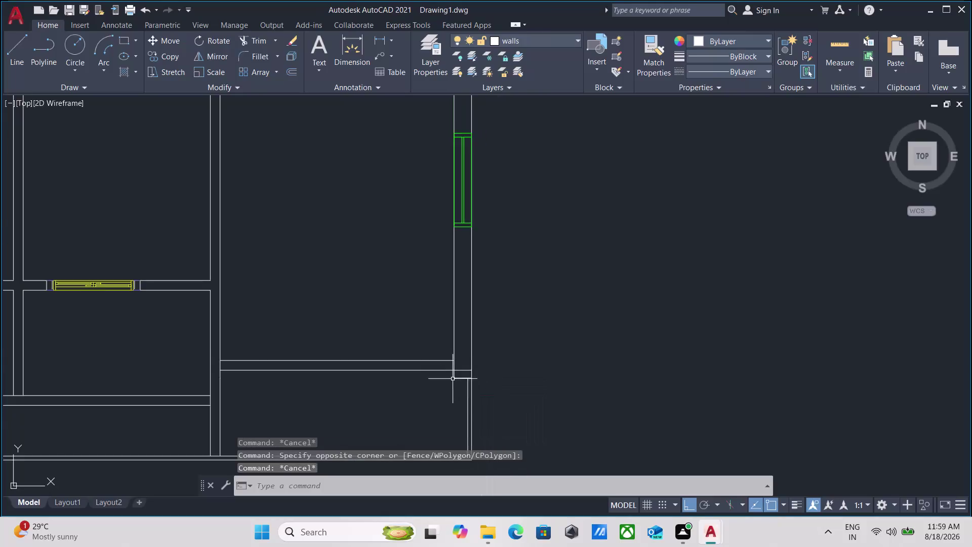
Trim the overlapping corner lines where the balcony meets the outer wall.
scroll(down, 3)
middle_drag(349, 399, 405, 371)
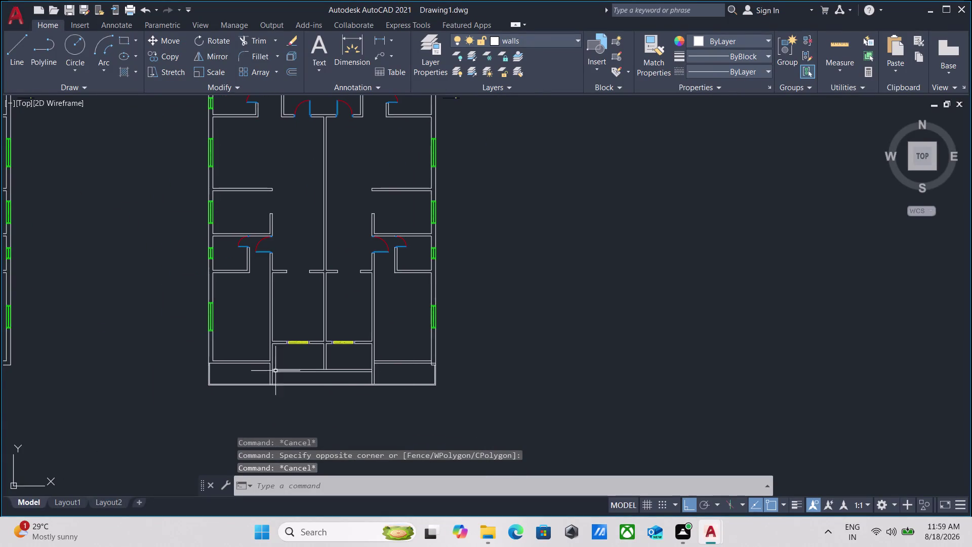
scroll(up, 3)
scroll(up, 3)
scroll(down, 3)
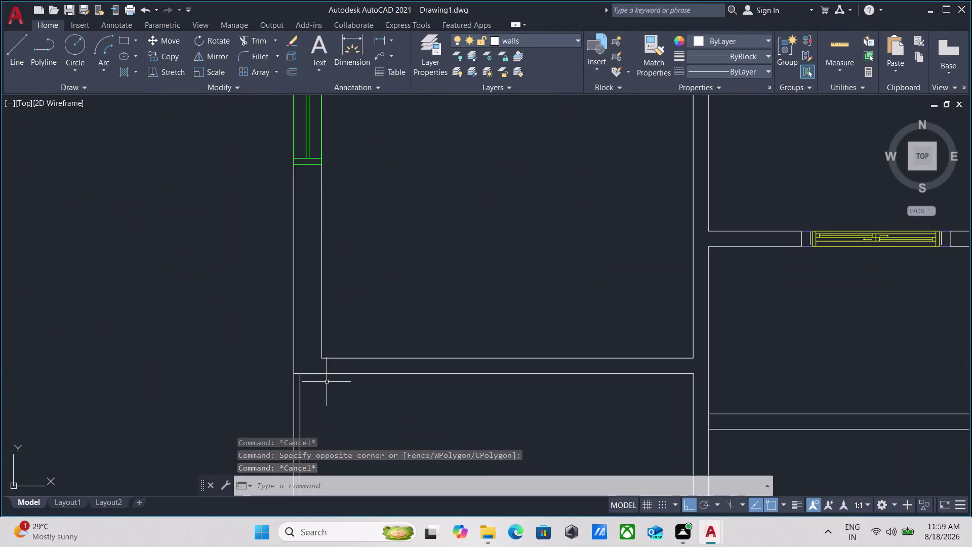
middle_drag(326, 382, 243, 336)
scroll(down, 3)
middle_drag(263, 345, 72, 309)
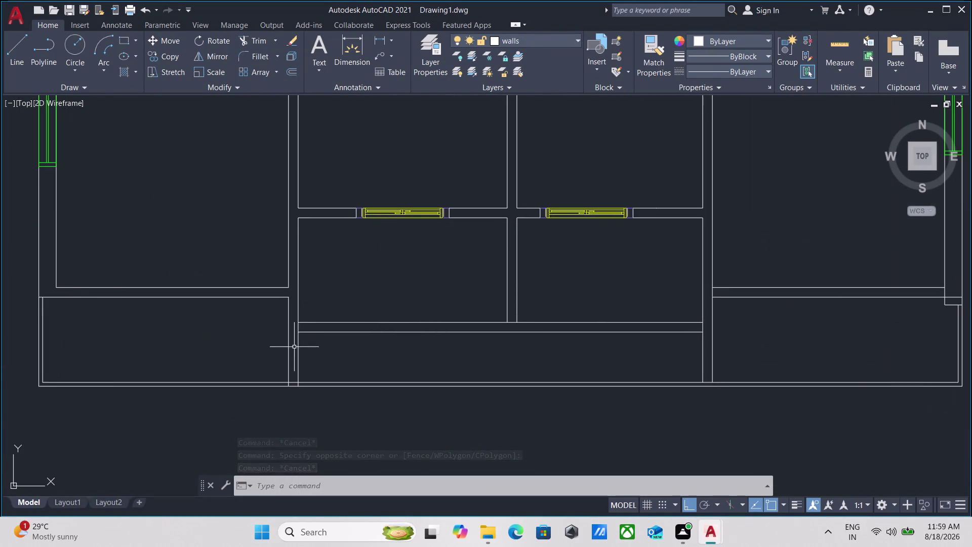
scroll(down, 3)
scroll(up, 3)
scroll(up, 3)
middle_drag(555, 348, 431, 355)
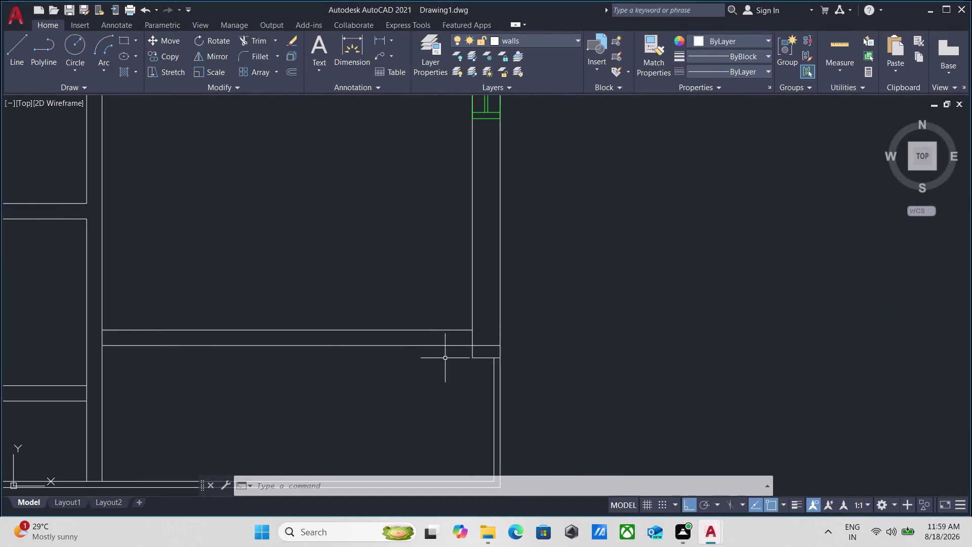
scroll(up, 3)
middle_drag(491, 359, 457, 373)
text(tr)
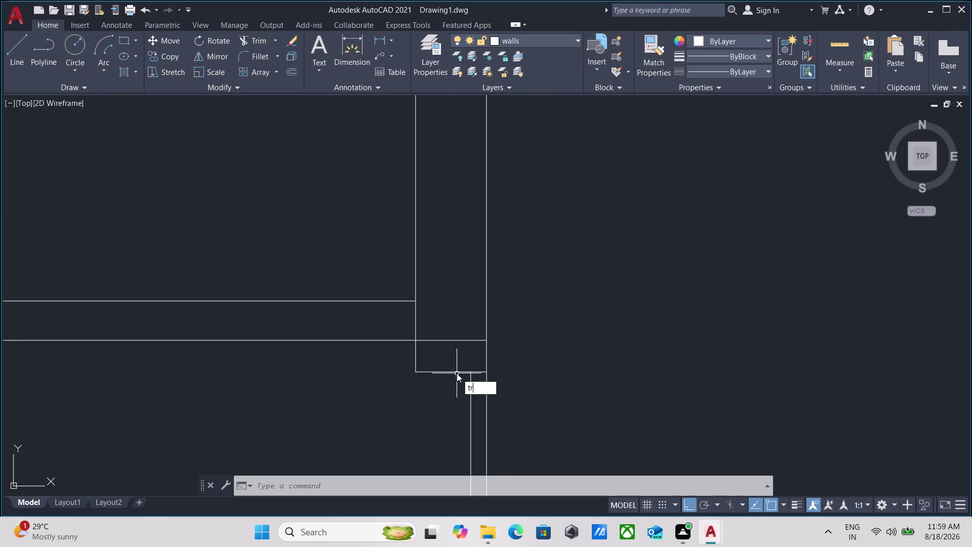
key(Return)
click(441, 387)
click(440, 359)
click(428, 362)
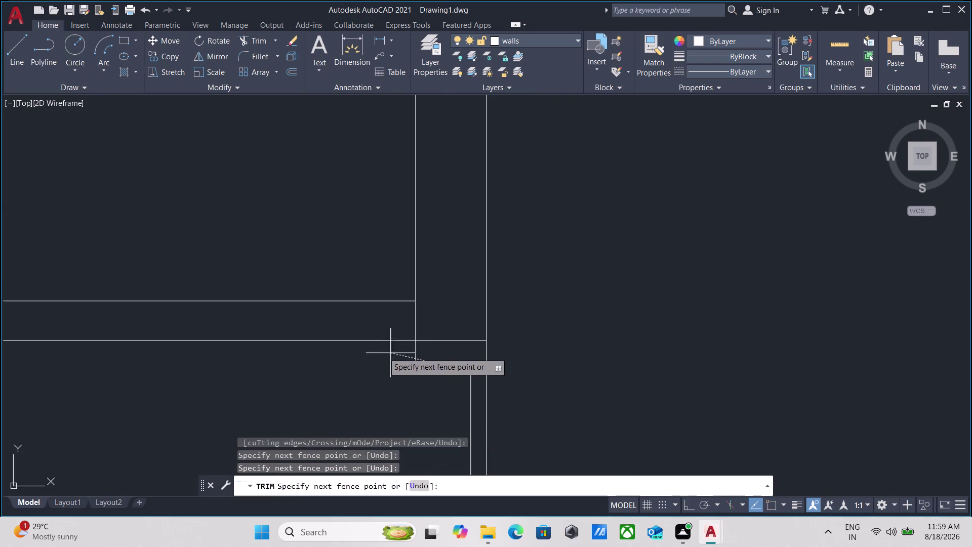
click(377, 352)
key(Escape)
Try extending a wall line to the corner with EX, then cancel.
middle_click(411, 362)
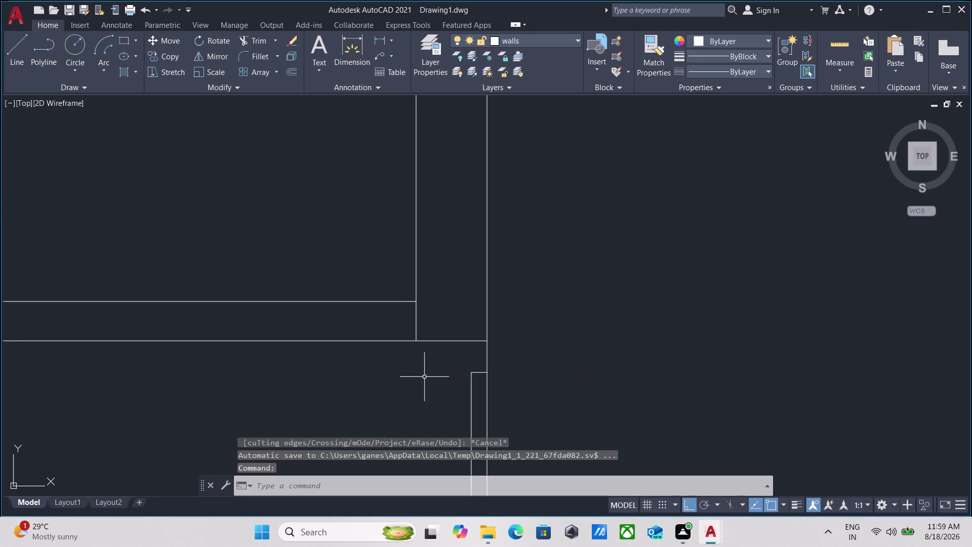
key(Escape)
text(ex)
key(Return)
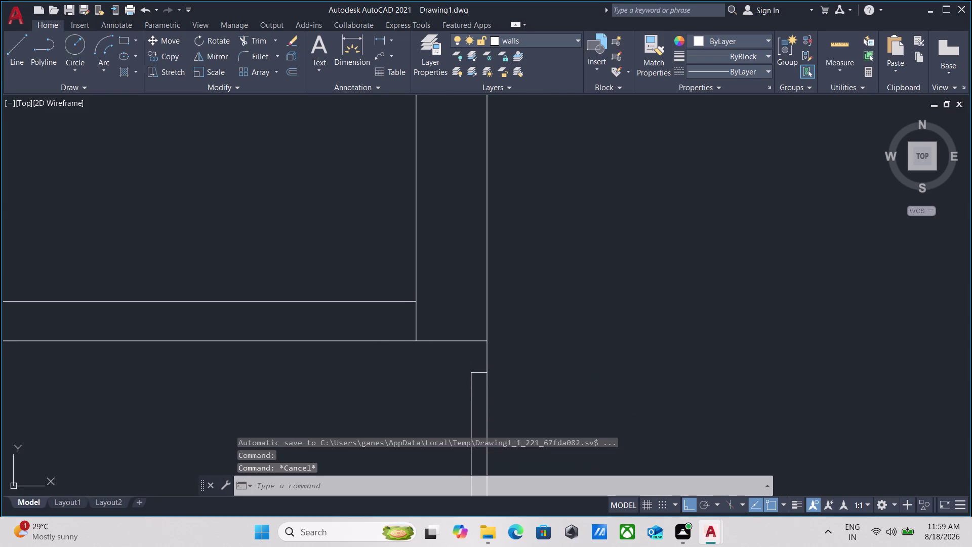
click(471, 392)
scroll(up, 3)
key(Escape)
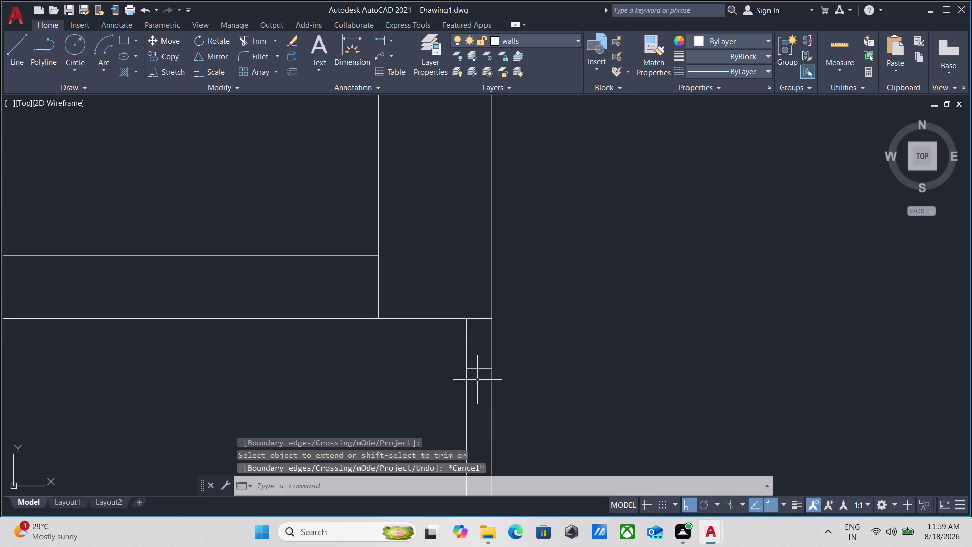
Trim the leftover corner stub and the excess outer wall segment at the next junction.
text(tr)
key(Return)
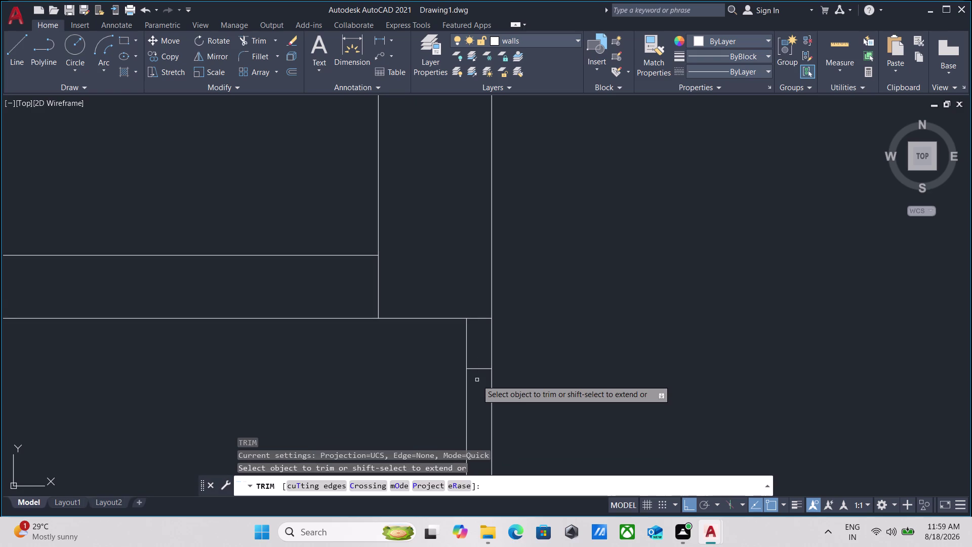
click(477, 380)
click(475, 358)
scroll(down, 3)
middle_drag(375, 362, 415, 360)
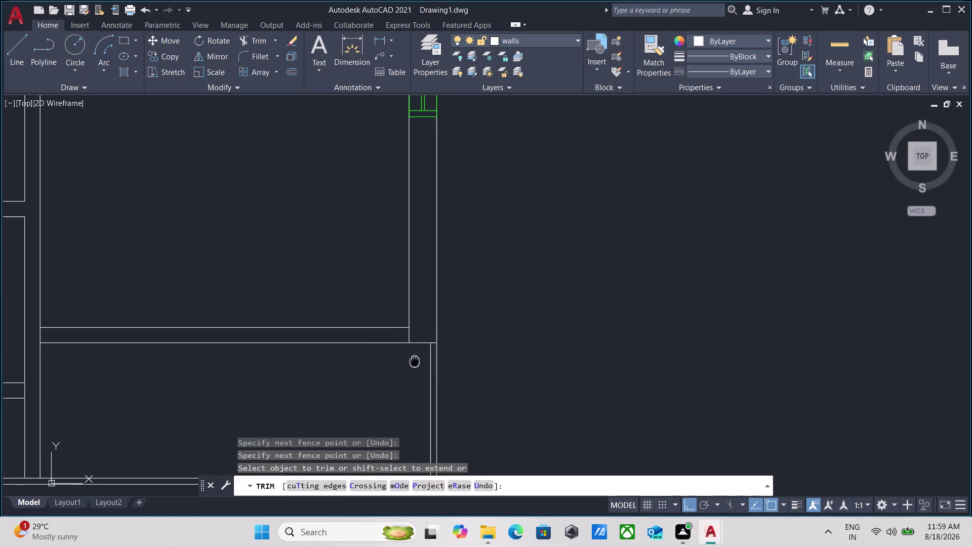
middle_drag(415, 360, 424, 361)
scroll(down, 3)
middle_click(428, 362)
scroll(up, 3)
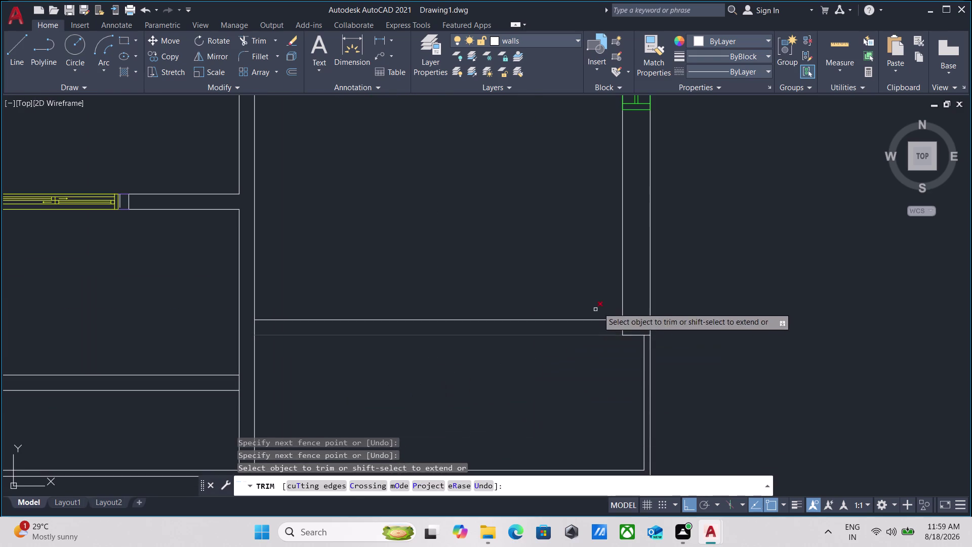
scroll(up, 3)
click(673, 357)
click(626, 355)
scroll(down, 3)
key(Escape)
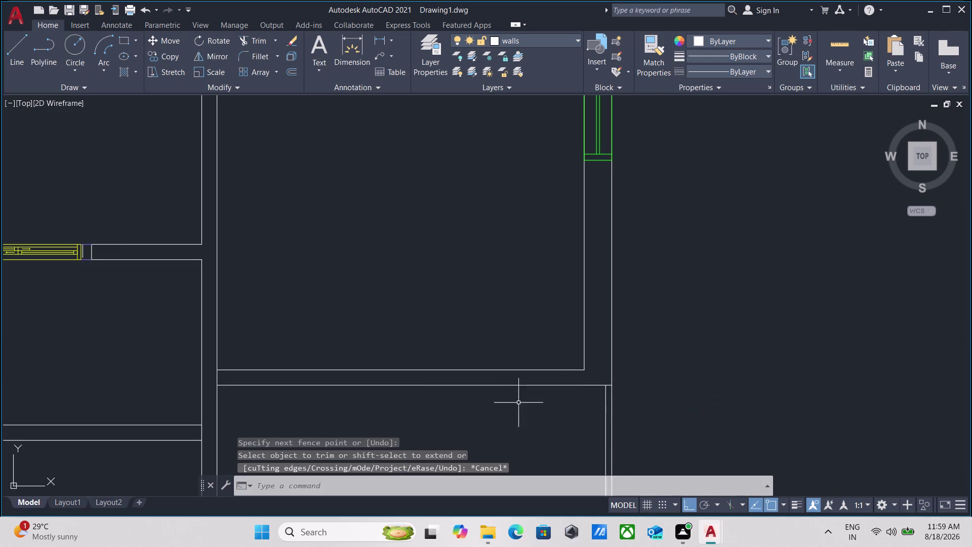
Move the view to the door in the partition wall and begin selecting it.
middle_drag(431, 405, 554, 357)
scroll(down, 3)
middle_drag(35, 169, 199, 268)
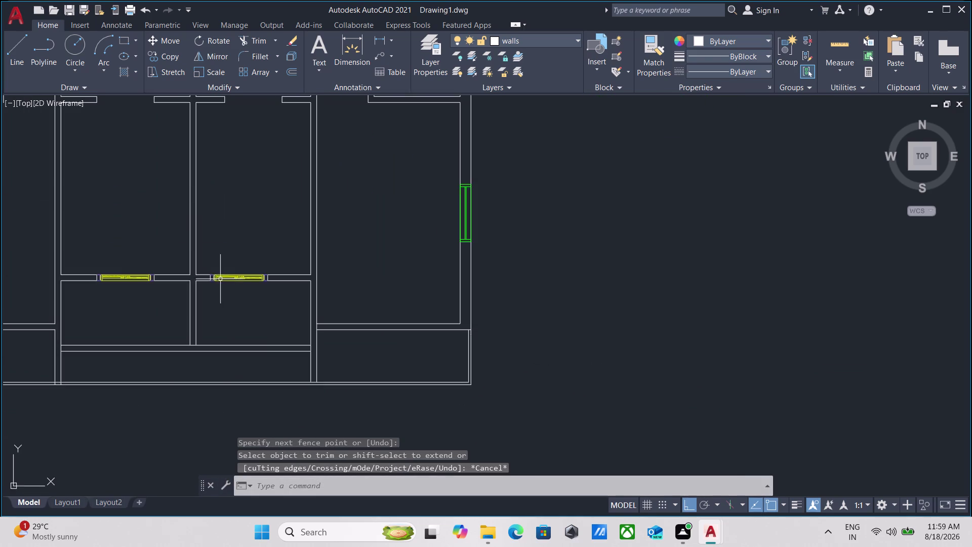
scroll(up, 3)
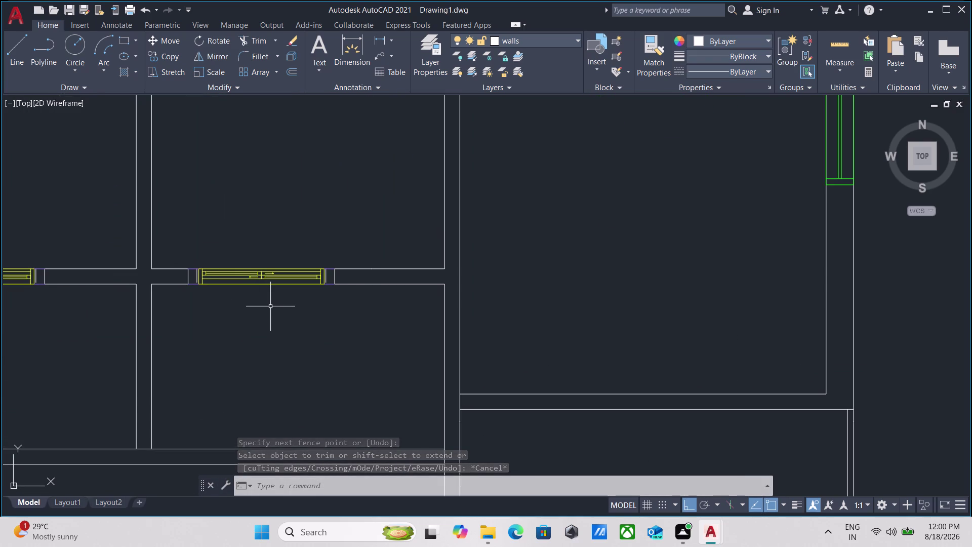
middle_drag(271, 307, 209, 292)
key(Escape)
middle_drag(498, 416, 376, 367)
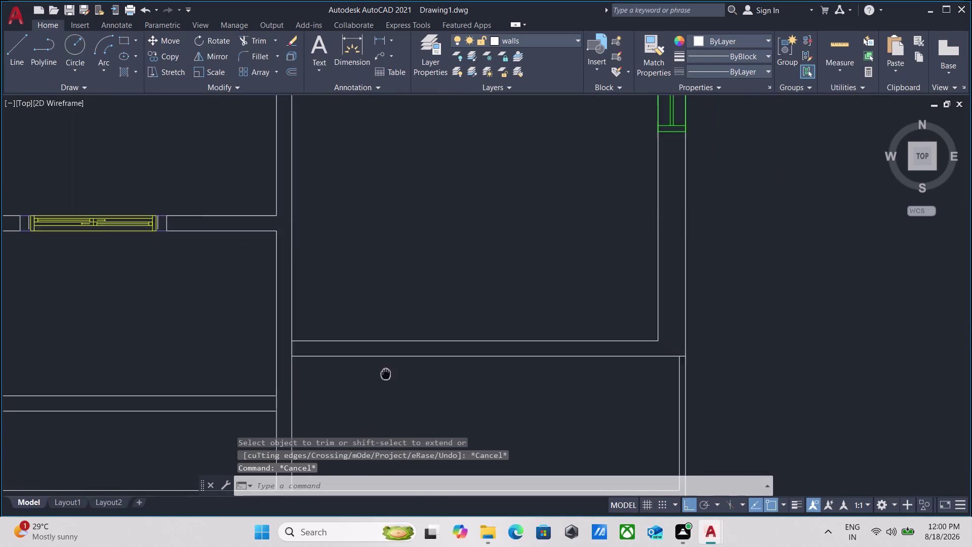
middle_drag(377, 366, 375, 366)
drag(427, 366, 416, 354)
Select the door block in the partition wall with the balconies in view.
click(392, 333)
key(Escape)
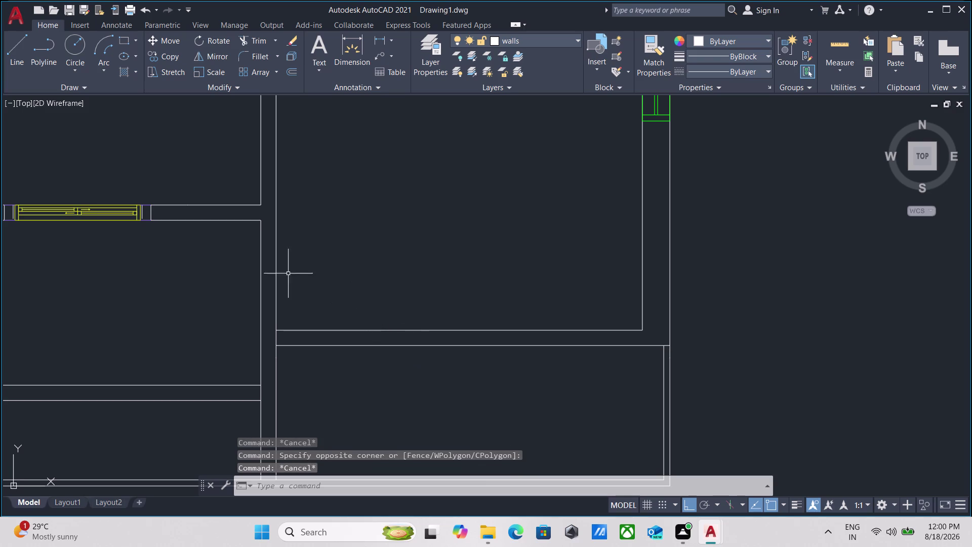
middle_drag(76, 235, 237, 293)
drag(247, 298, 246, 291)
click(223, 254)
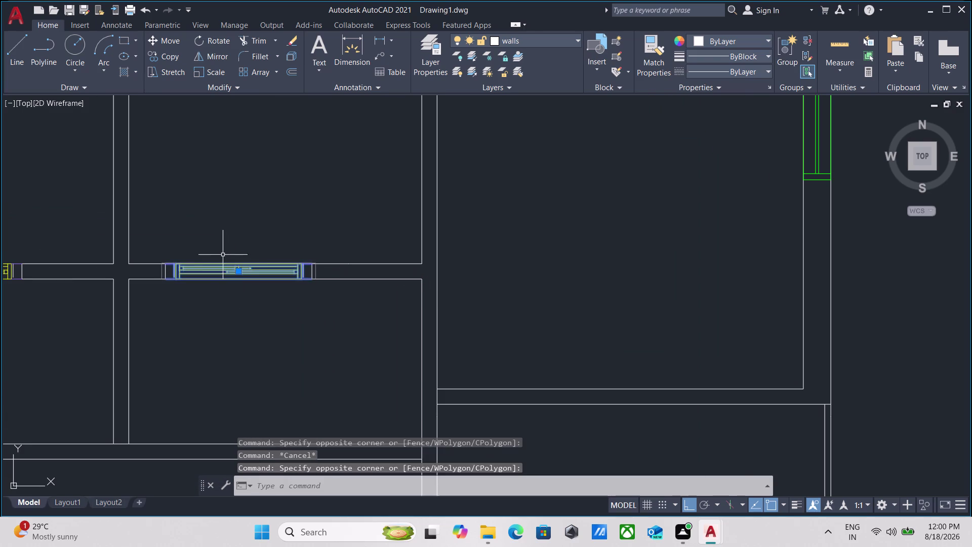
scroll(down, 3)
middle_drag(242, 259, 278, 295)
scroll(down, 3)
middle_drag(269, 245, 310, 267)
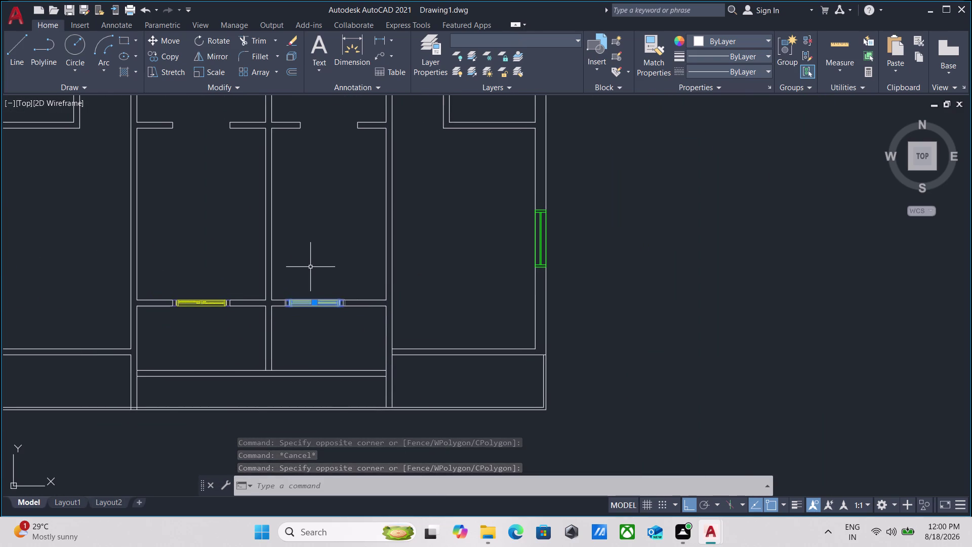
Start copying the door, cancel it, and centre the view on the balcony wall.
text(co)
key(Return)
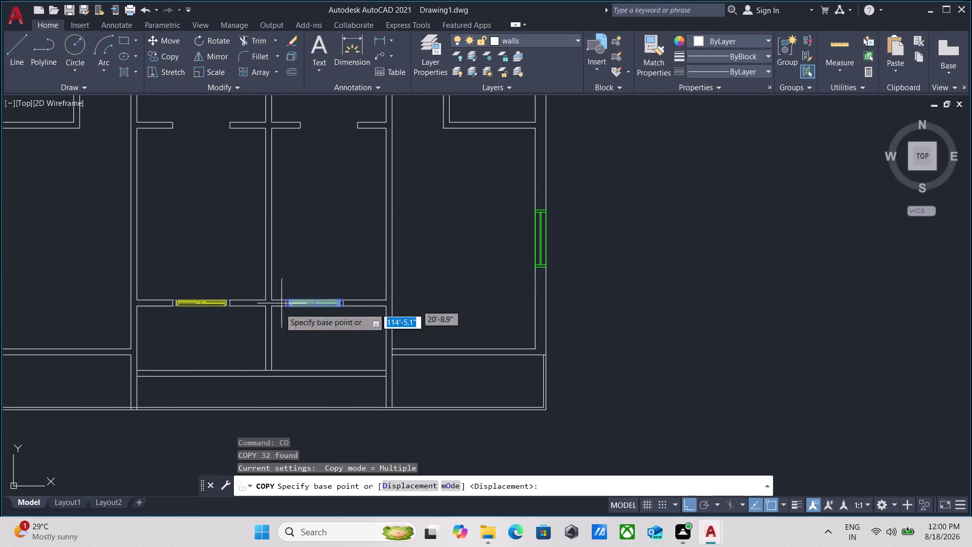
key(Escape)
scroll(up, 3)
middle_drag(445, 374, 444, 375)
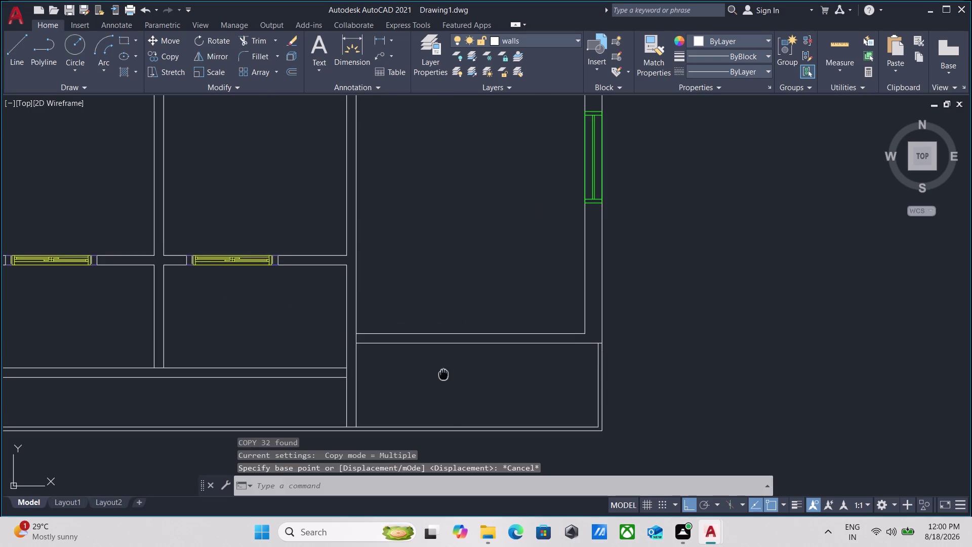
middle_drag(443, 374, 418, 388)
key(Escape)
Draw a short 5" line across the balcony wall thickness.
key(l)
key(Return)
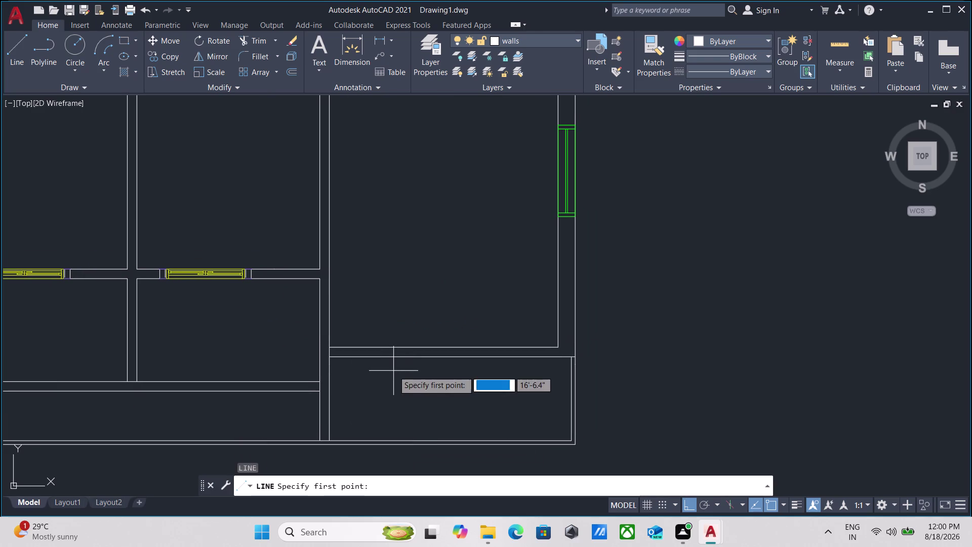
click(451, 357)
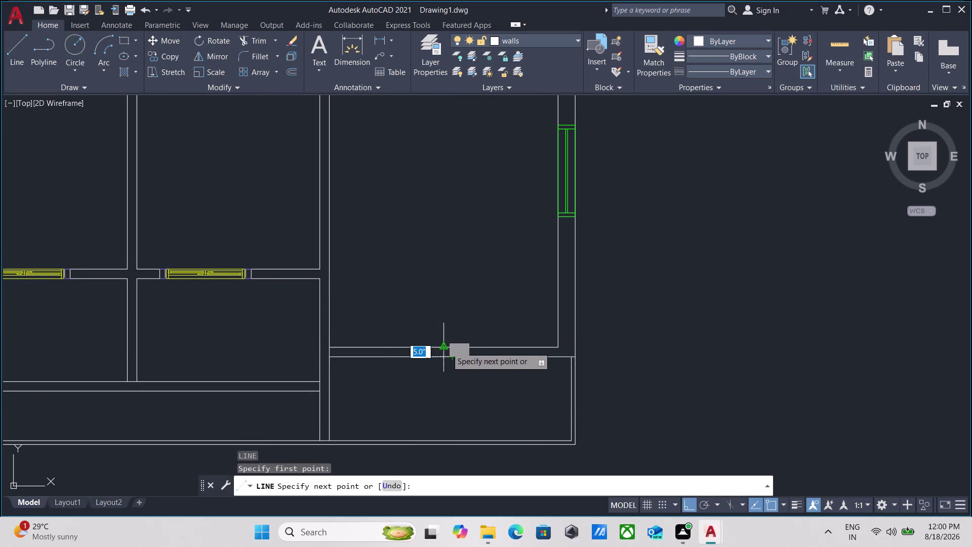
scroll(up, 3)
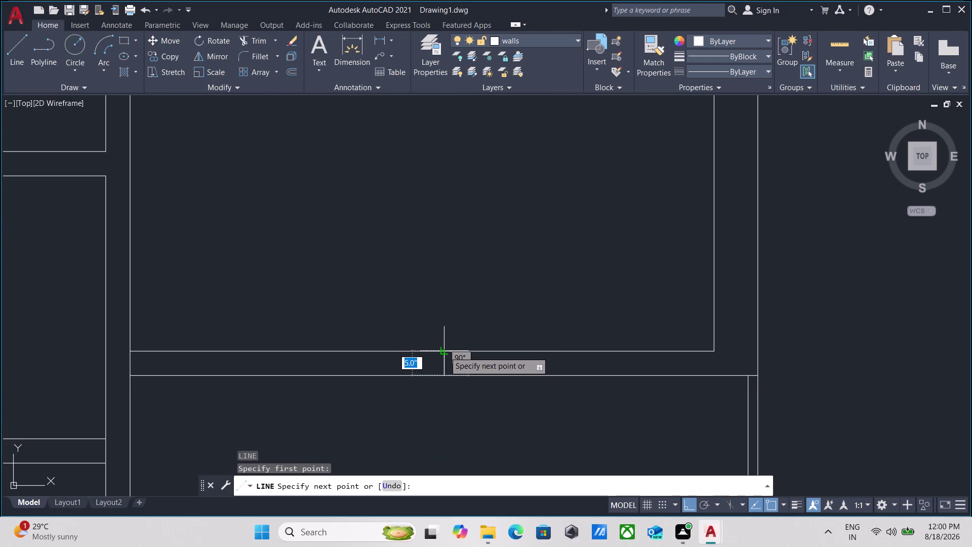
click(445, 352)
key(Escape)
Select the door block in the partition wall again.
scroll(down, 3)
scroll(up, 3)
drag(373, 337, 364, 322)
click(324, 267)
text(c)
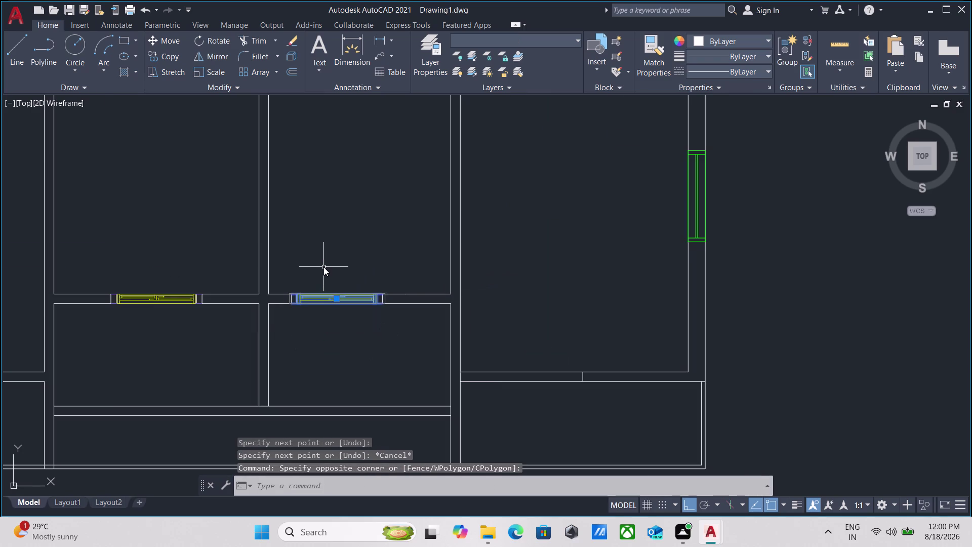
Copy the door into the balcony wall opening, with ortho turned off.
text(o)
key(Return)
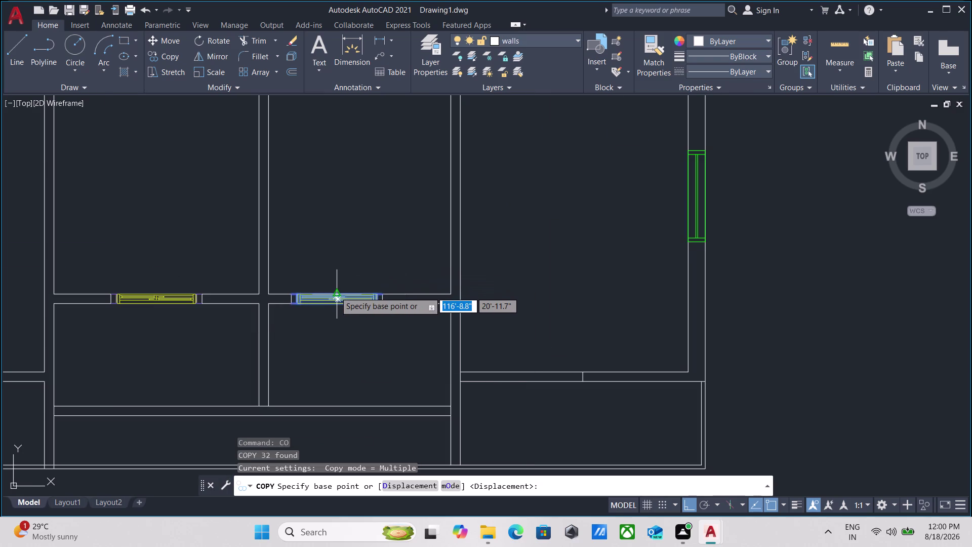
click(335, 292)
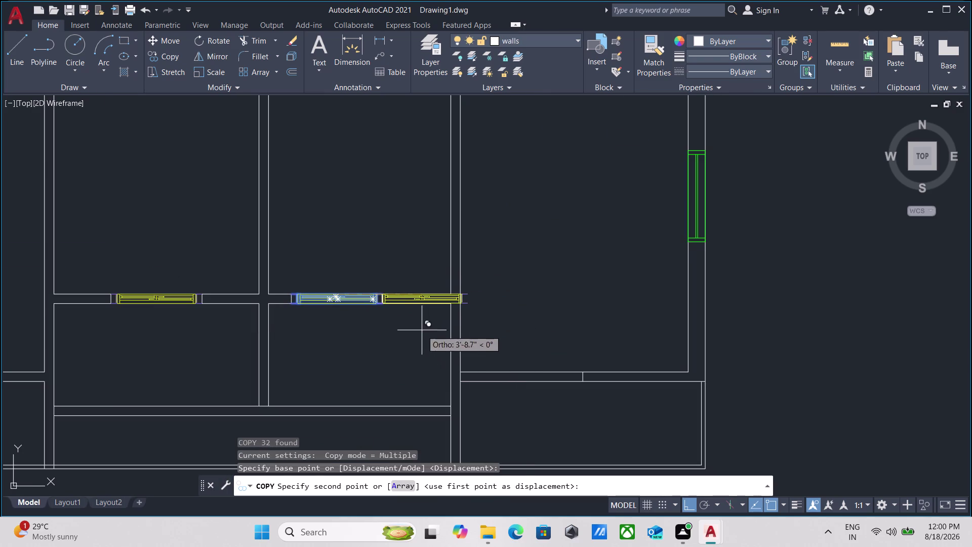
key(F8)
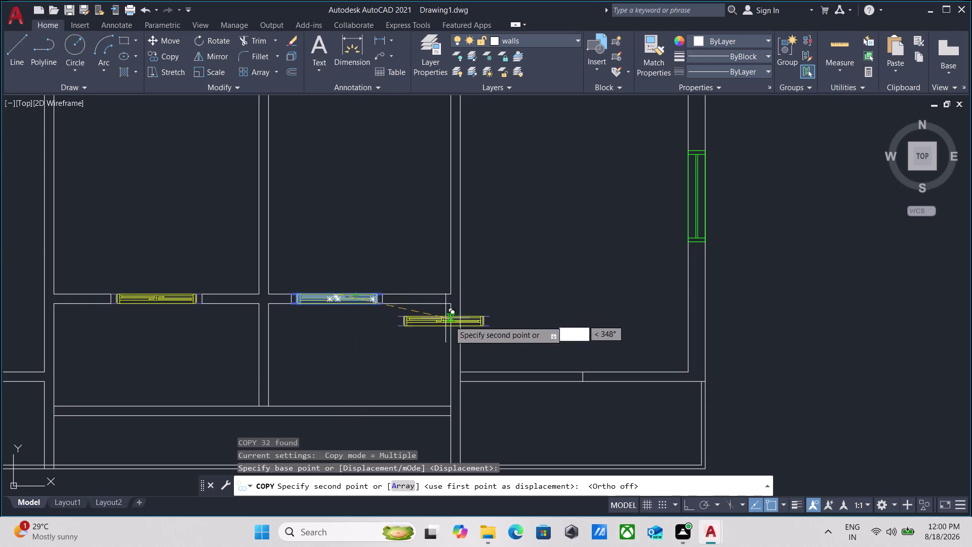
middle_drag(489, 363, 320, 364)
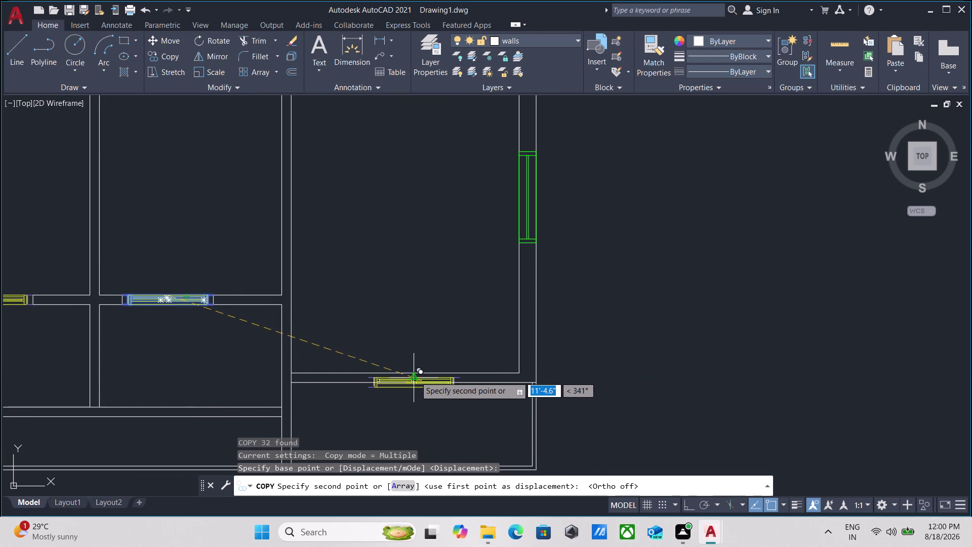
scroll(up, 3)
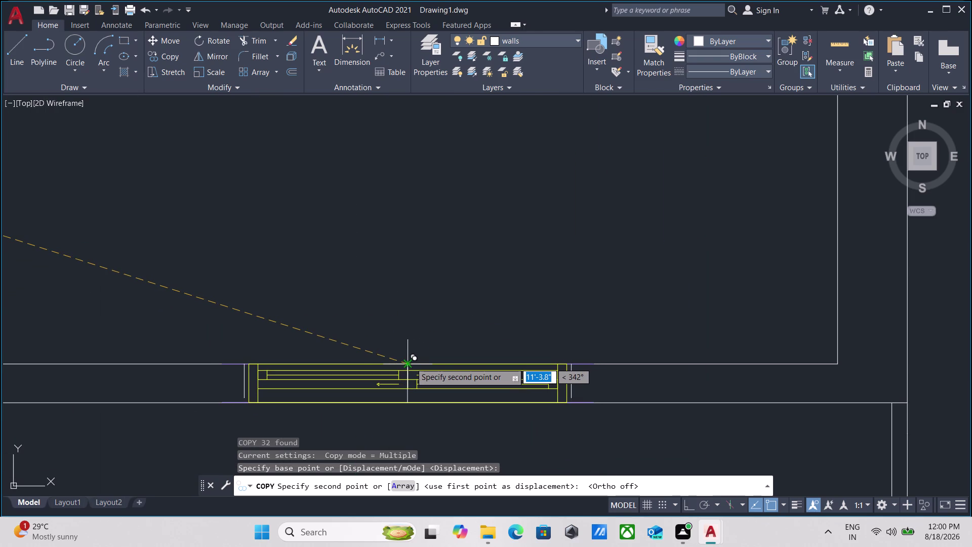
click(411, 363)
key(Escape)
Pan and zoom to centre the whole floor plan with the placed doors.
scroll(down, 3)
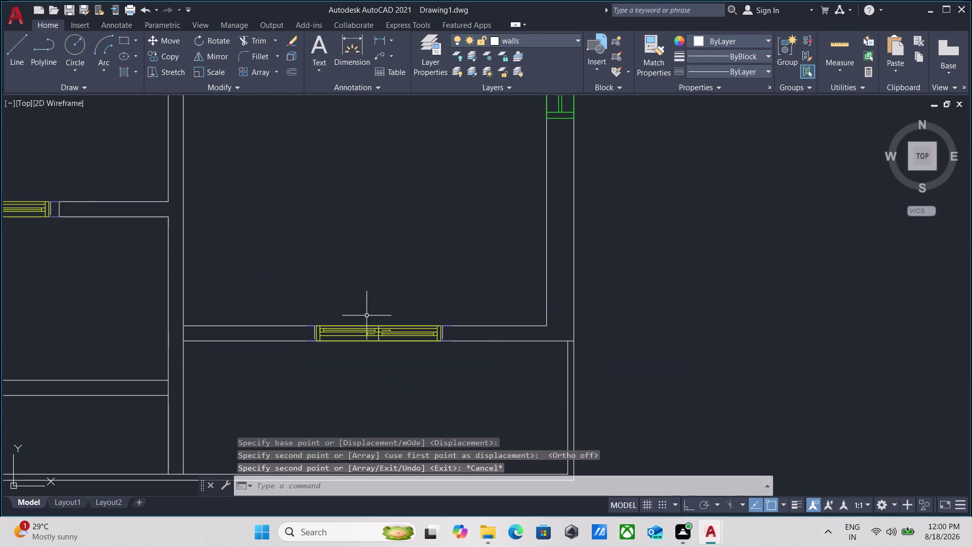
scroll(up, 3)
scroll(down, 3)
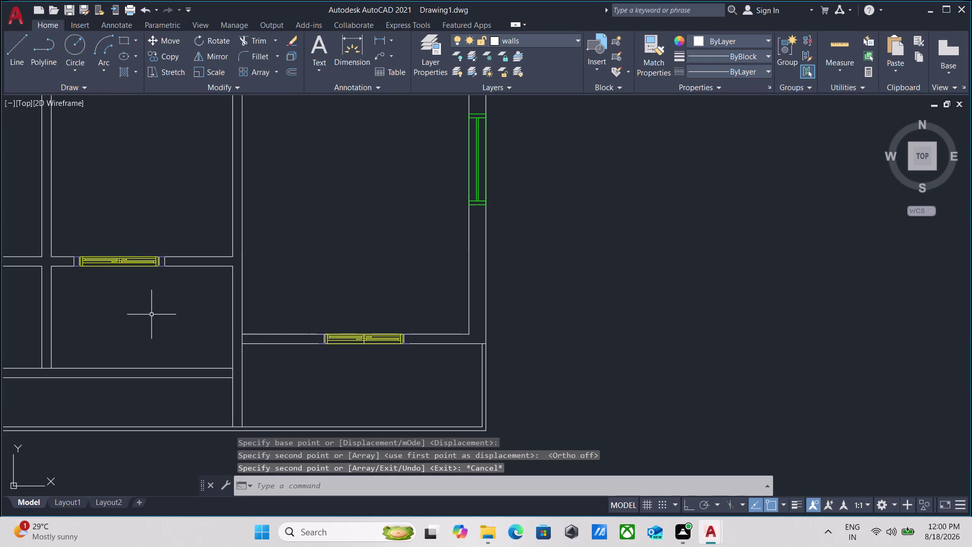
middle_drag(152, 315, 371, 318)
scroll(down, 3)
middle_drag(169, 294, 330, 284)
scroll(up, 3)
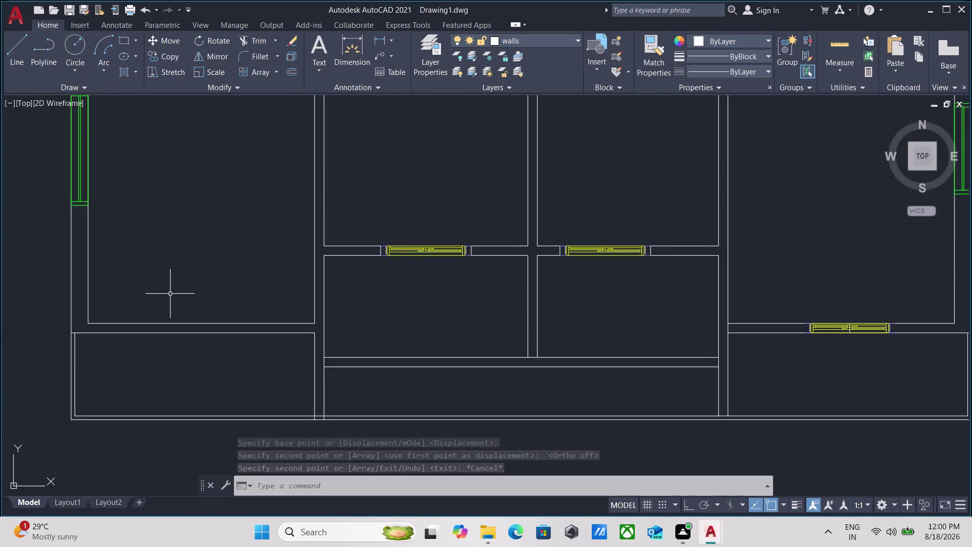
middle_drag(170, 294, 189, 299)
scroll(down, 3)
middle_drag(190, 299, 192, 308)
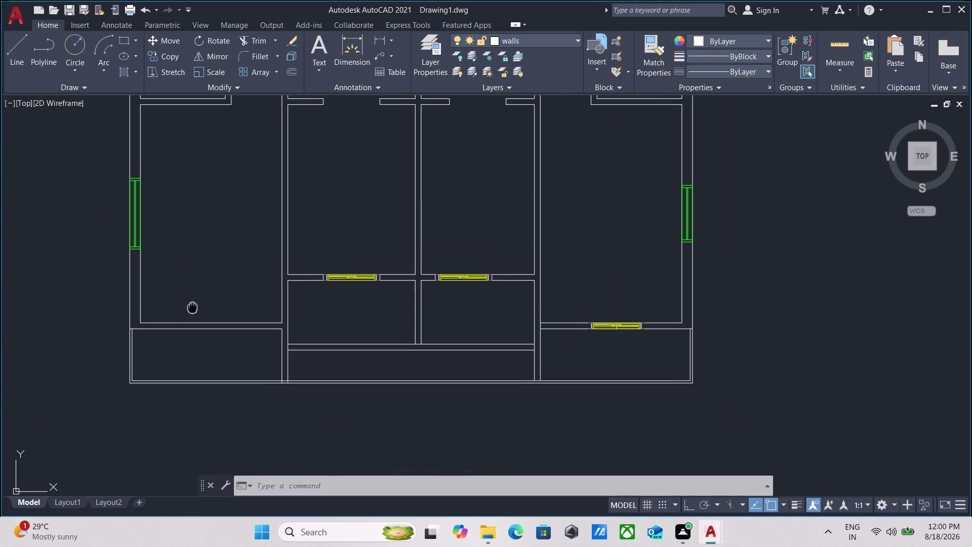
middle_drag(192, 308, 194, 320)
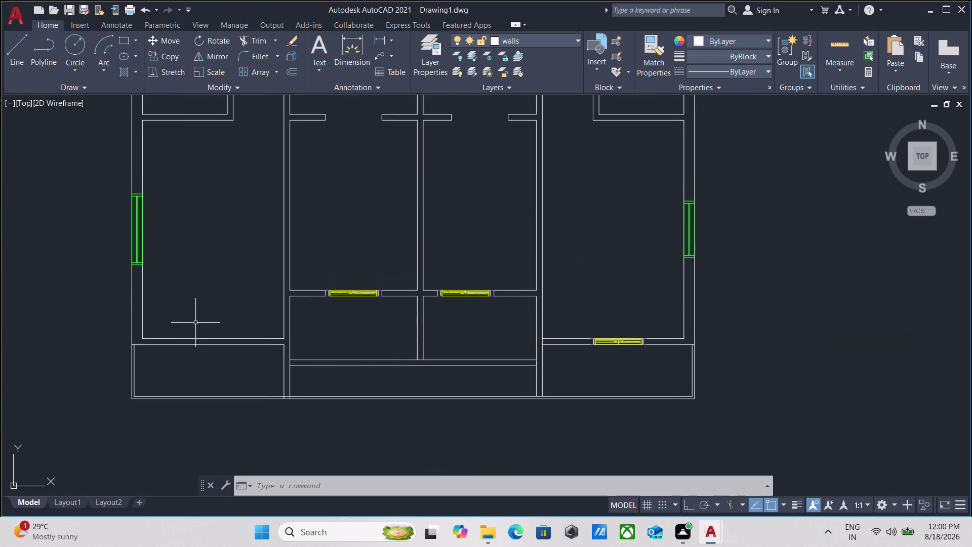
middle_drag(195, 323, 207, 346)
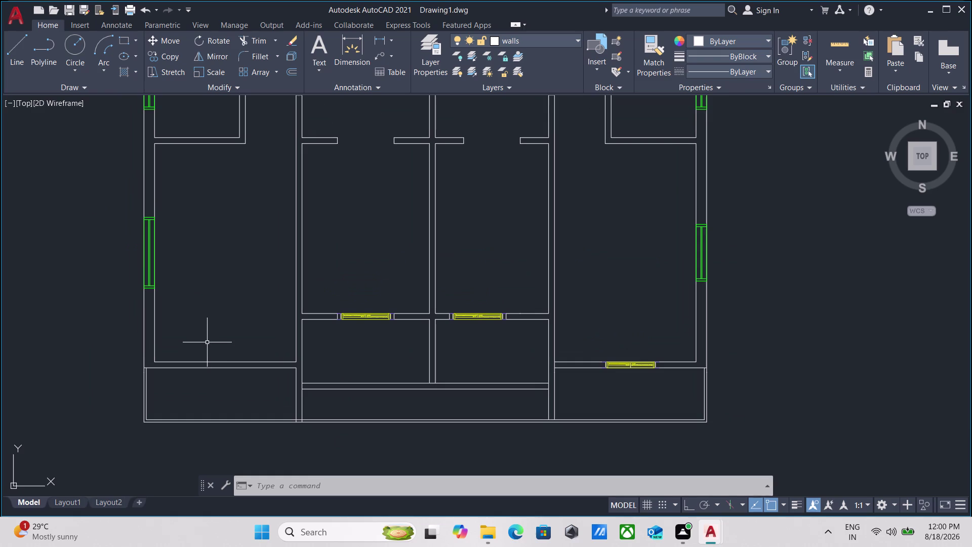
Draw a short line closing the wall end.
key(l)
key(Return)
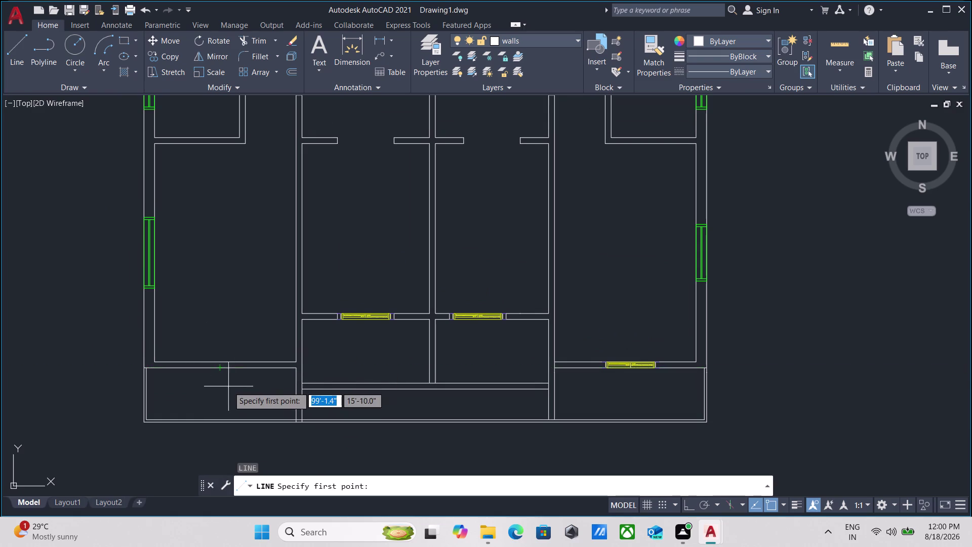
scroll(up, 3)
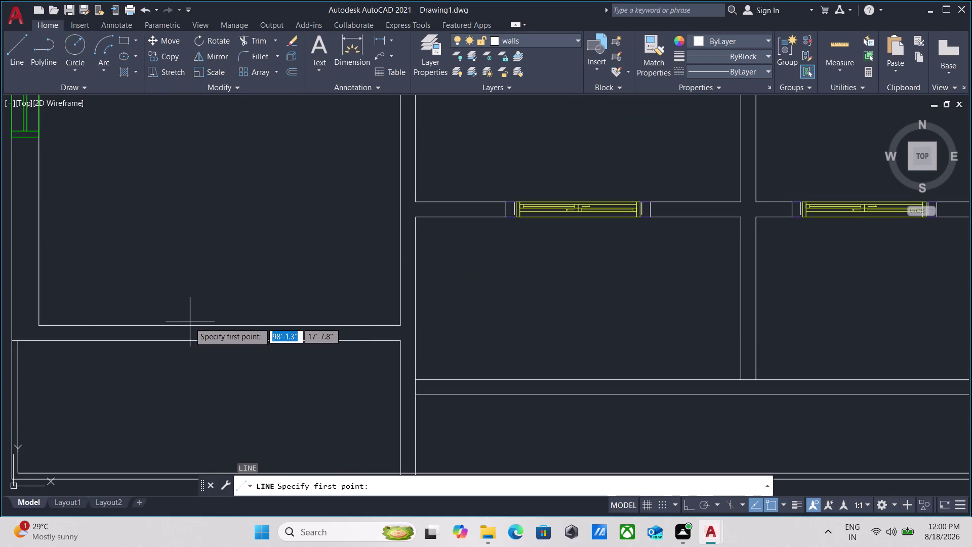
click(220, 325)
click(221, 342)
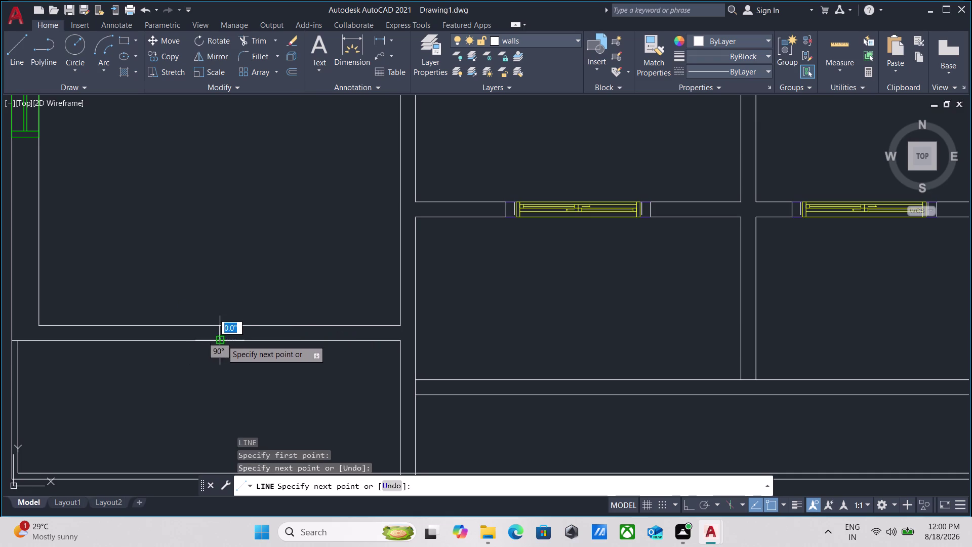
key(Escape)
Select the new wall-end line, attempt an offset, then cancel it.
scroll(up, 3)
drag(229, 334, 222, 334)
click(166, 327)
key(o)
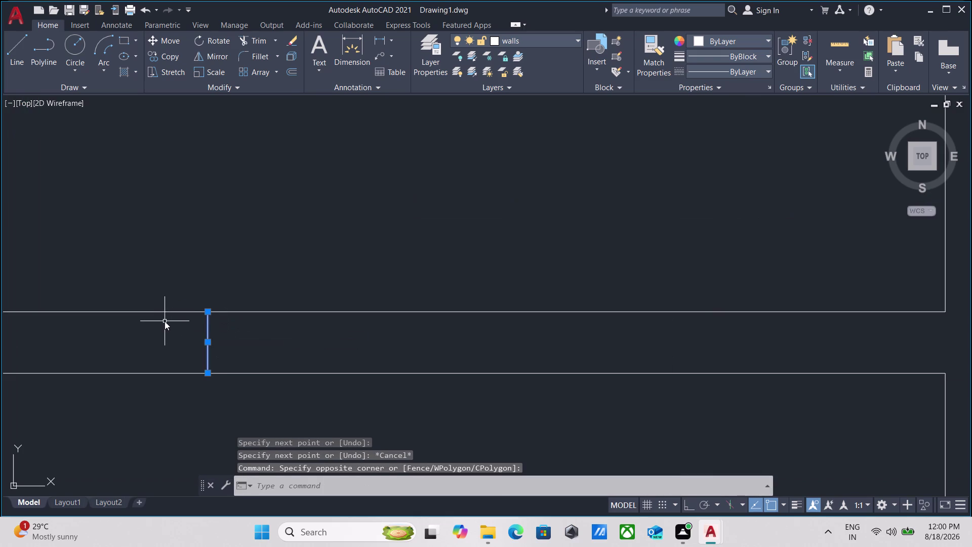
key(Return)
click(206, 344)
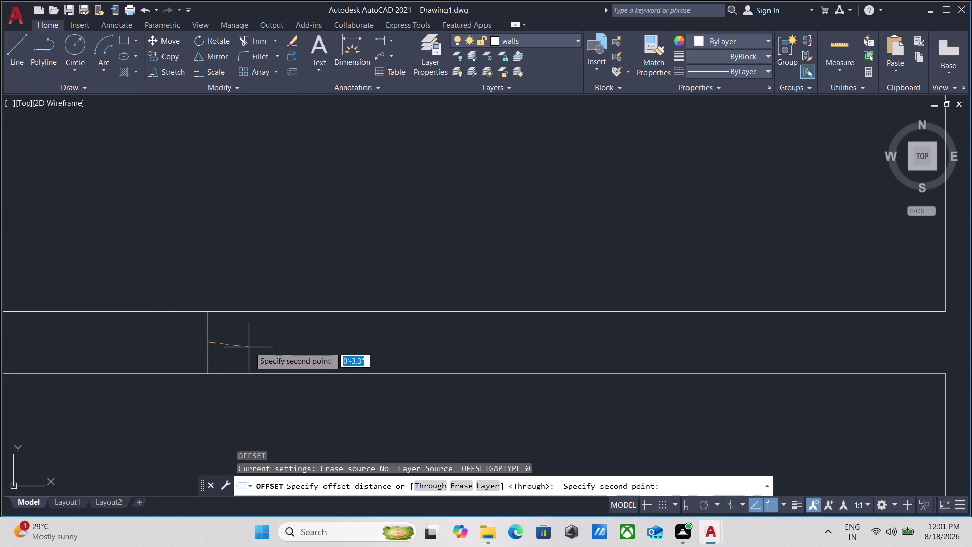
click(258, 340)
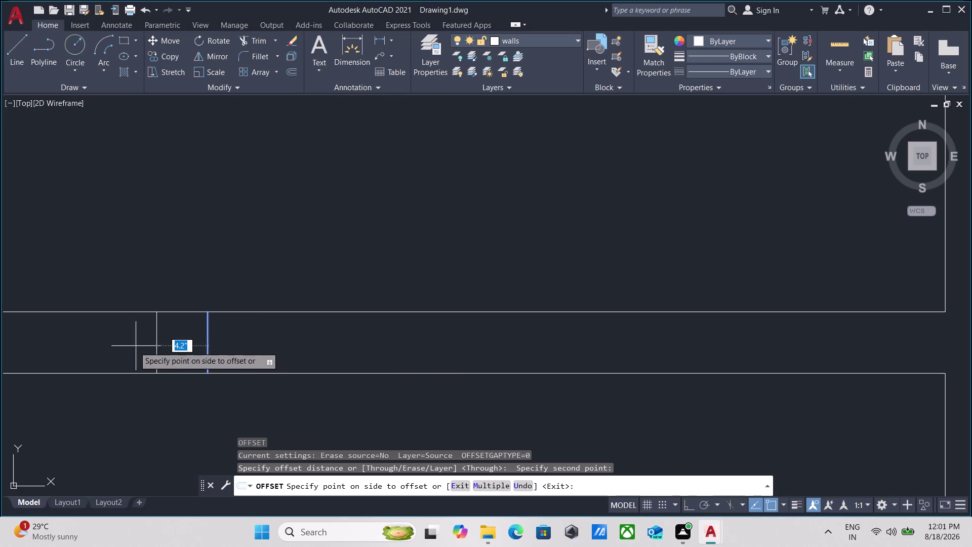
key(Escape)
Window-select the sliding door block.
scroll(down, 3)
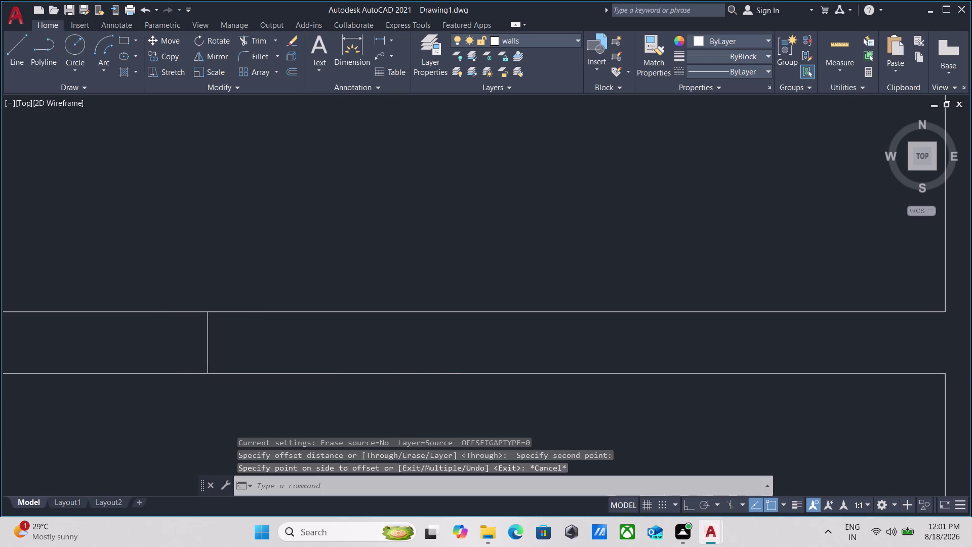
scroll(down, 3)
scroll(down, 3)
middle_drag(261, 374, 167, 424)
scroll(up, 3)
drag(390, 314, 379, 329)
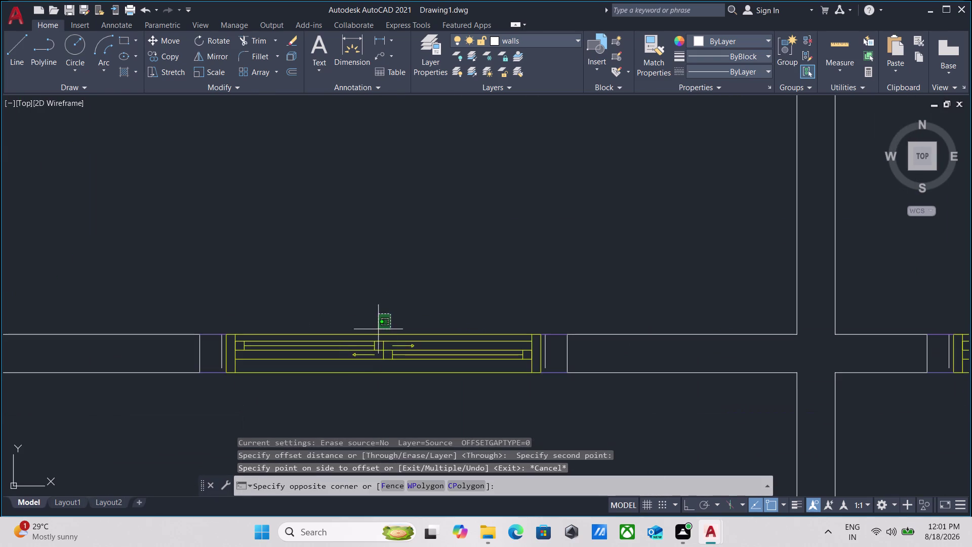
drag(379, 329, 373, 338)
click(345, 371)
Copy the sliding door into the left room's lower wall opening.
key(c)
key(o)
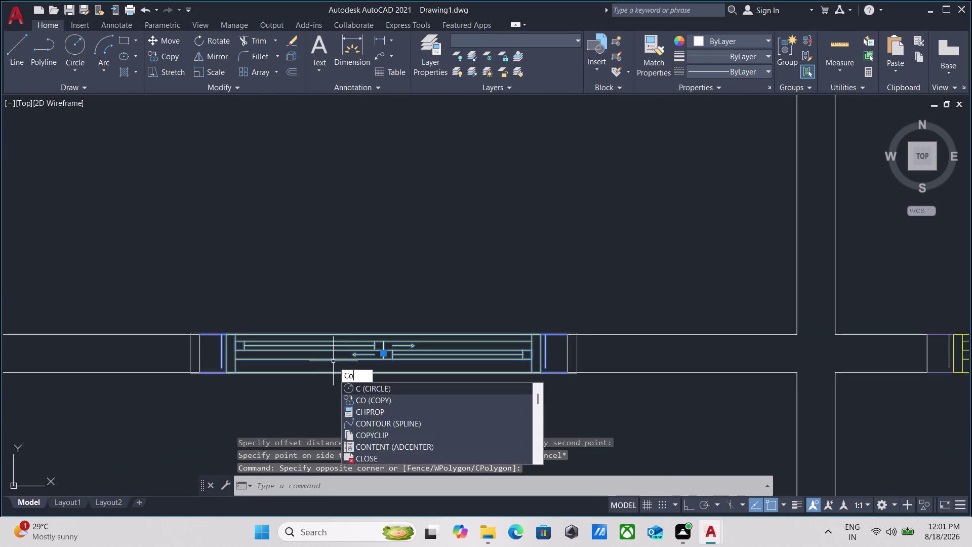
key(Return)
click(384, 334)
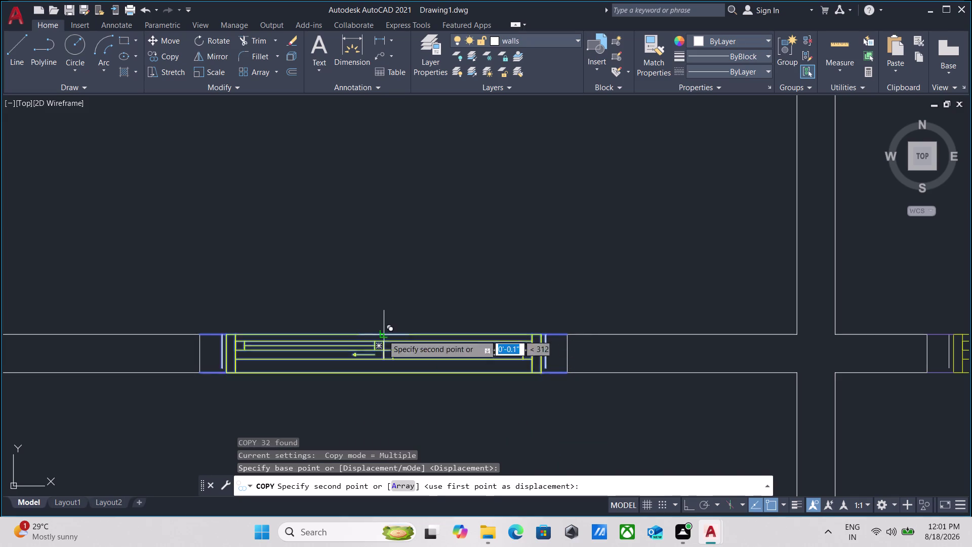
scroll(down, 3)
middle_drag(162, 369, 277, 285)
scroll(down, 3)
middle_drag(131, 313, 272, 278)
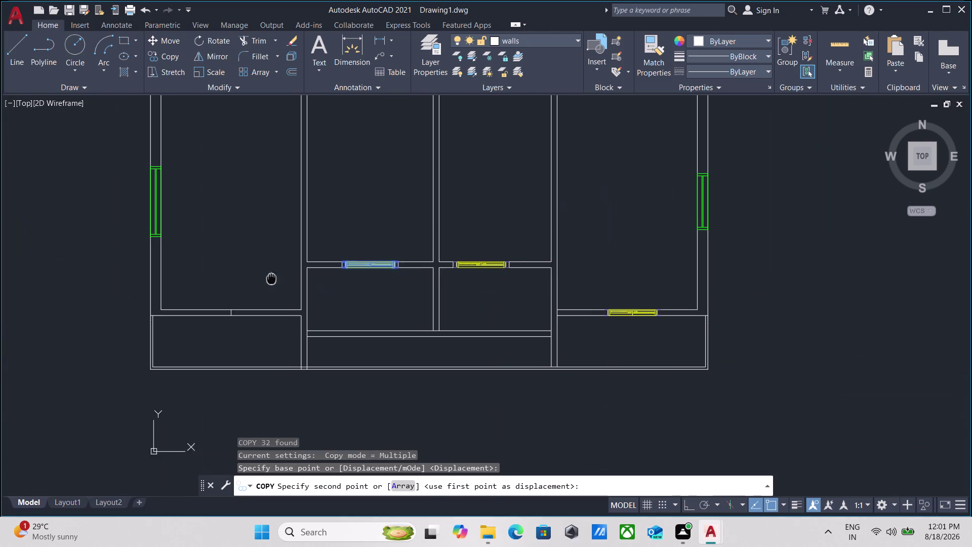
scroll(up, 3)
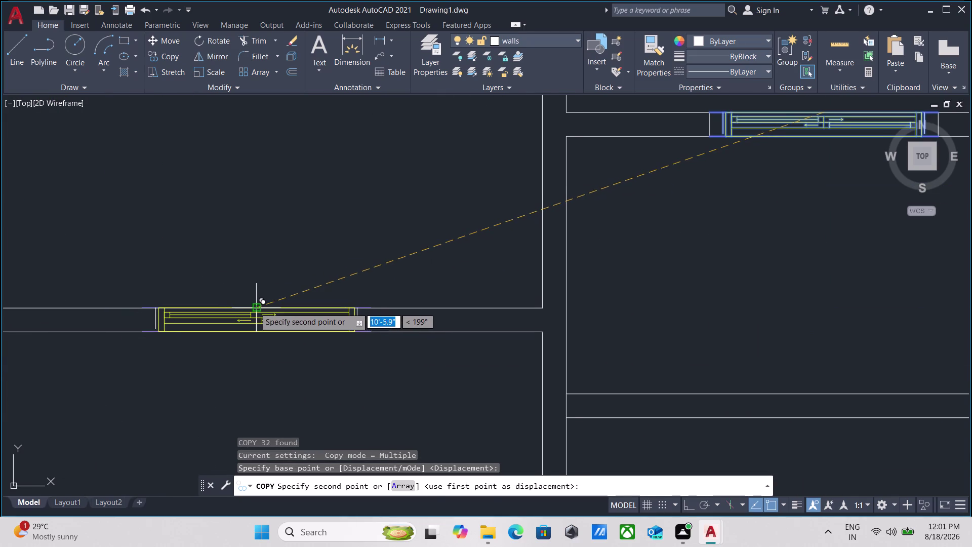
click(255, 308)
key(Escape)
scroll(down, 3)
scroll(up, 3)
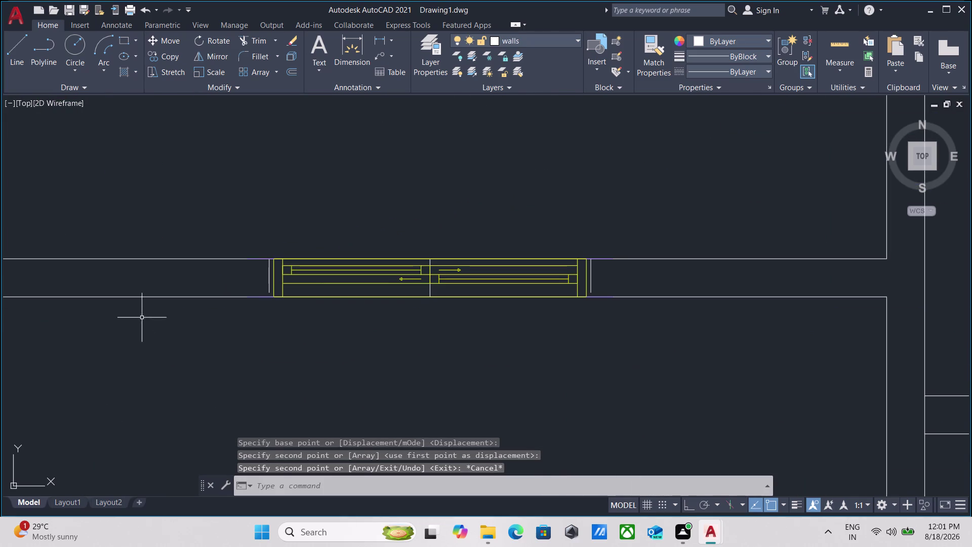
middle_drag(152, 307, 138, 340)
Draw jamb lines across the wall at both ends of the first lower door opening.
key(l)
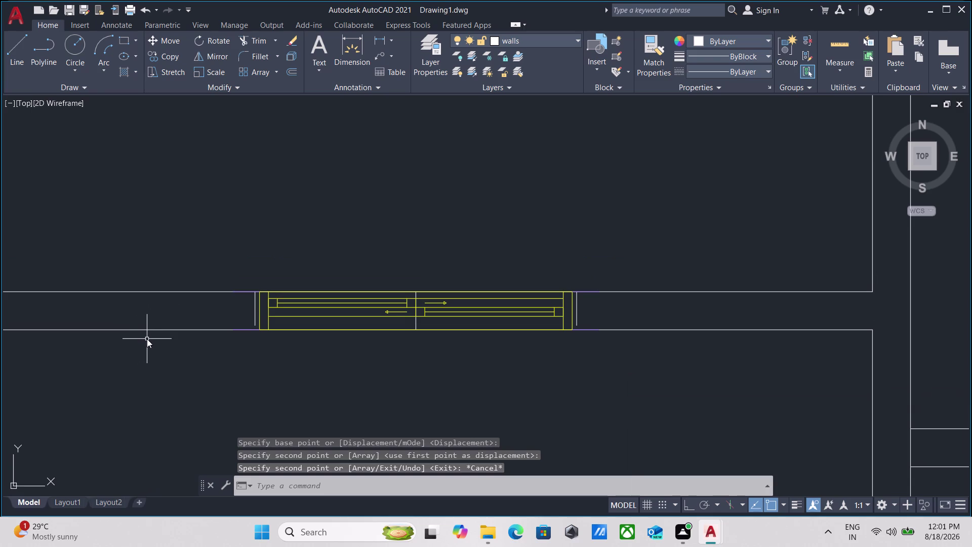
key(Return)
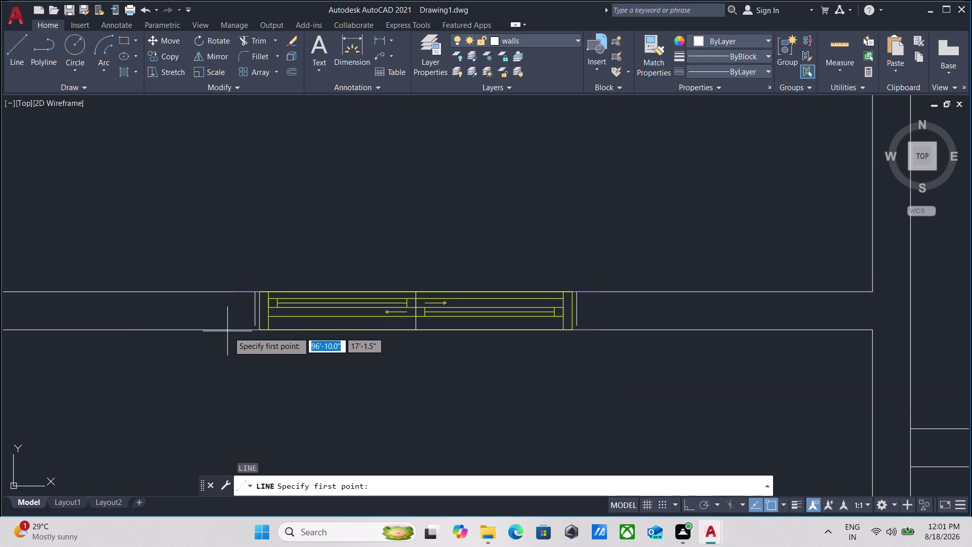
click(230, 332)
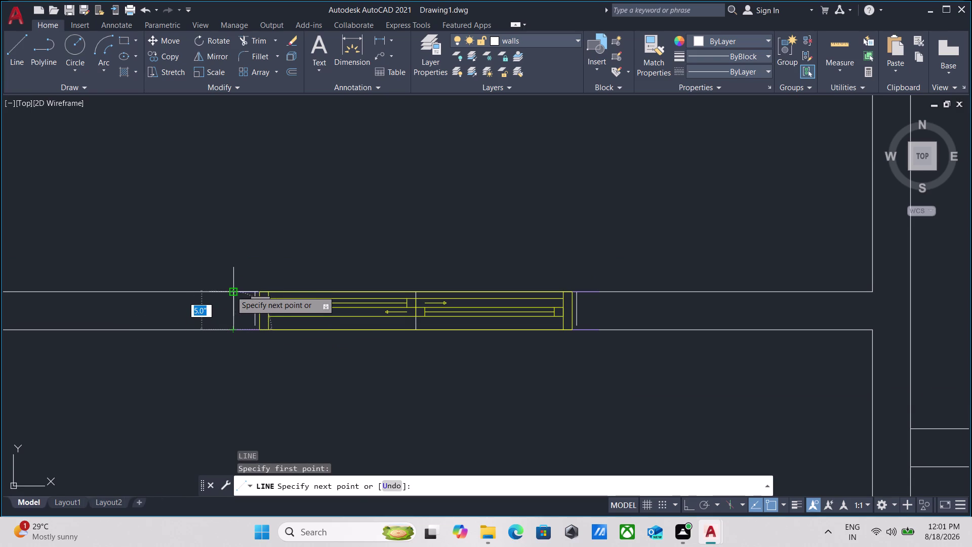
click(235, 291)
key(Escape)
scroll(down, 3)
middle_drag(256, 320, 89, 334)
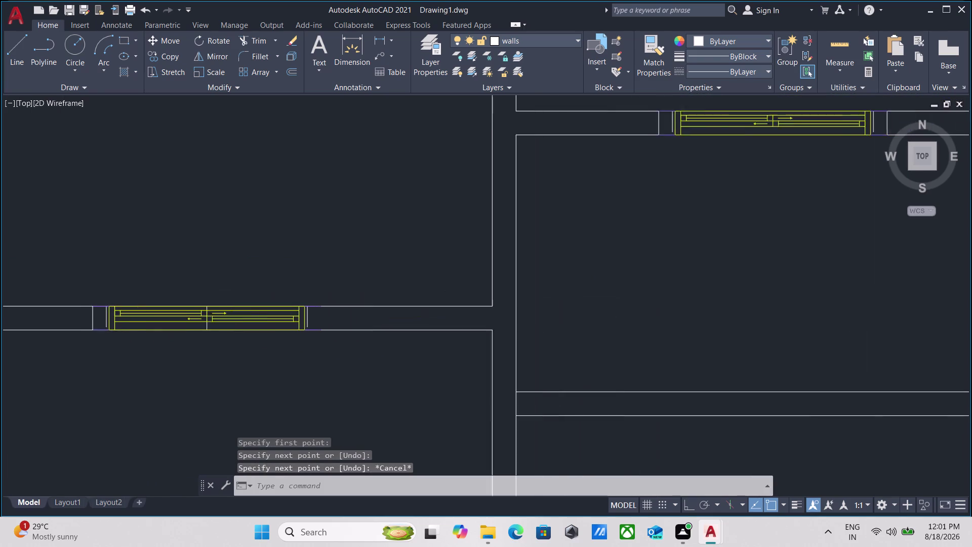
middle_drag(89, 334, 89, 333)
scroll(up, 3)
key(l)
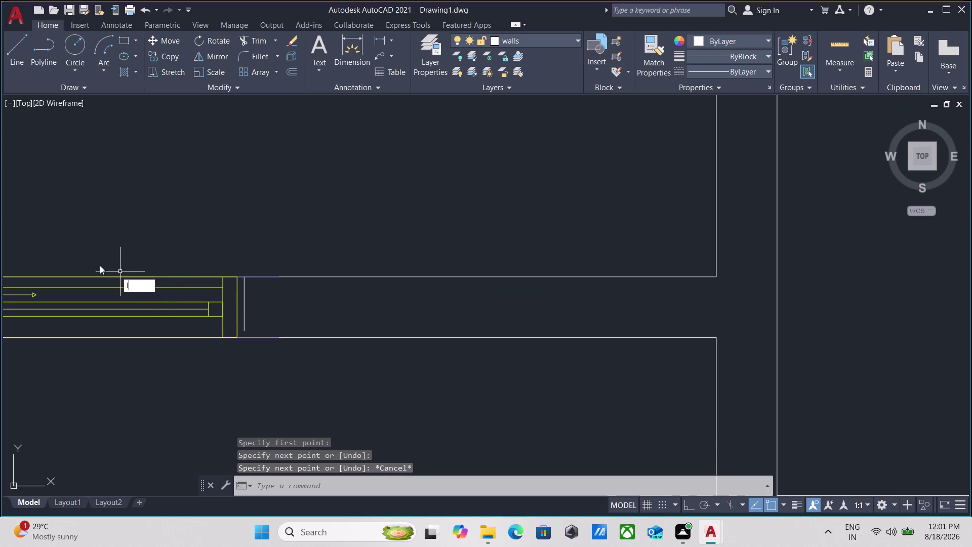
key(Return)
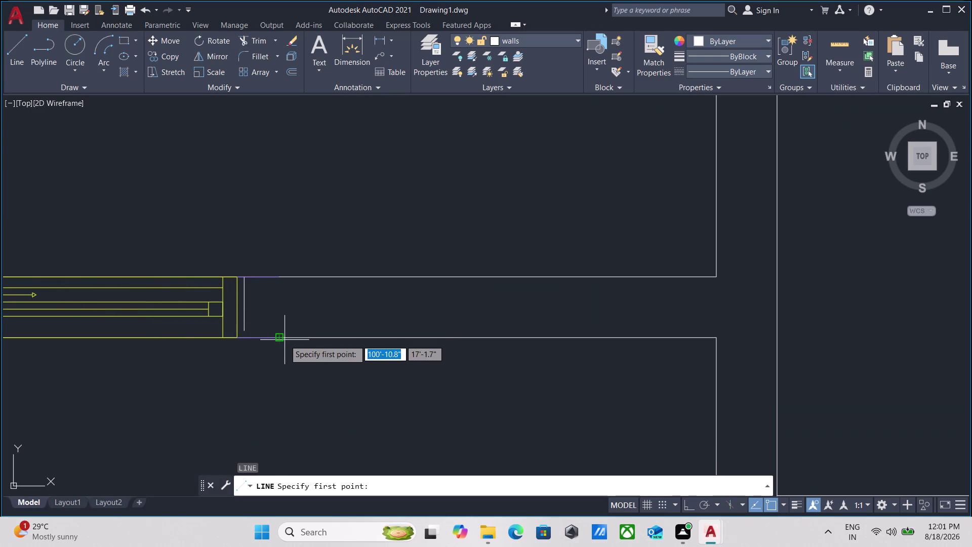
click(277, 337)
click(278, 278)
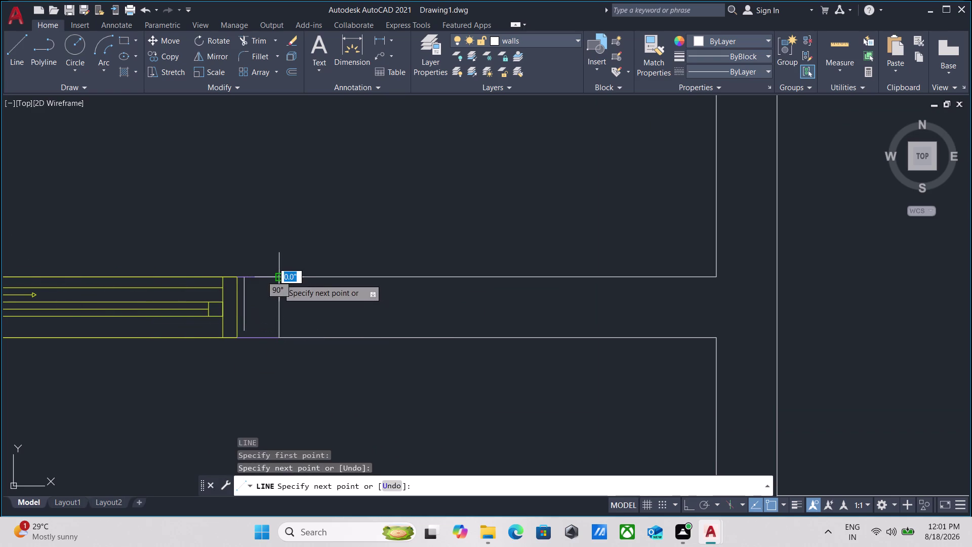
key(Escape)
scroll(down, 3)
scroll(down, 3)
middle_drag(311, 306, 52, 308)
scroll(down, 3)
middle_drag(272, 252, 112, 285)
scroll(up, 3)
middle_drag(378, 341, 340, 351)
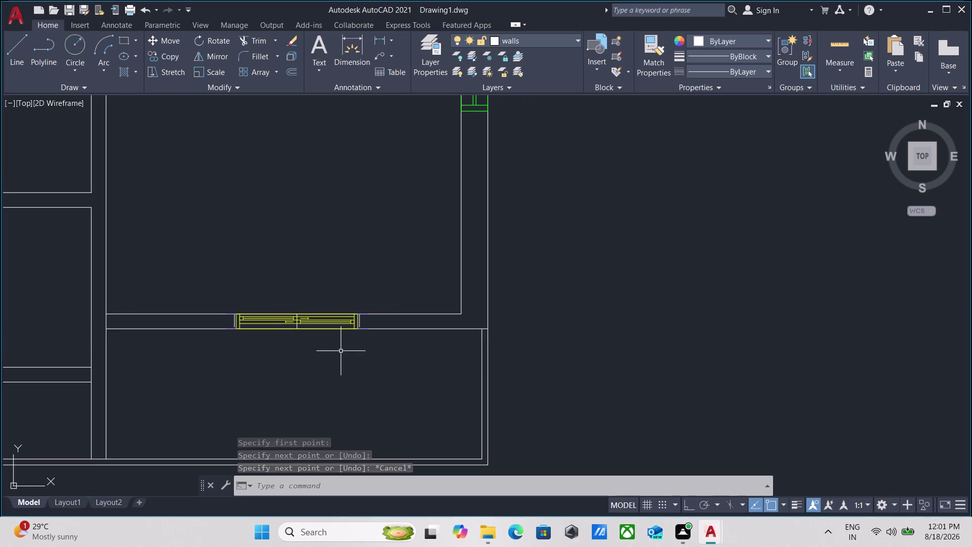
Draw jamb lines at both ends of the next lower door opening.
key(l)
key(Return)
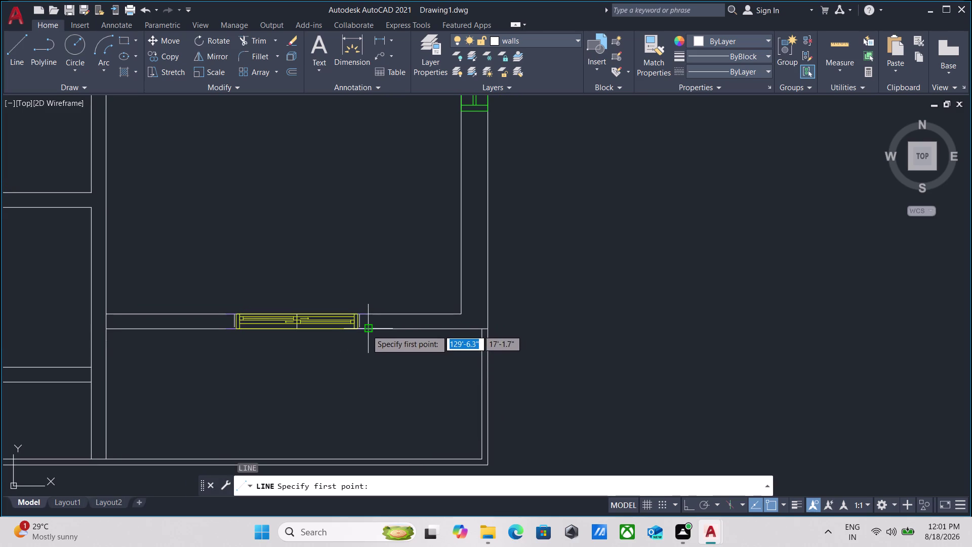
click(367, 330)
click(371, 312)
key(Escape)
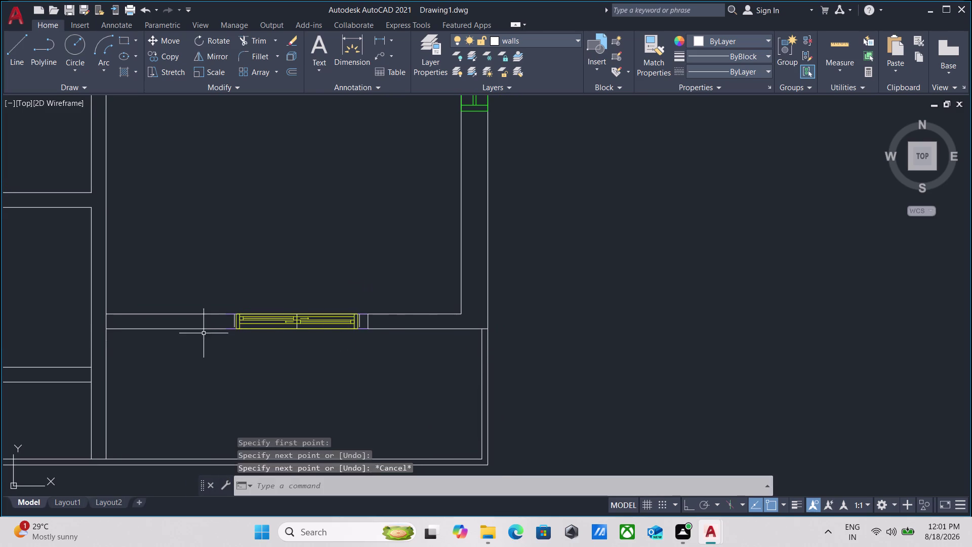
middle_drag(203, 333, 217, 340)
key(l)
key(Return)
scroll(up, 3)
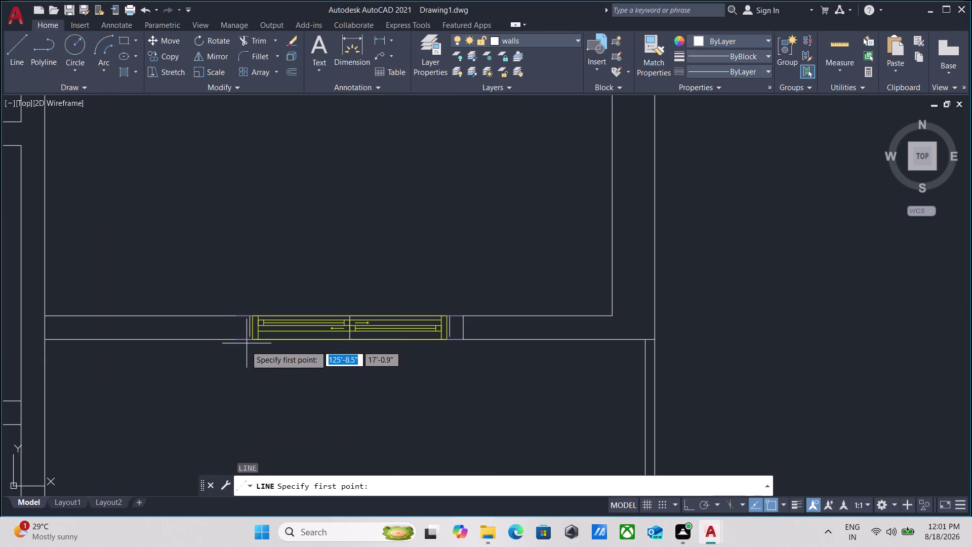
click(235, 341)
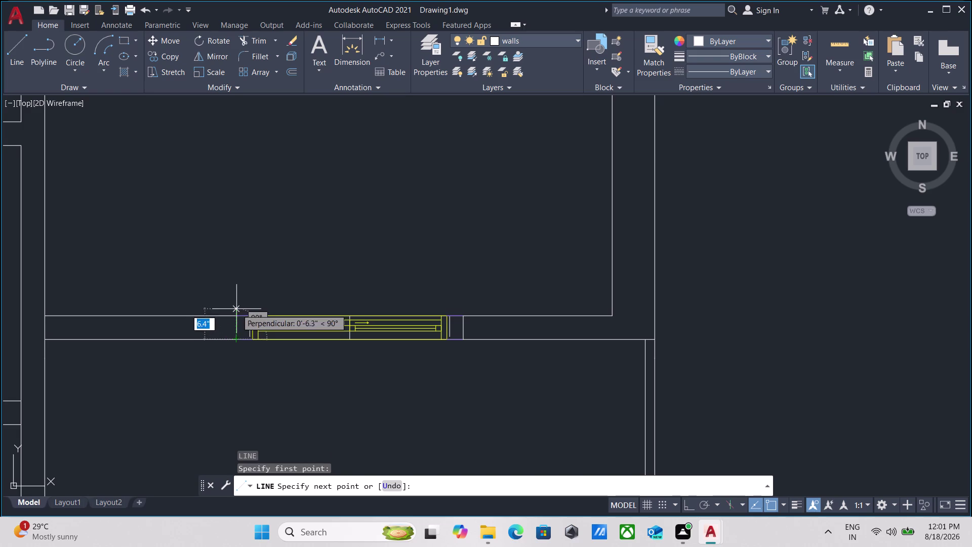
click(236, 316)
key(Escape)
scroll(up, 3)
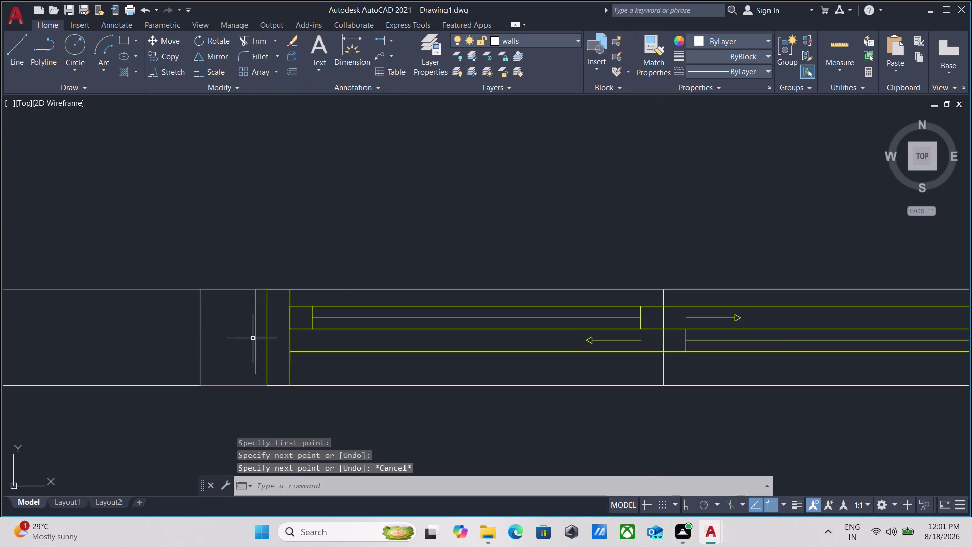
scroll(up, 3)
scroll(down, 3)
middle_drag(212, 364, 374, 303)
middle_drag(182, 341, 192, 341)
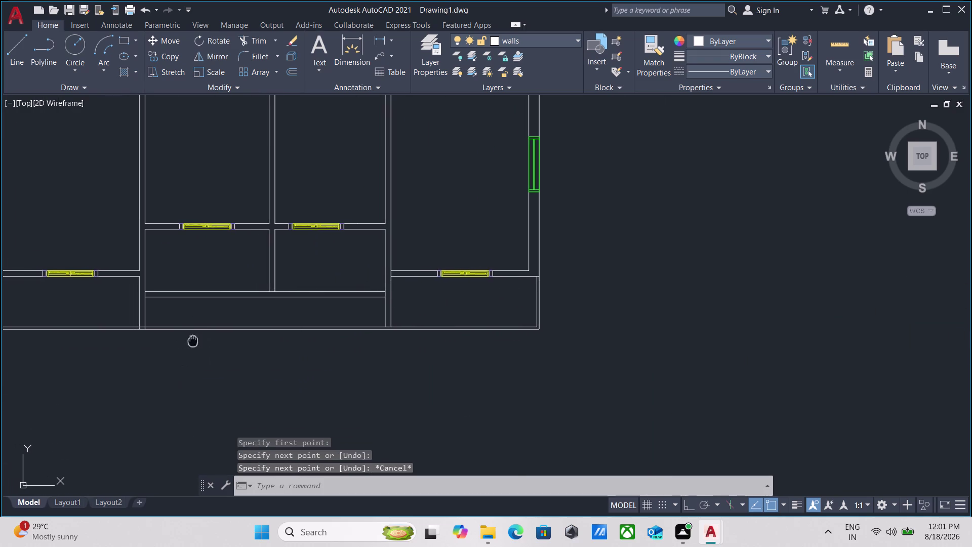
scroll(down, 3)
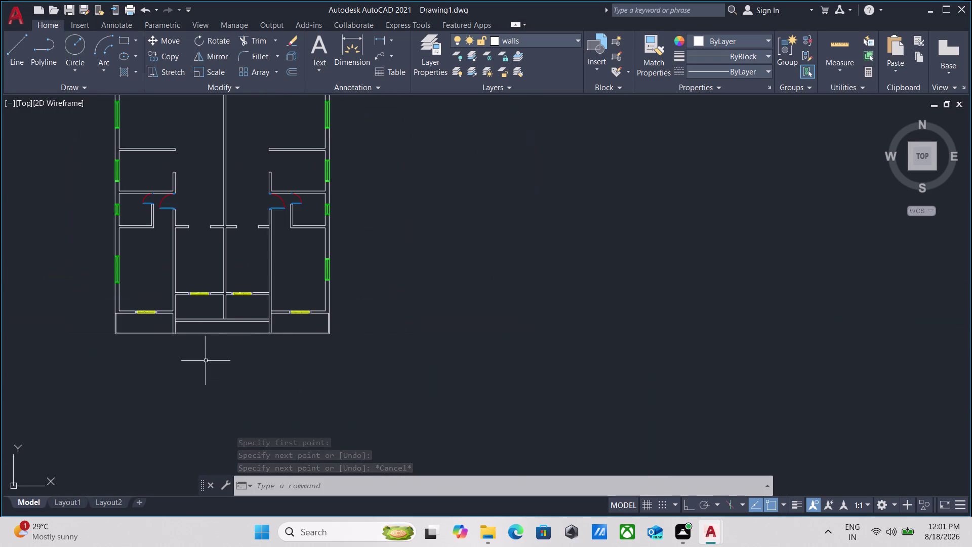
scroll(down, 3)
middle_drag(207, 362, 308, 425)
middle_drag(192, 371, 197, 370)
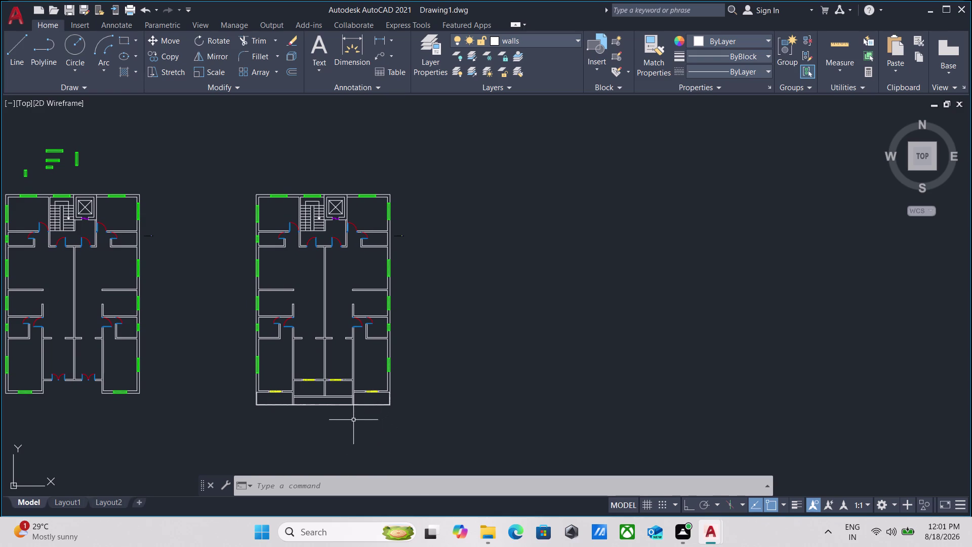
scroll(up, 3)
scroll(up, 3)
scroll(up, 3)
middle_drag(191, 380, 205, 381)
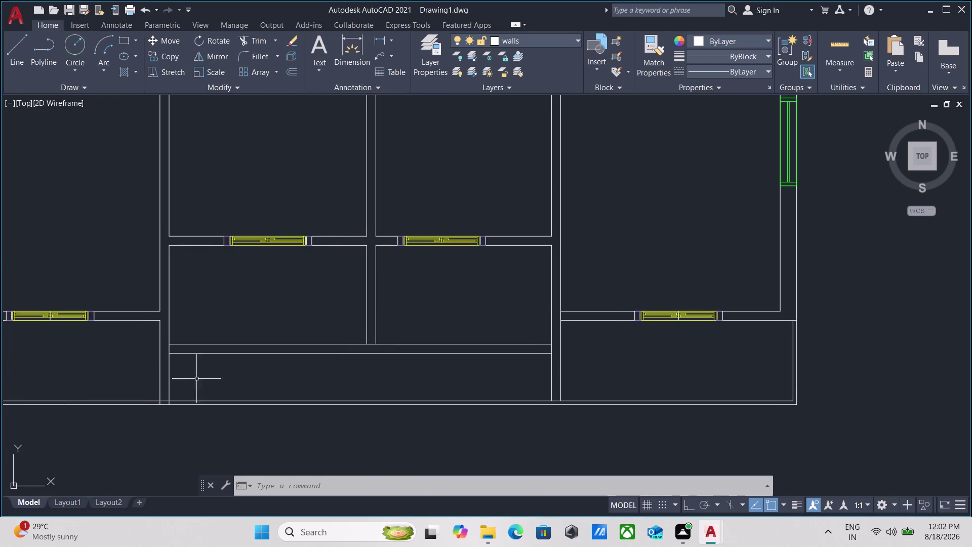
scroll(down, 3)
middle_click(195, 379)
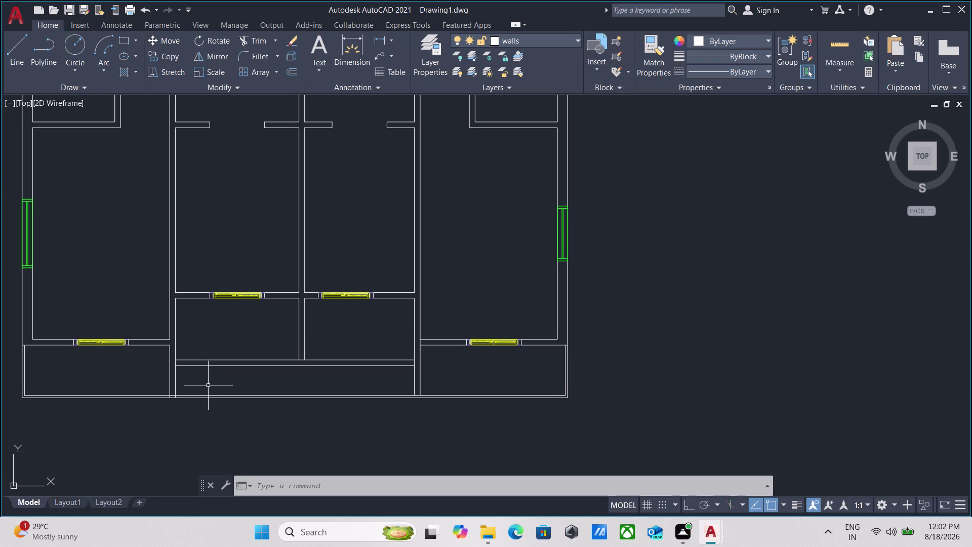
Start a TR fence trim on the bottom wall lines, then cancel it.
key(Escape)
scroll(down, 3)
scroll(up, 3)
key(Escape)
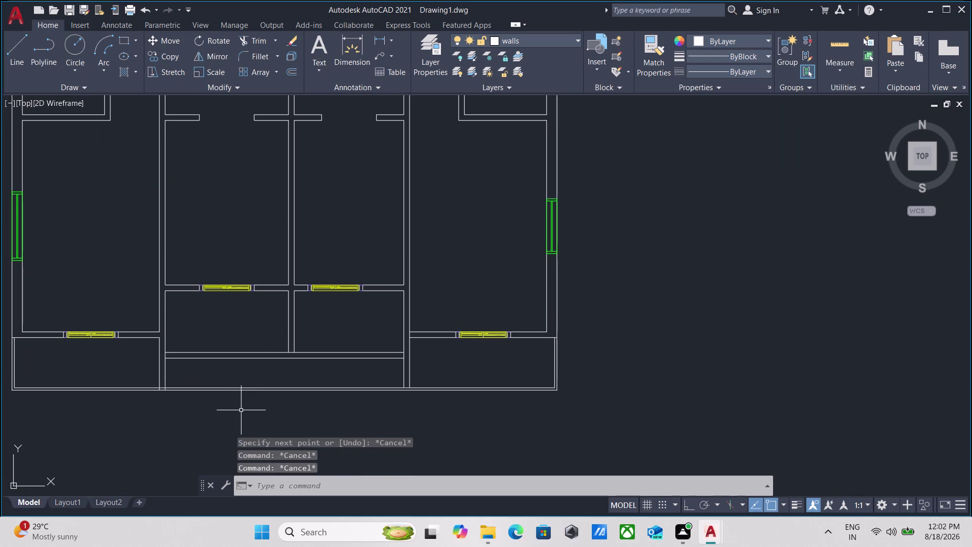
text(tr)
key(Return)
click(292, 397)
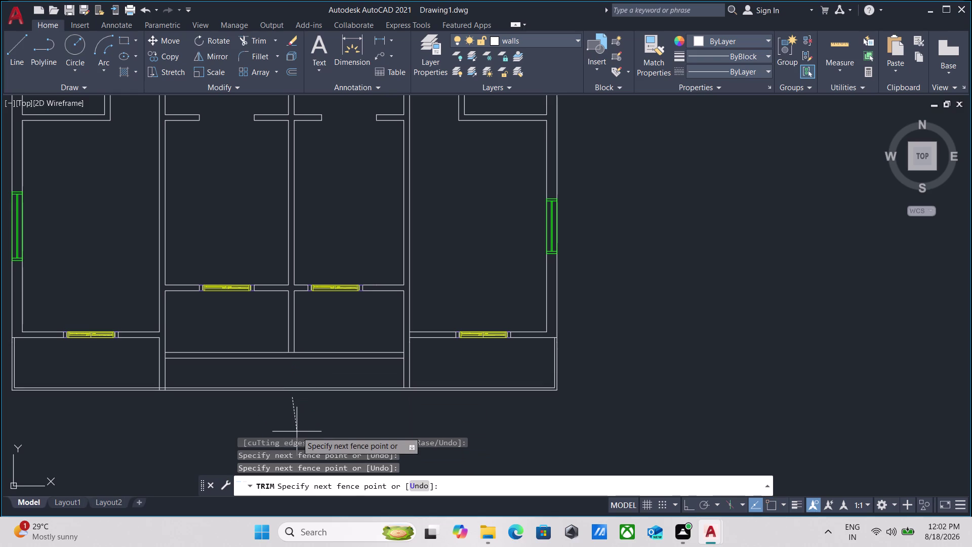
key(Escape)
Extend the short wall lines down to the outer bottom edge.
middle_drag(296, 423, 261, 442)
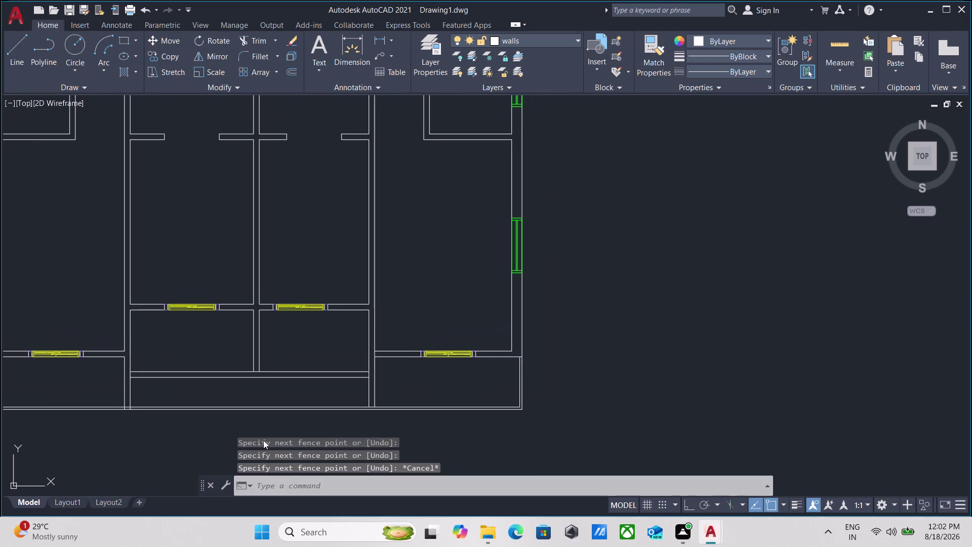
text(ex)
key(Return)
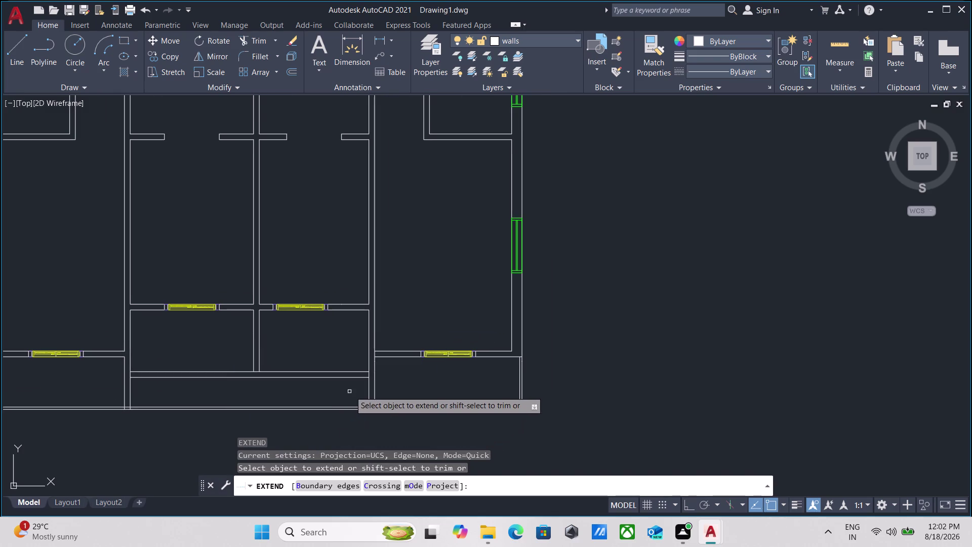
click(374, 400)
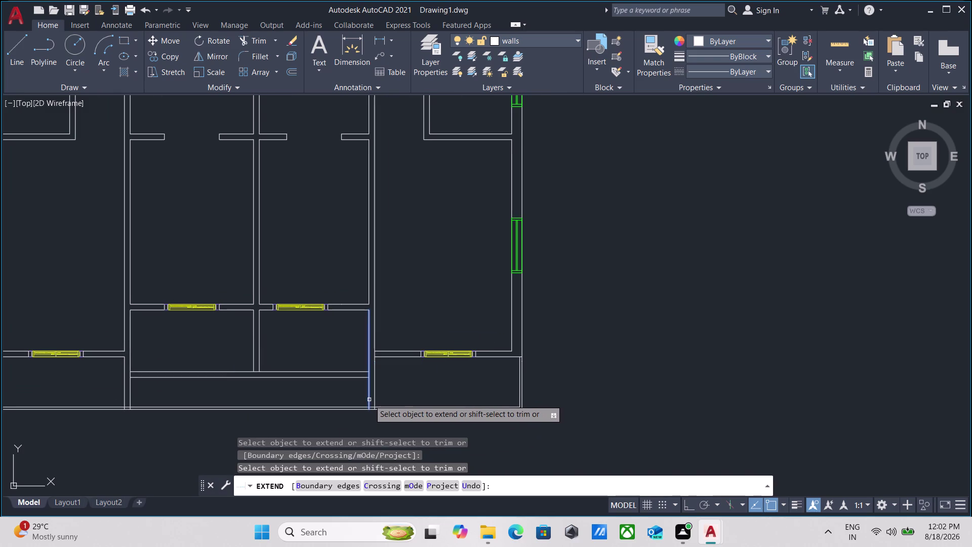
click(369, 399)
key(Escape)
scroll(up, 3)
key(r)
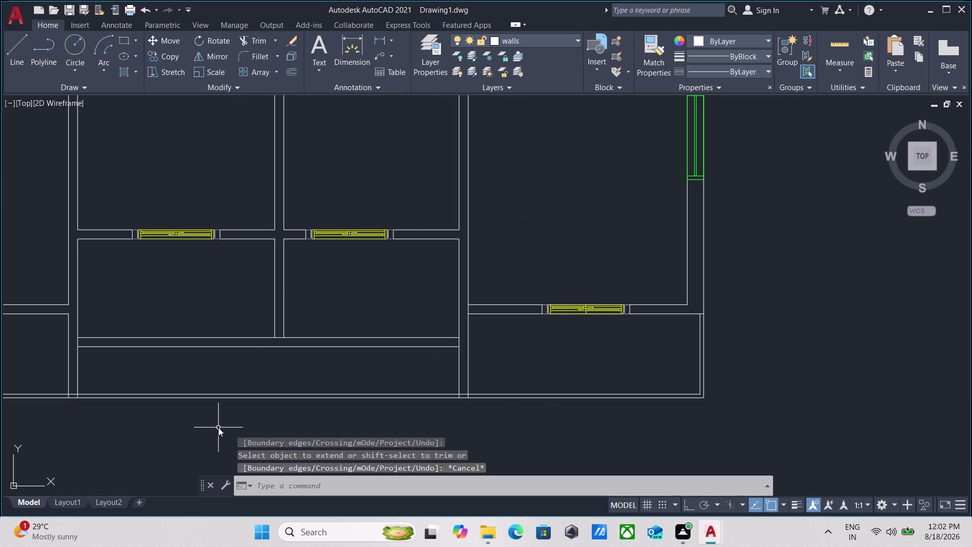
key(BackSpace)
Fence-trim the outer bottom wall lines beneath the central strip.
text(tr)
key(Return)
click(303, 413)
click(304, 375)
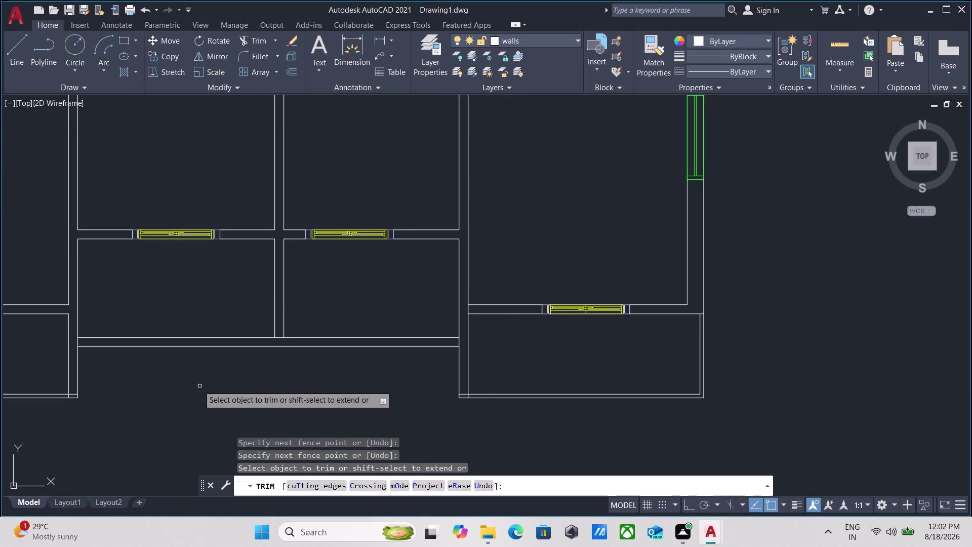
Trim the overhanging line ends at the left balcony corner.
scroll(down, 3)
middle_drag(200, 385, 309, 383)
scroll(up, 3)
scroll(up, 3)
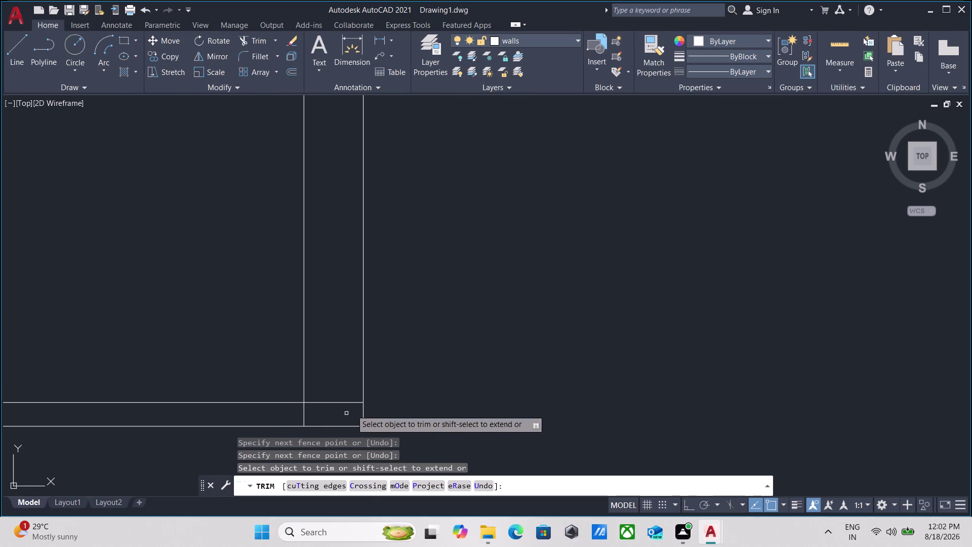
click(342, 363)
click(341, 413)
click(315, 410)
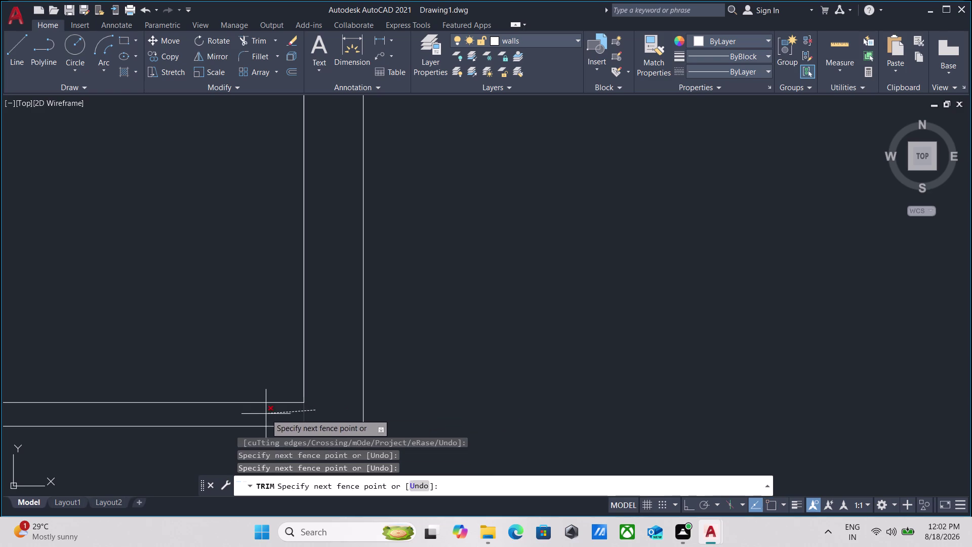
click(266, 413)
key(Escape)
scroll(down, 3)
scroll(down, 3)
middle_click(350, 411)
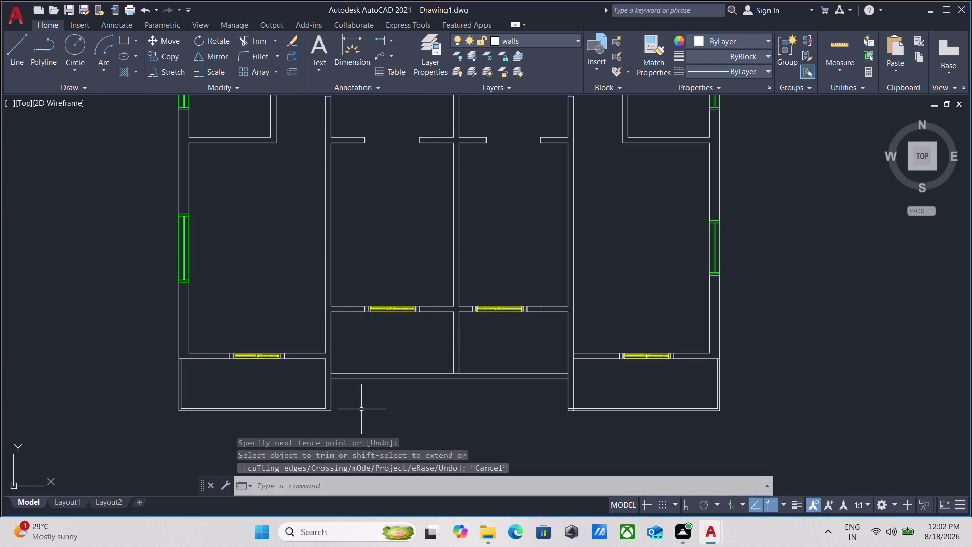
scroll(up, 3)
scroll(down, 3)
middle_drag(295, 362, 284, 374)
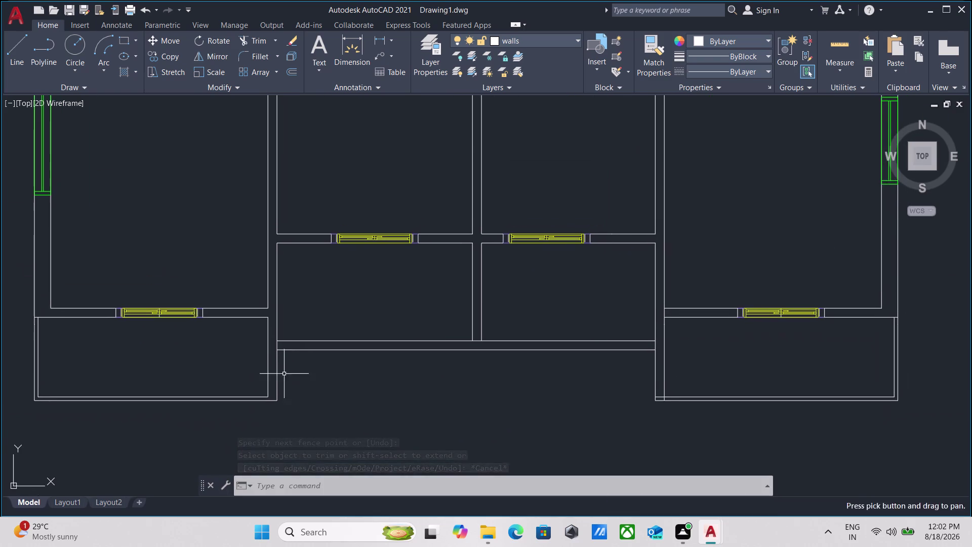
middle_drag(373, 389, 334, 393)
Fence-trim the stray line end at the central strip's left wall junction.
text(tr)
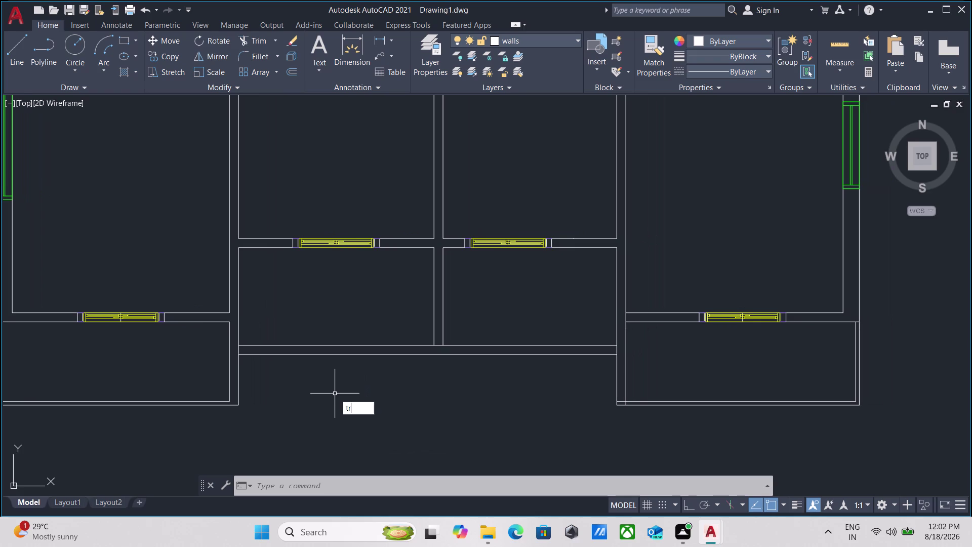
key(Return)
scroll(up, 3)
click(275, 353)
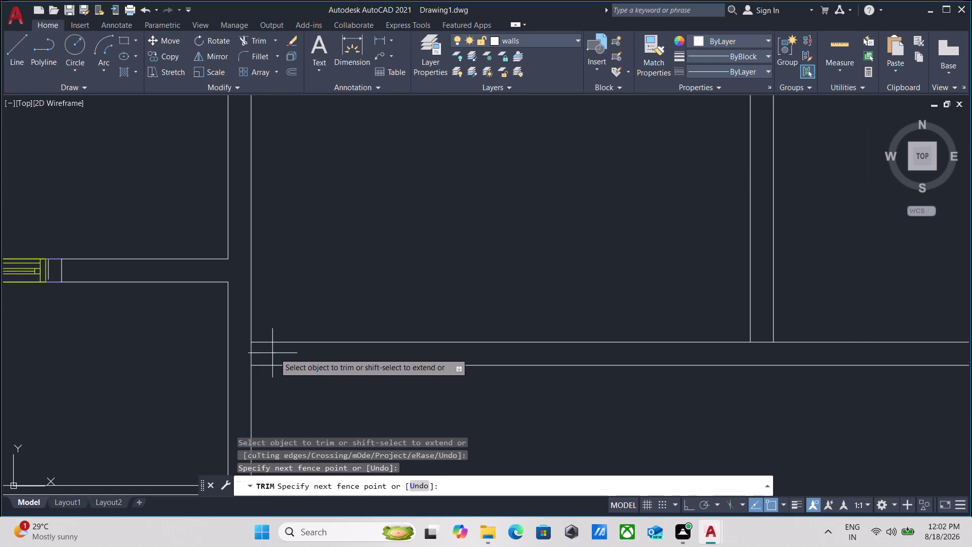
click(244, 352)
scroll(down, 3)
middle_drag(395, 422, 217, 370)
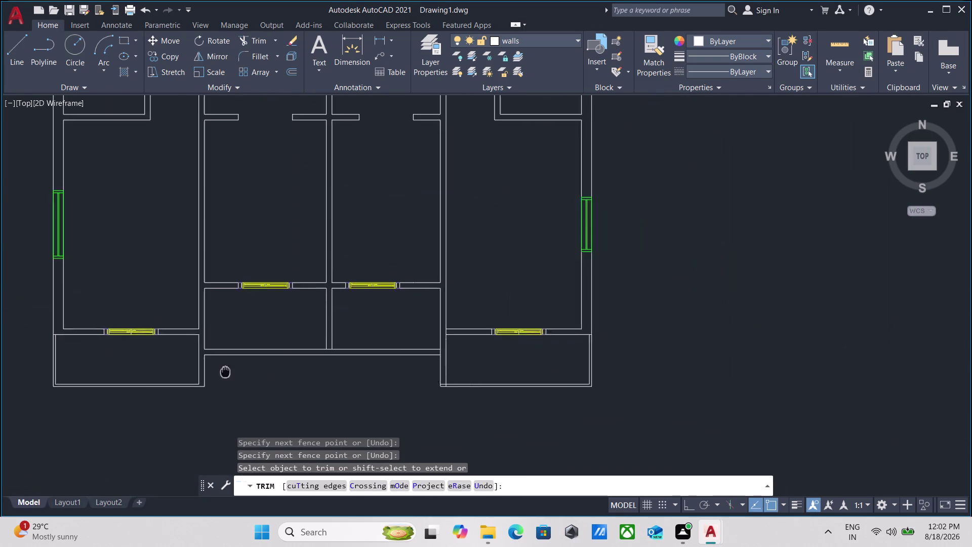
middle_drag(216, 370, 214, 369)
scroll(up, 3)
scroll(up, 3)
Fence-trim the overlapping line at the right wall junction.
click(424, 336)
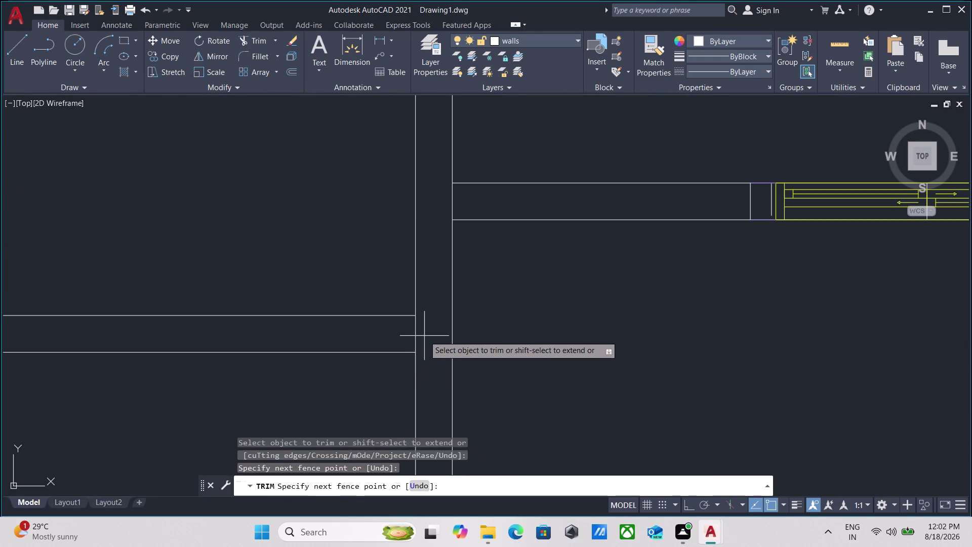
click(368, 325)
scroll(down, 3)
scroll(down, 3)
Trim the remaining overhanging line ends around the right balcony corner.
middle_drag(465, 364, 468, 347)
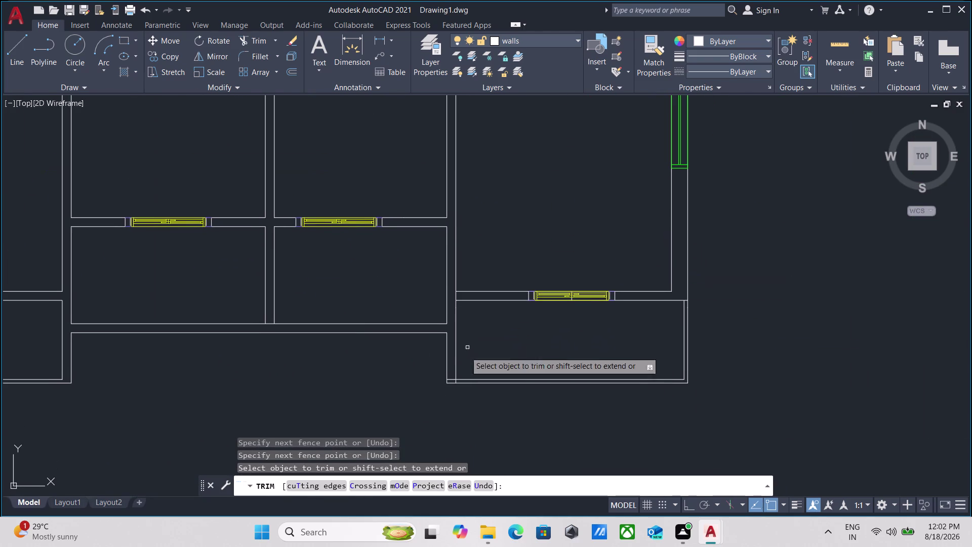
scroll(up, 3)
click(447, 343)
click(462, 392)
click(475, 405)
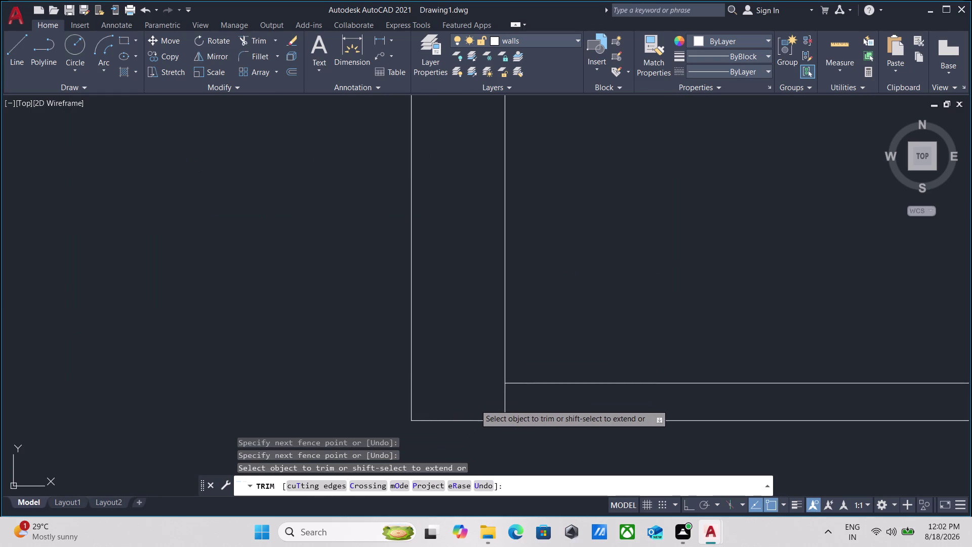
click(539, 397)
scroll(down, 3)
scroll(down, 3)
scroll(down, 3)
middle_drag(350, 391, 456, 387)
middle_drag(333, 397, 377, 386)
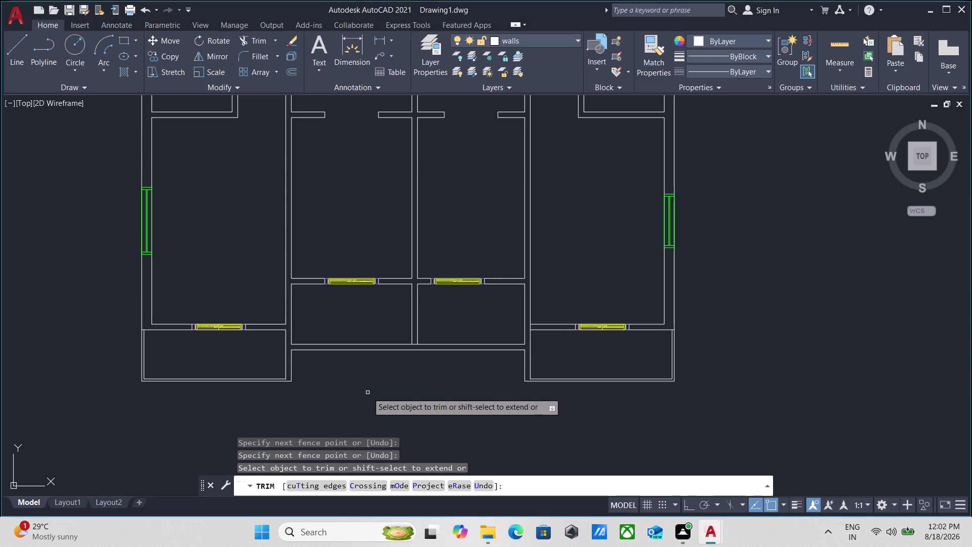
scroll(down, 3)
middle_drag(370, 391, 351, 403)
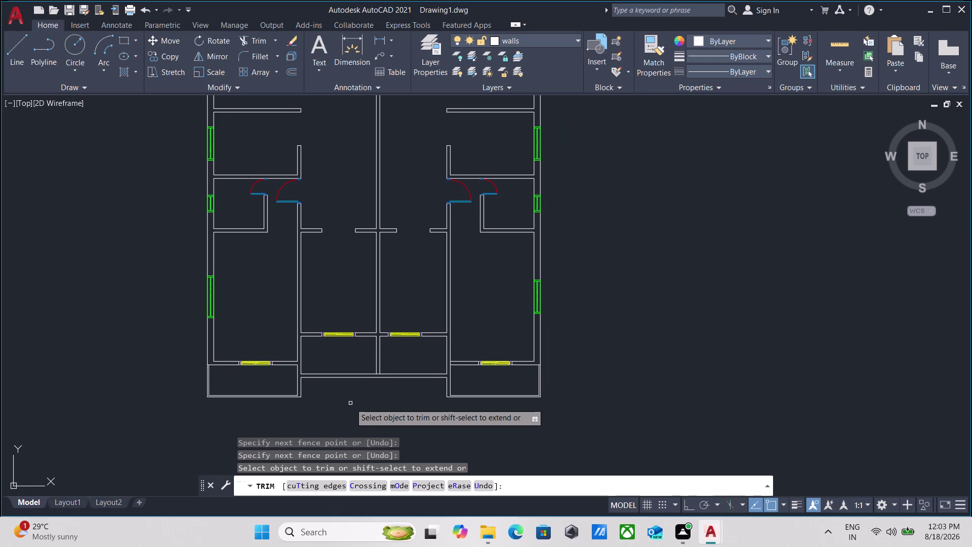
scroll(down, 3)
middle_drag(350, 403, 305, 400)
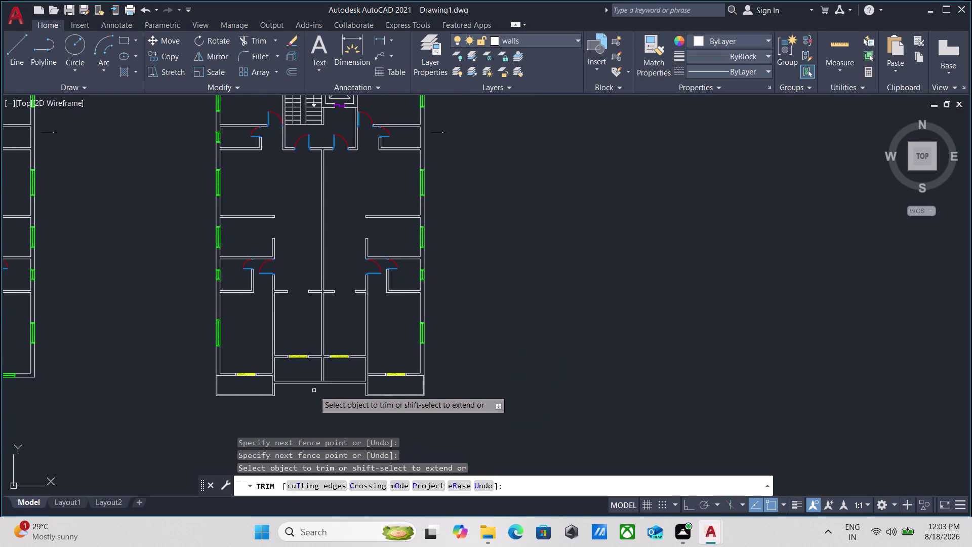
scroll(down, 3)
scroll(up, 3)
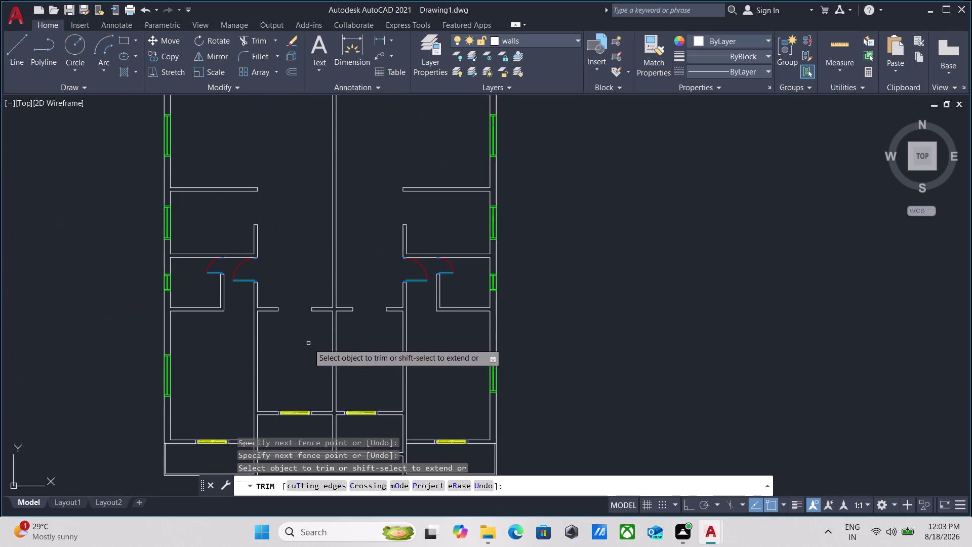
middle_drag(308, 344, 288, 389)
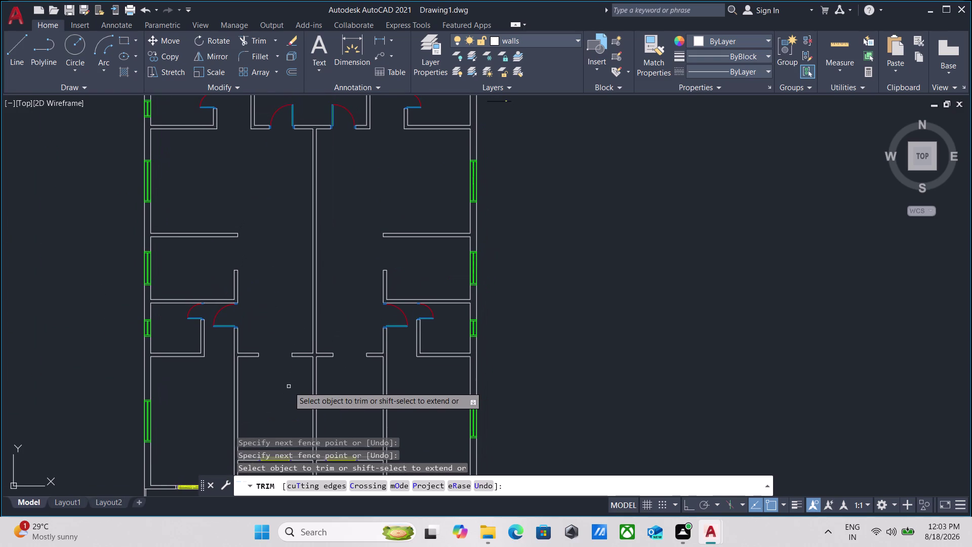
scroll(up, 3)
scroll(down, 3)
middle_drag(288, 382, 221, 305)
scroll(down, 3)
middle_drag(208, 295, 208, 305)
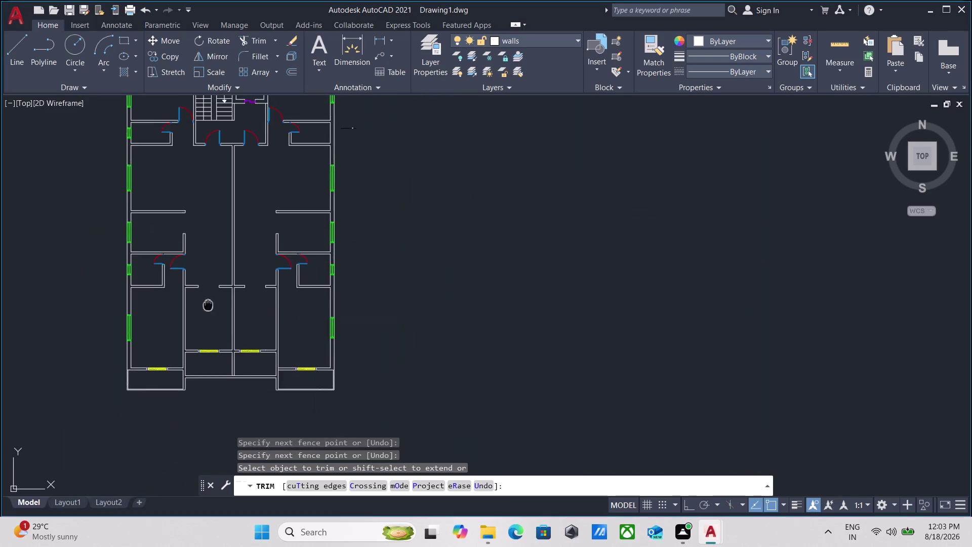
middle_drag(208, 305, 198, 421)
scroll(up, 3)
key(Escape)
drag(276, 290, 269, 305)
click(251, 338)
middle_drag(242, 306, 242, 232)
middle_drag(235, 352, 236, 258)
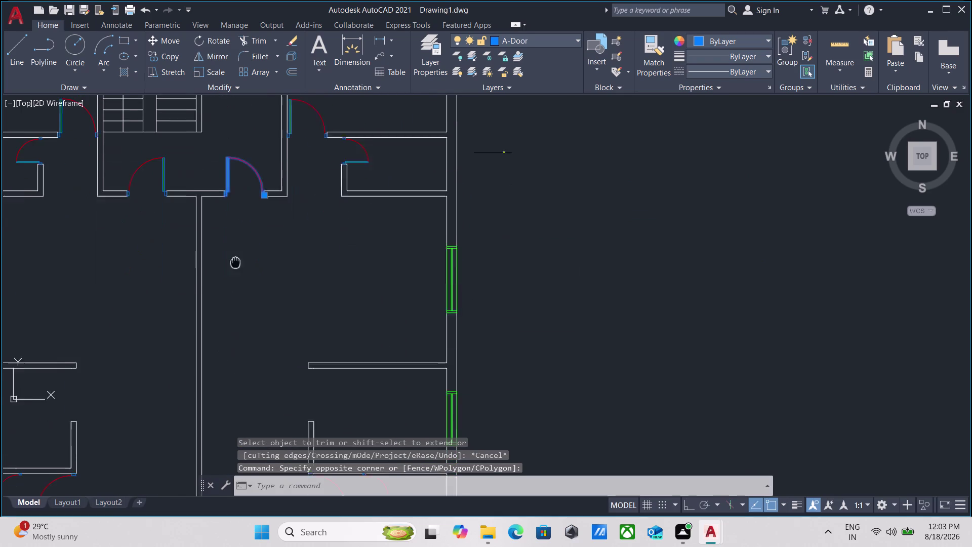
middle_drag(235, 258, 237, 253)
scroll(down, 3)
middle_drag(243, 248, 246, 227)
Measure the distance between the wall junctions with MEA.
scroll(up, 3)
key(Escape)
scroll(up, 3)
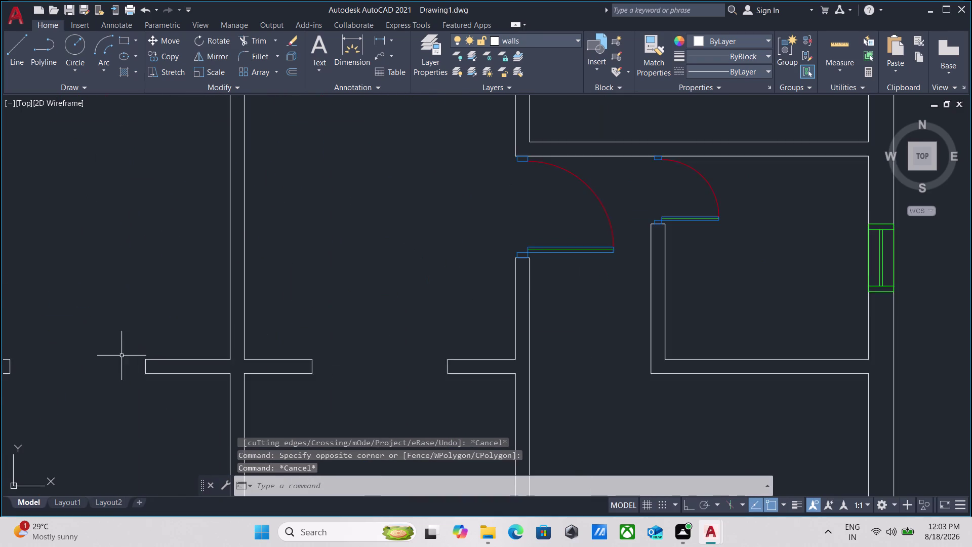
middle_drag(121, 355, 193, 311)
scroll(up, 3)
key(Escape)
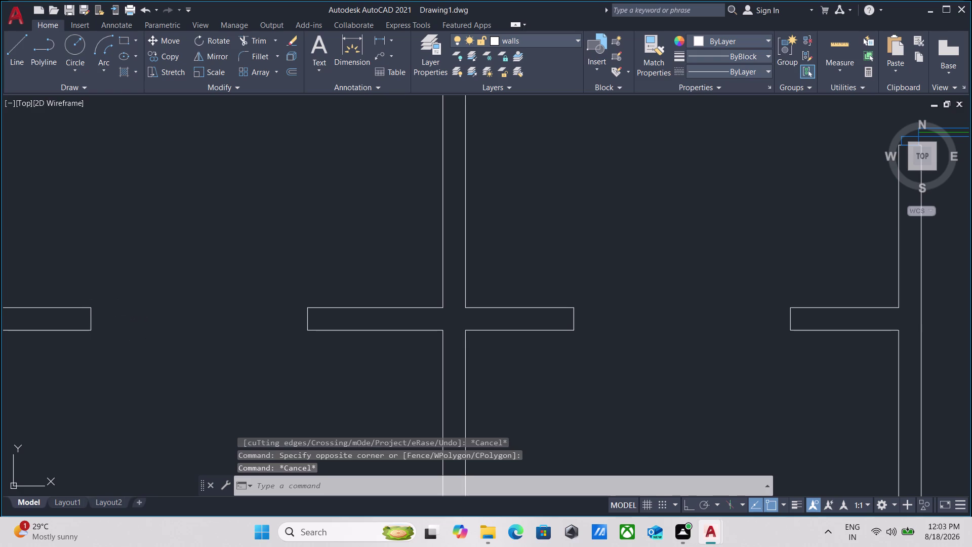
text(mea)
key(Return)
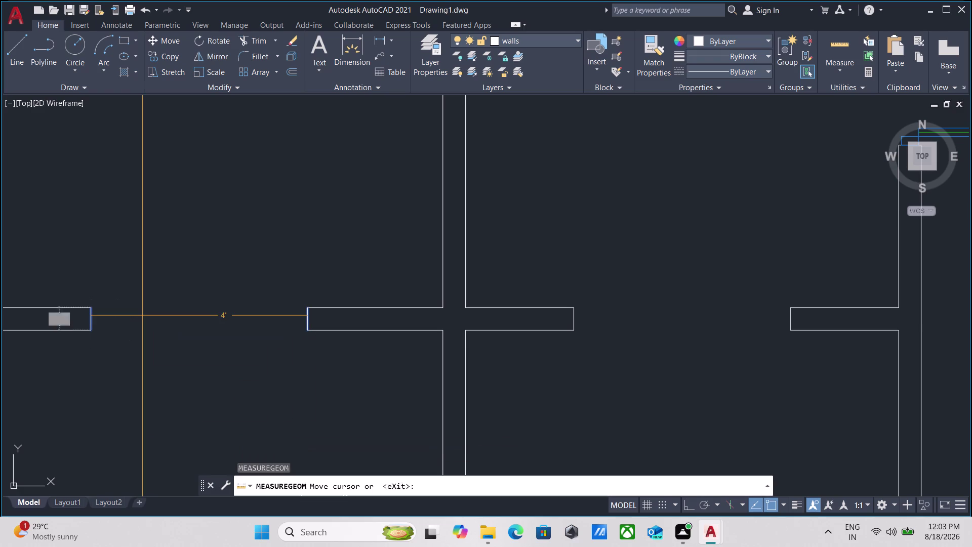
key(Escape)
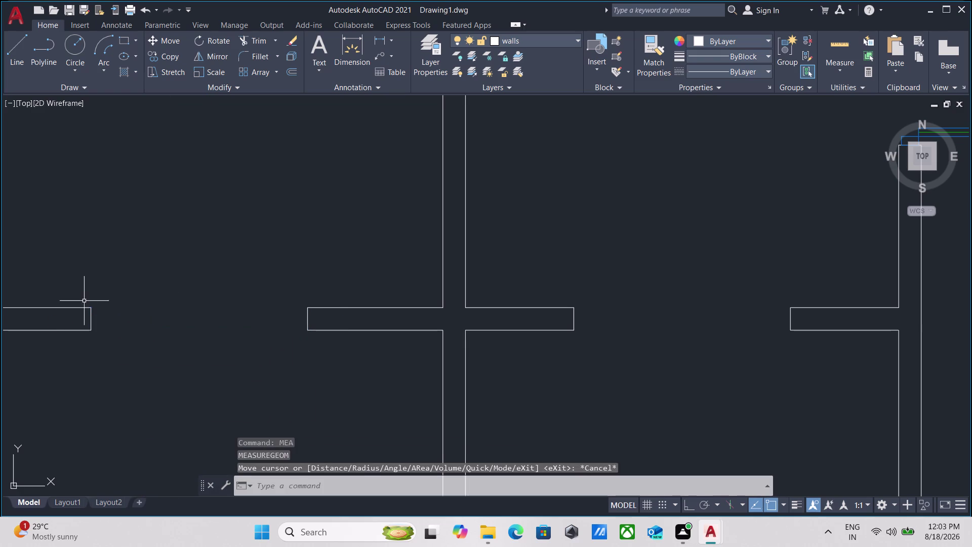
Draw lines from the open wall end, 1' across and 5" down.
key(l)
key(Return)
click(87, 309)
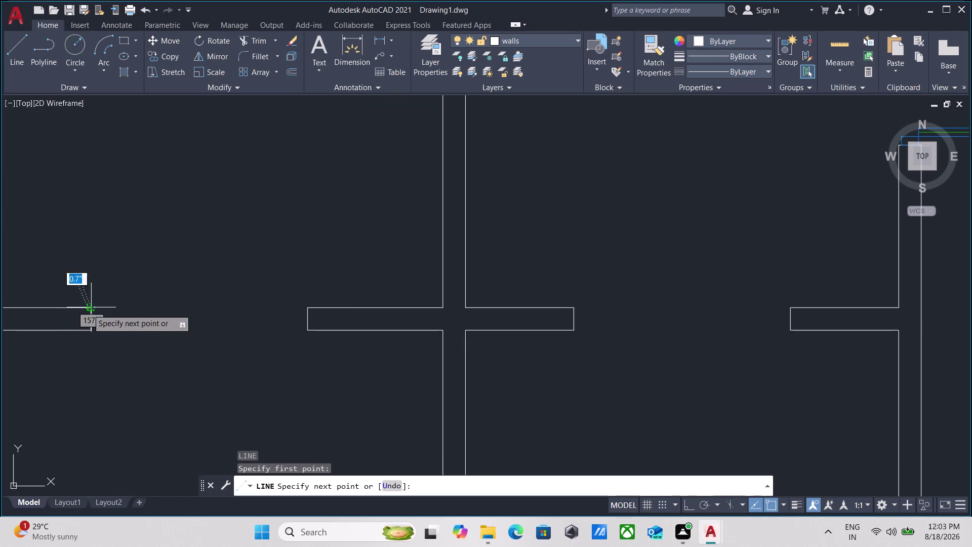
text(1)
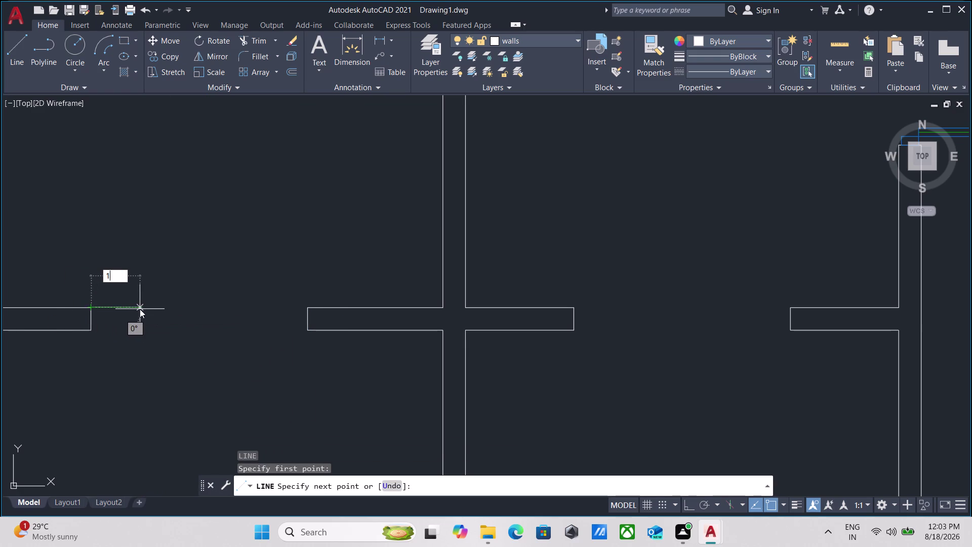
text(')
key(Return)
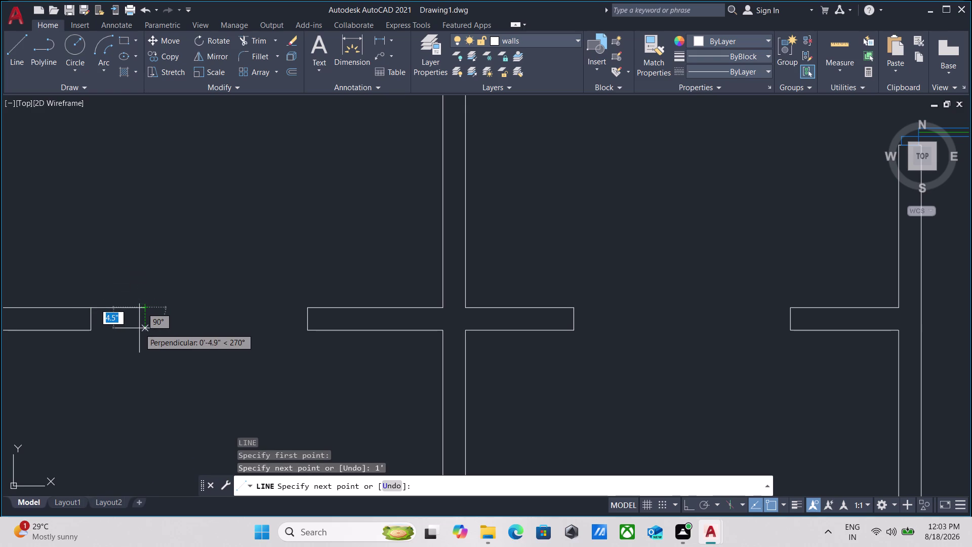
key(5)
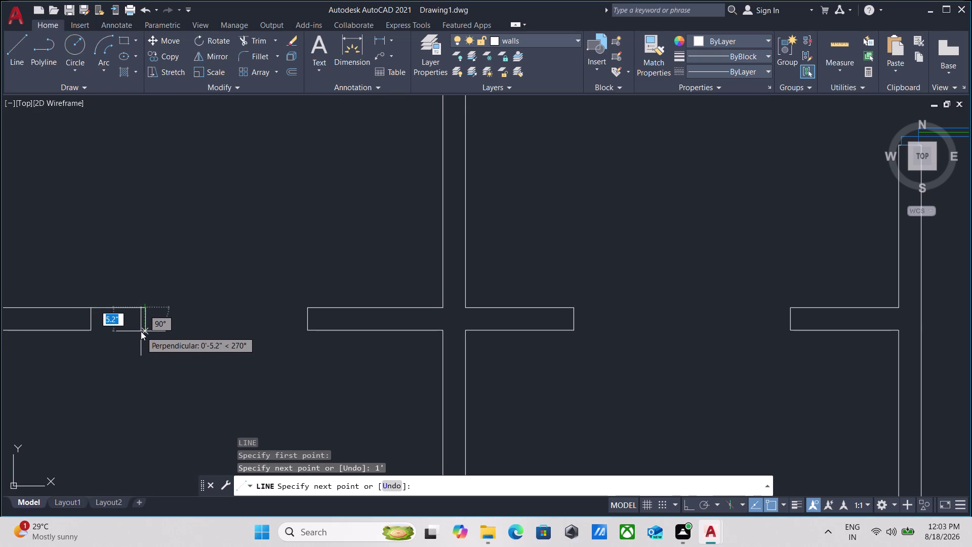
key(Return)
click(88, 328)
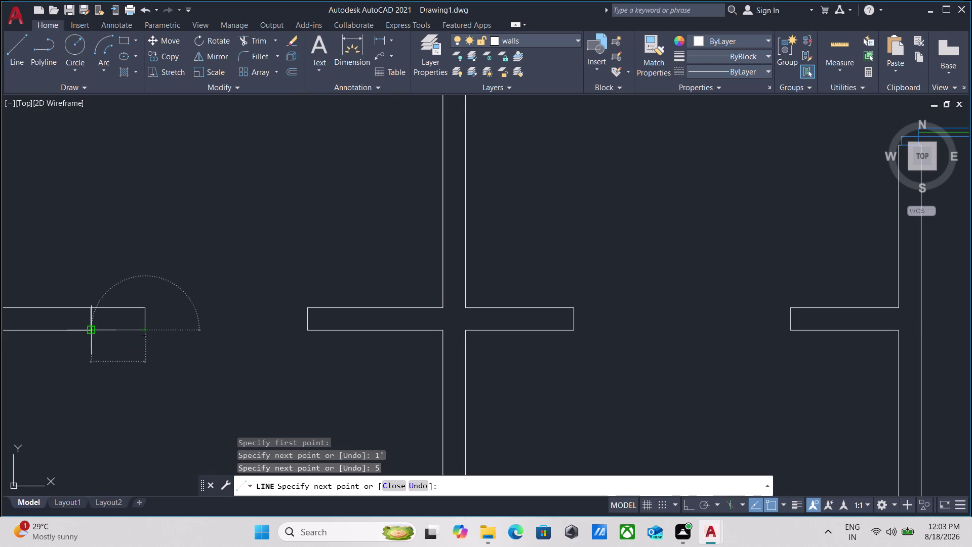
key(Escape)
scroll(up, 3)
middle_drag(101, 317, 113, 322)
scroll(down, 3)
middle_click(113, 322)
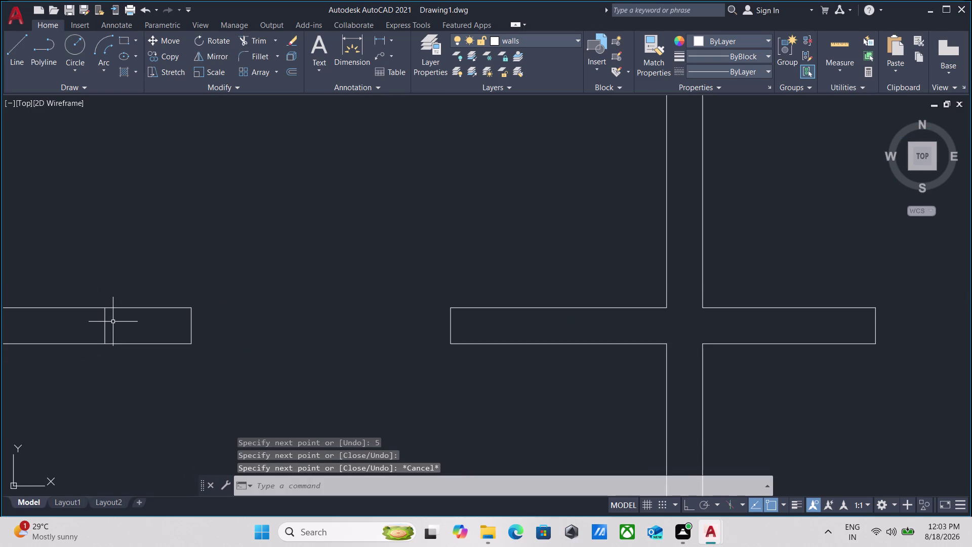
Fence-trim away the old wall end line.
text(tr)
key(Return)
click(118, 322)
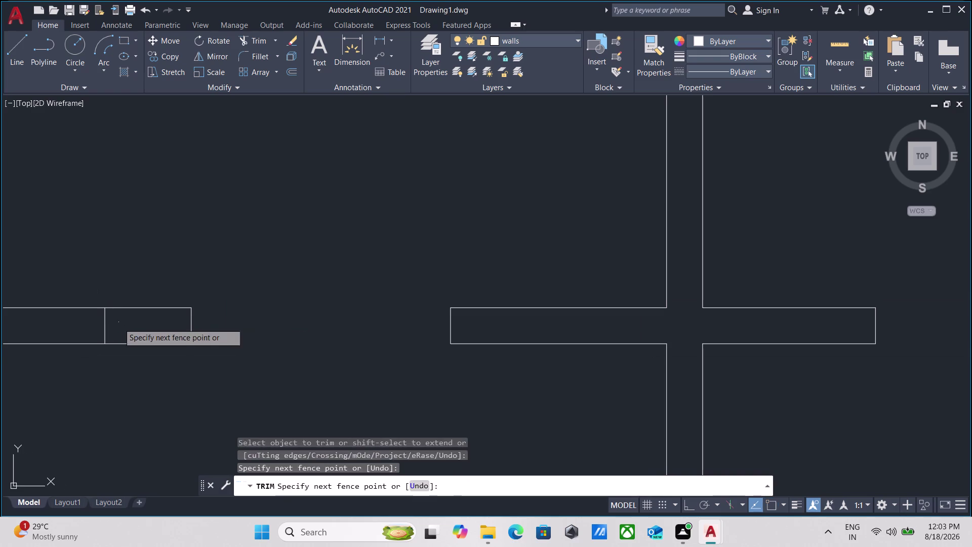
click(73, 322)
key(Escape)
scroll(down, 3)
middle_drag(206, 341, 126, 343)
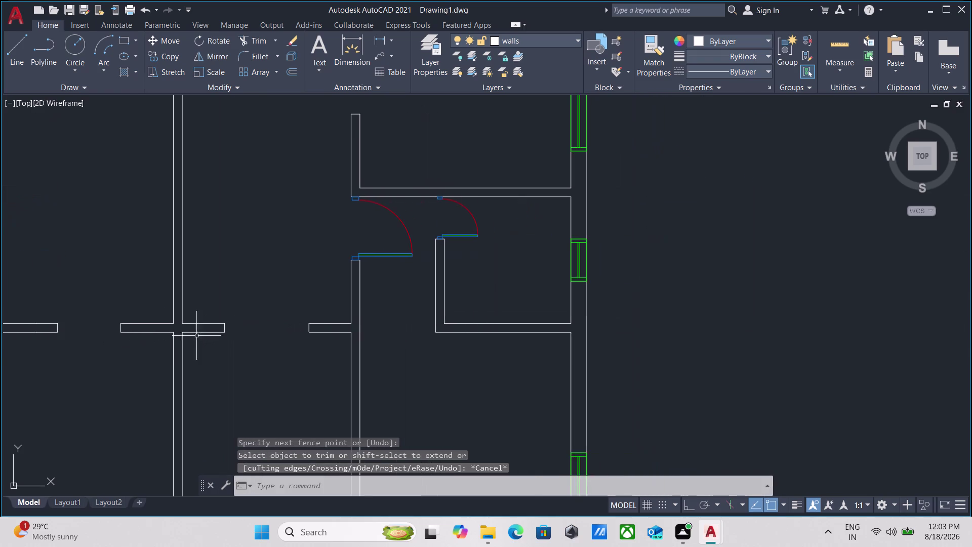
scroll(up, 3)
Extend the second wall stub with a 1' line and a 5" closing line across the wall.
key(l)
key(Return)
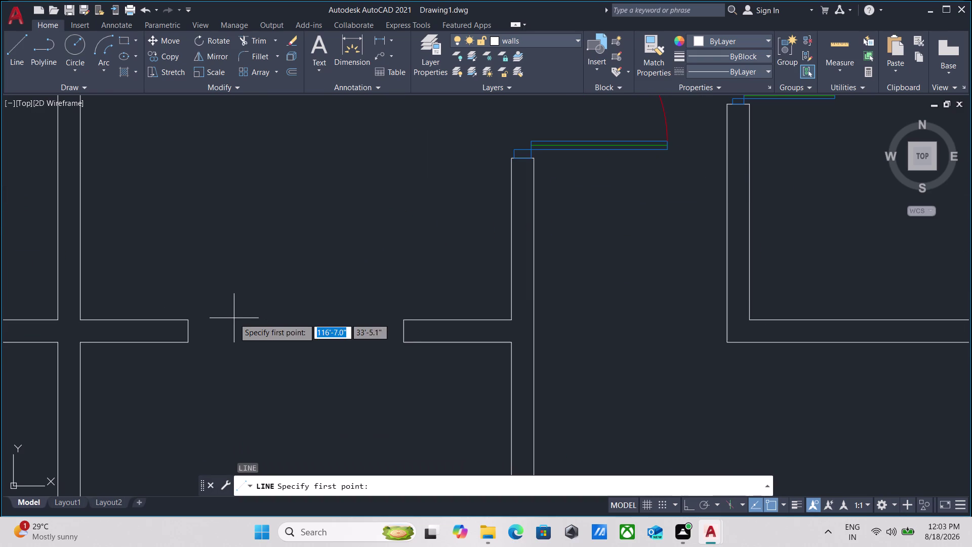
click(185, 319)
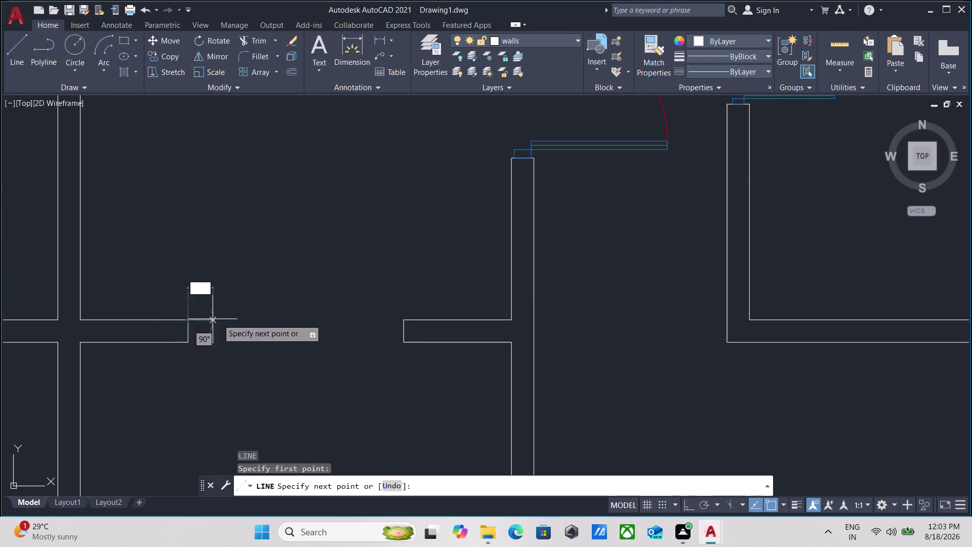
text(1')
key(Return)
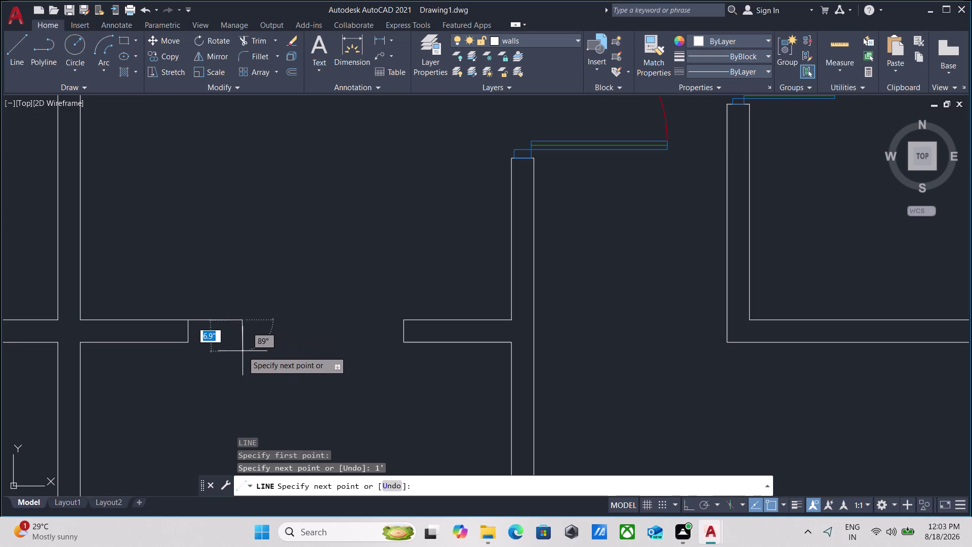
key(F8)
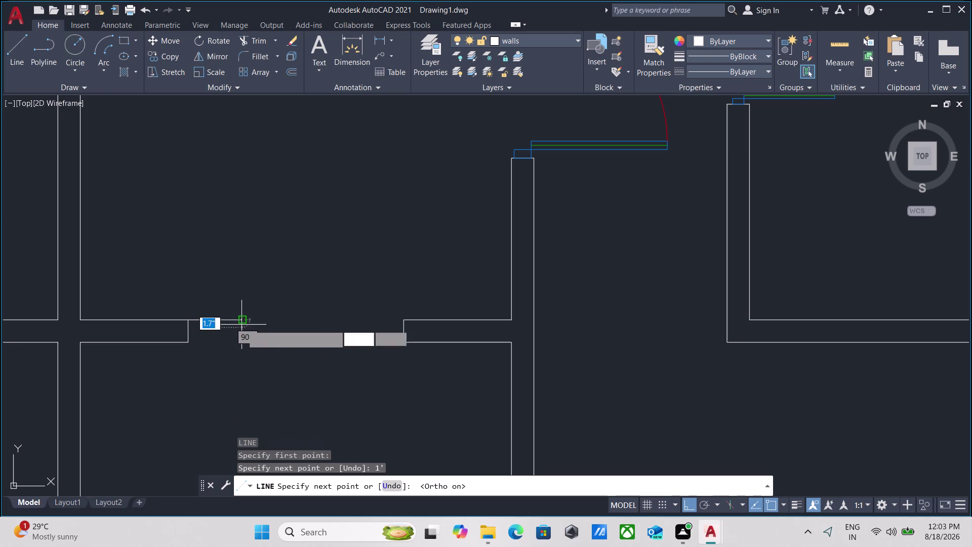
key(5)
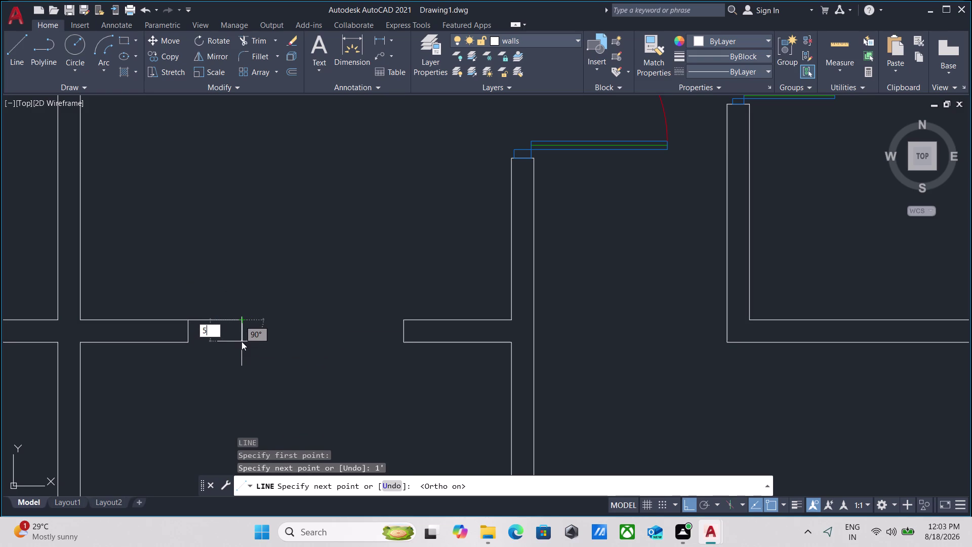
key(Return)
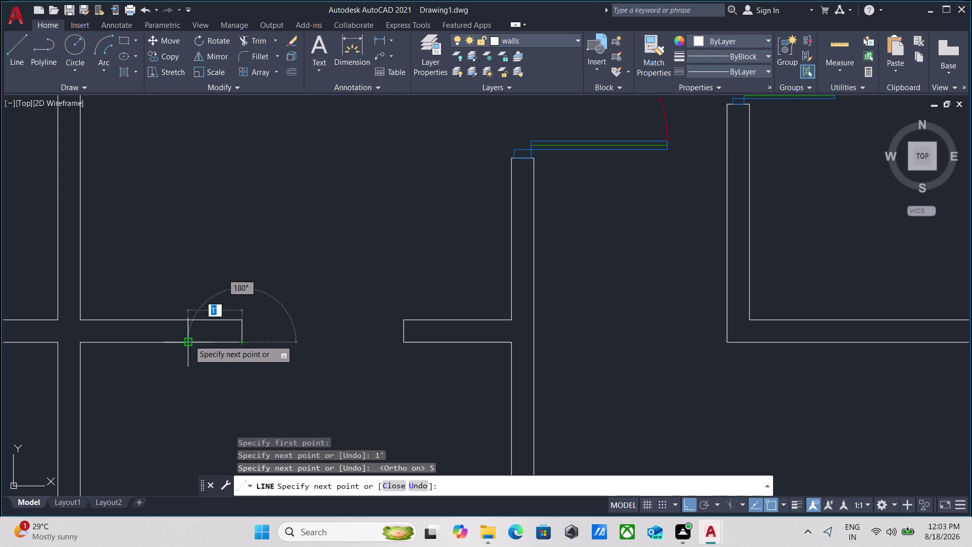
click(188, 340)
key(Escape)
Trim away the old end line inside the extended wall.
scroll(up, 3)
middle_drag(207, 326, 213, 326)
text(tr)
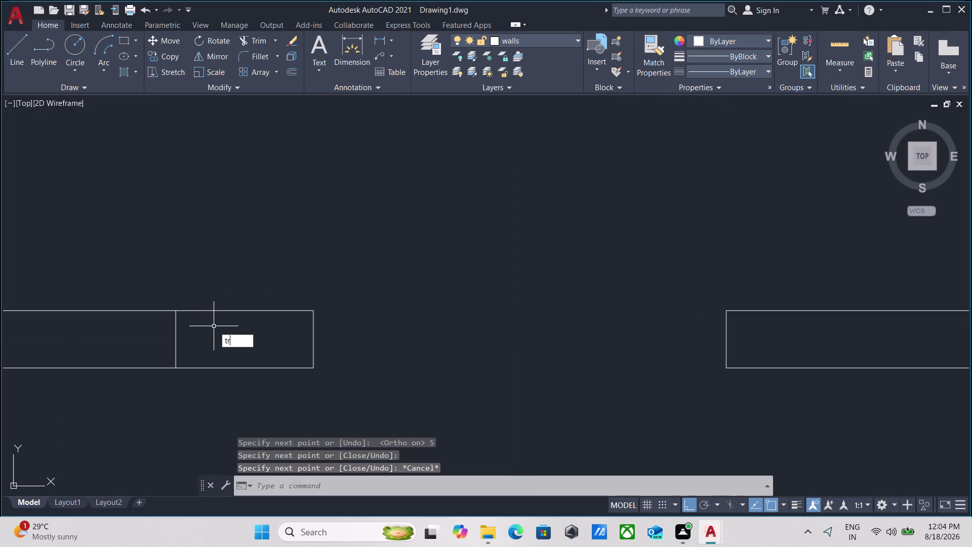
key(Return)
click(208, 331)
click(138, 336)
key(Escape)
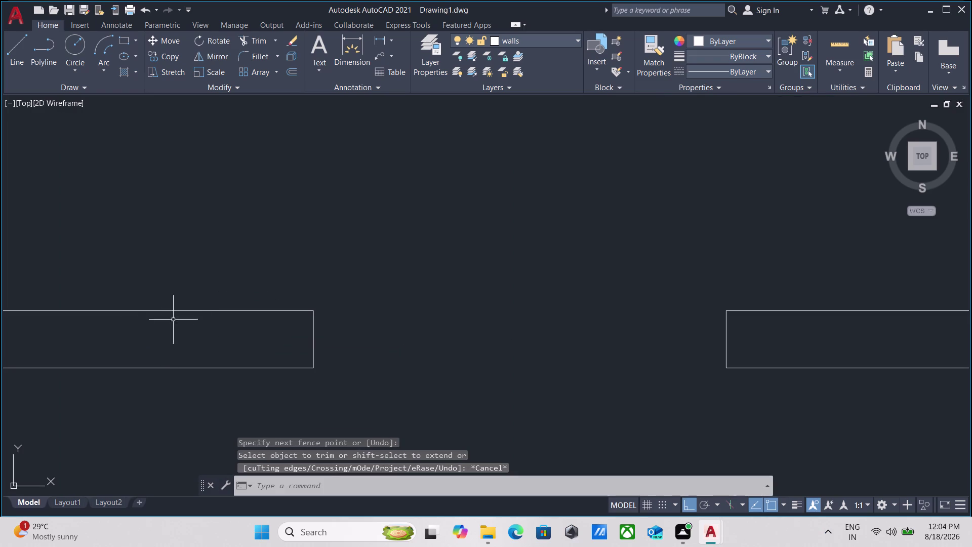
Copy the door beside the corridor into a new wall opening.
scroll(down, 3)
scroll(down, 3)
middle_drag(237, 269, 304, 352)
scroll(down, 3)
scroll(up, 3)
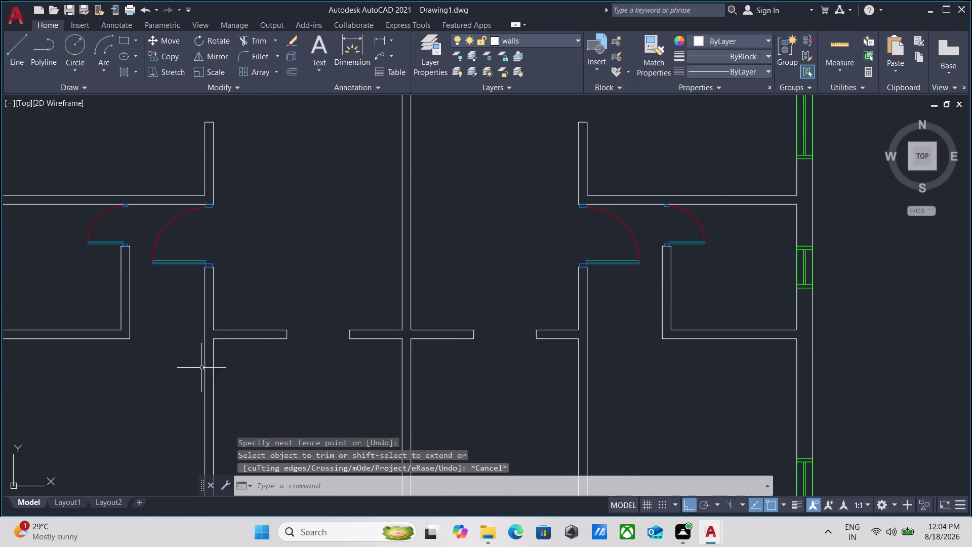
scroll(up, 3)
scroll(down, 3)
middle_drag(302, 319, 274, 386)
scroll(down, 3)
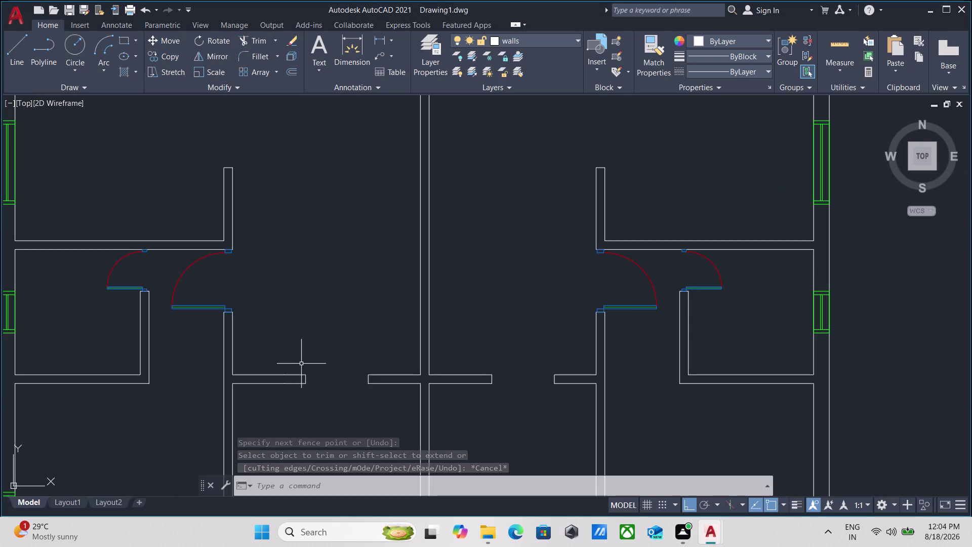
scroll(down, 3)
middle_drag(328, 333, 306, 413)
scroll(down, 3)
middle_drag(318, 391, 299, 442)
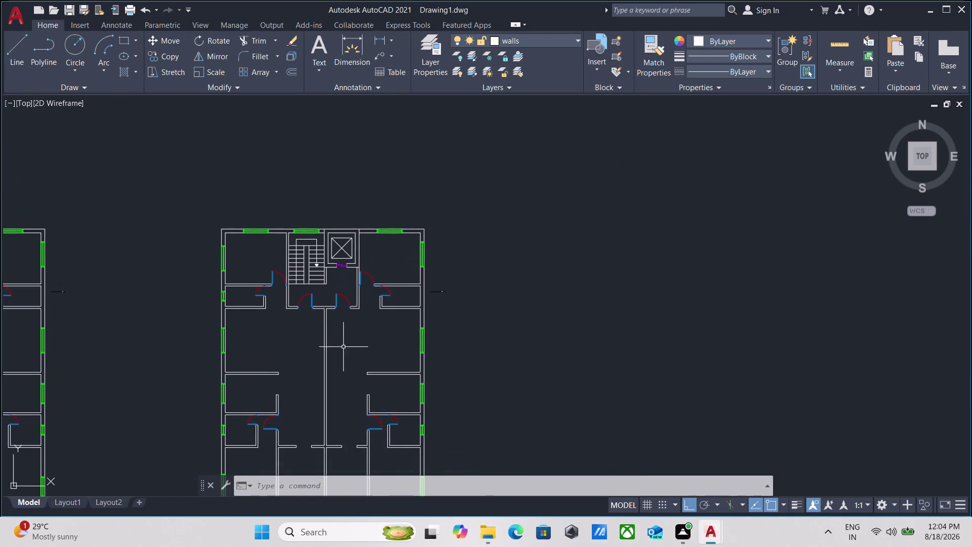
scroll(up, 3)
middle_drag(335, 287, 330, 324)
drag(348, 284, 338, 310)
click(334, 316)
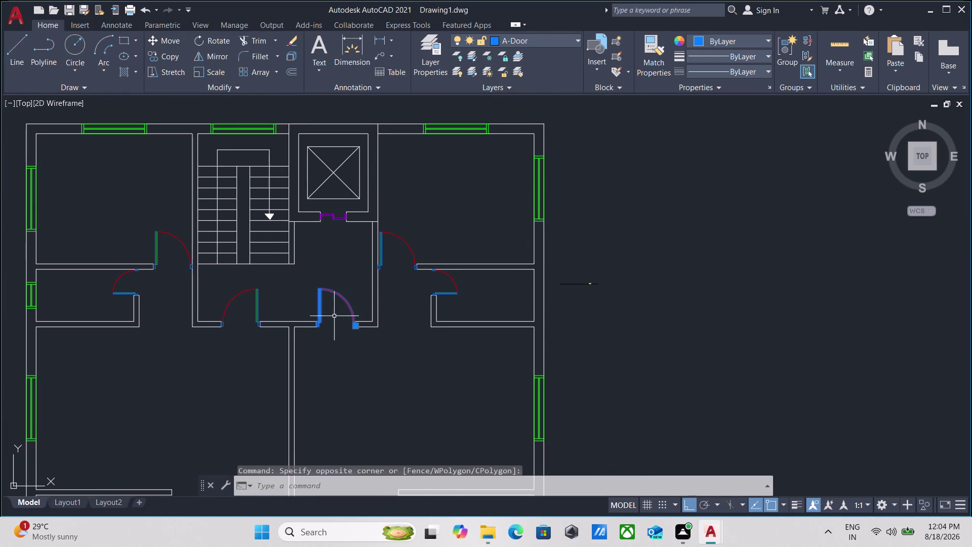
text(co)
key(Return)
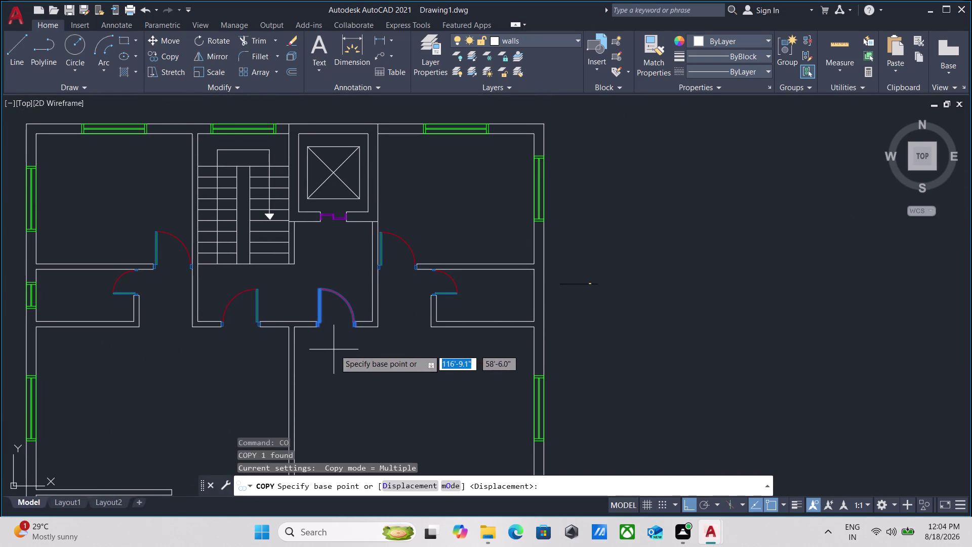
scroll(up, 3)
scroll(up, 3)
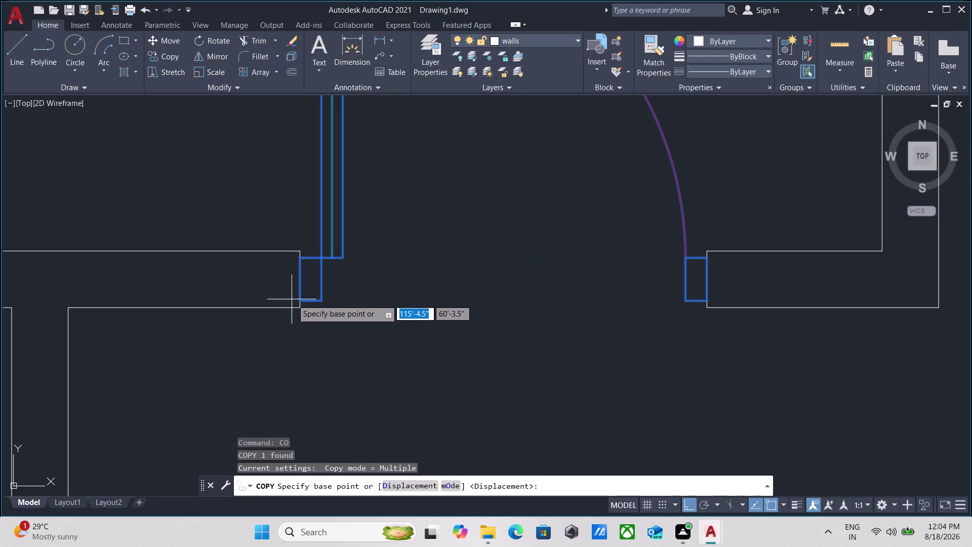
click(301, 300)
scroll(down, 3)
middle_drag(309, 378, 322, 194)
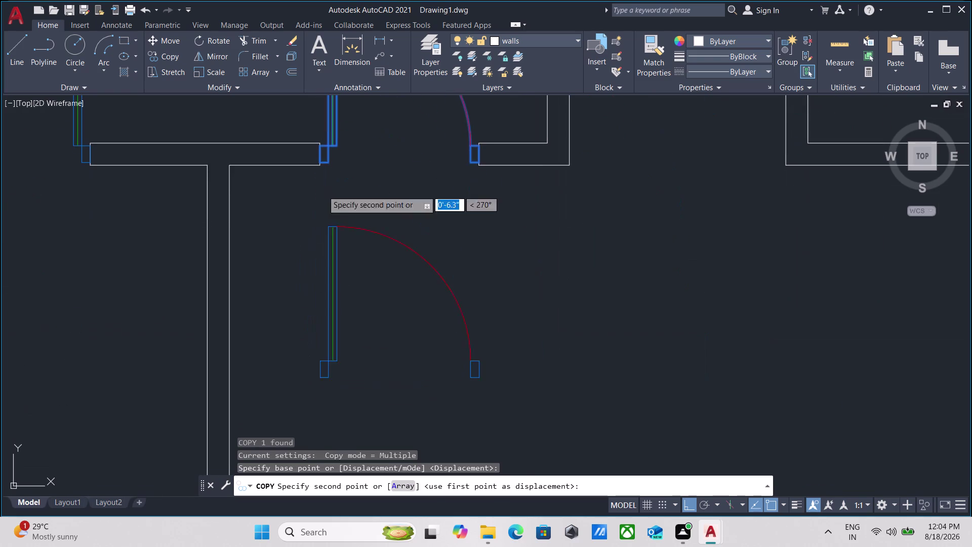
scroll(down, 3)
middle_drag(322, 364, 322, 157)
scroll(down, 3)
middle_drag(322, 290, 335, 176)
scroll(up, 3)
click(342, 304)
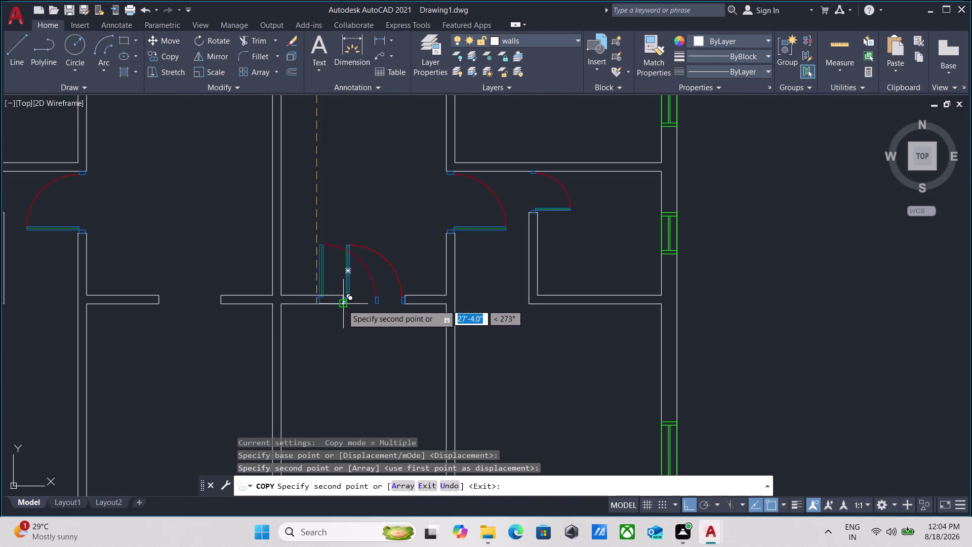
scroll(down, 3)
middle_drag(307, 200, 330, 329)
key(Escape)
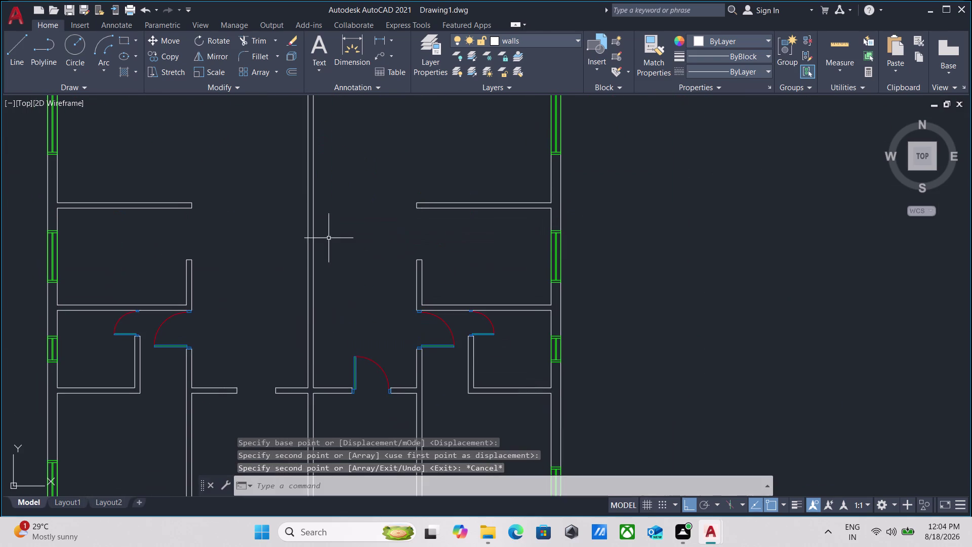
Copy the other corridor door into the opposite wall opening.
middle_drag(326, 232, 335, 395)
scroll(up, 3)
drag(338, 182, 327, 193)
click(283, 213)
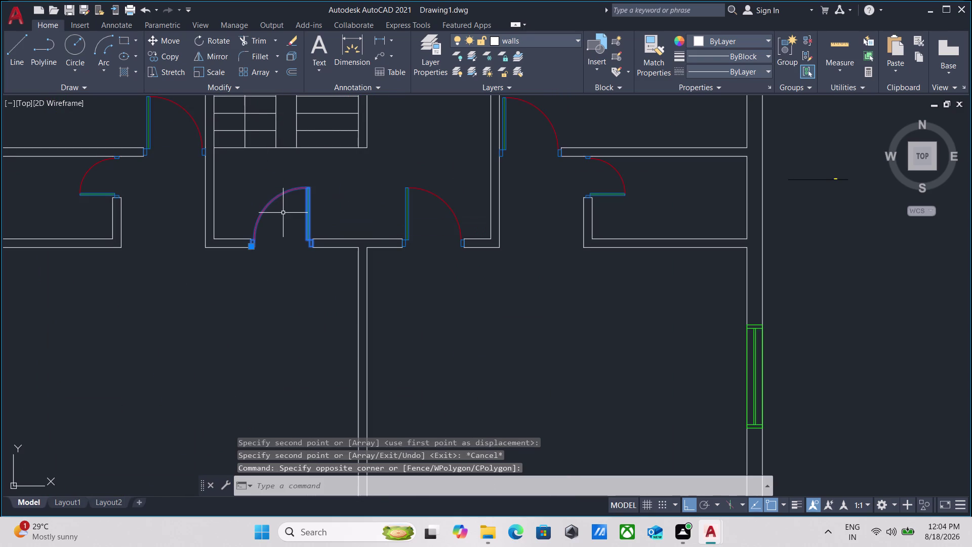
text(co)
key(Return)
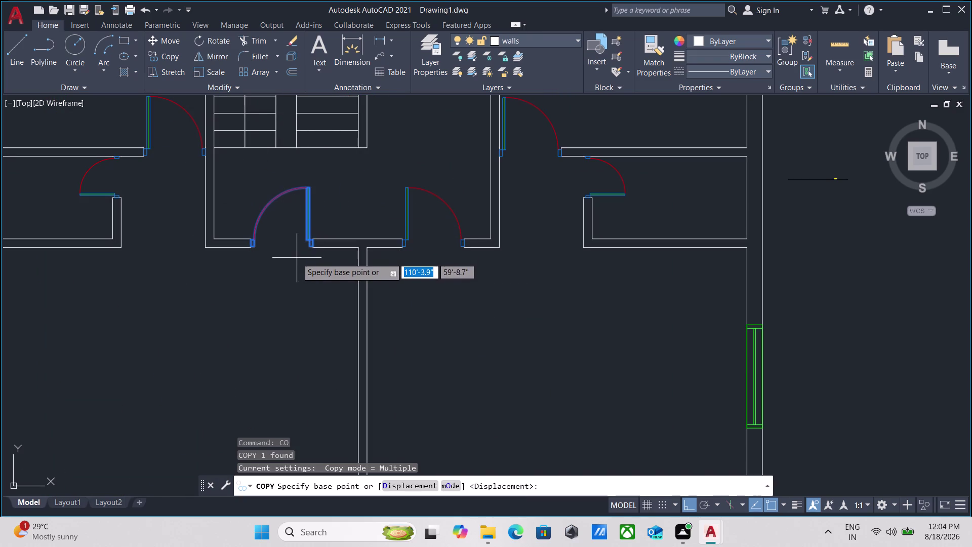
scroll(up, 3)
click(337, 222)
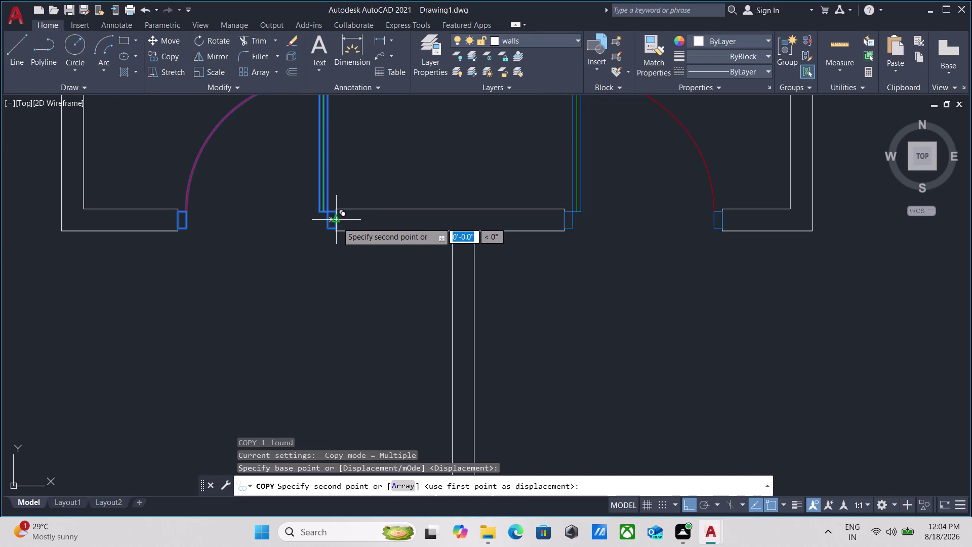
scroll(down, 3)
middle_drag(323, 355, 280, 151)
scroll(down, 3)
middle_drag(272, 314, 272, 123)
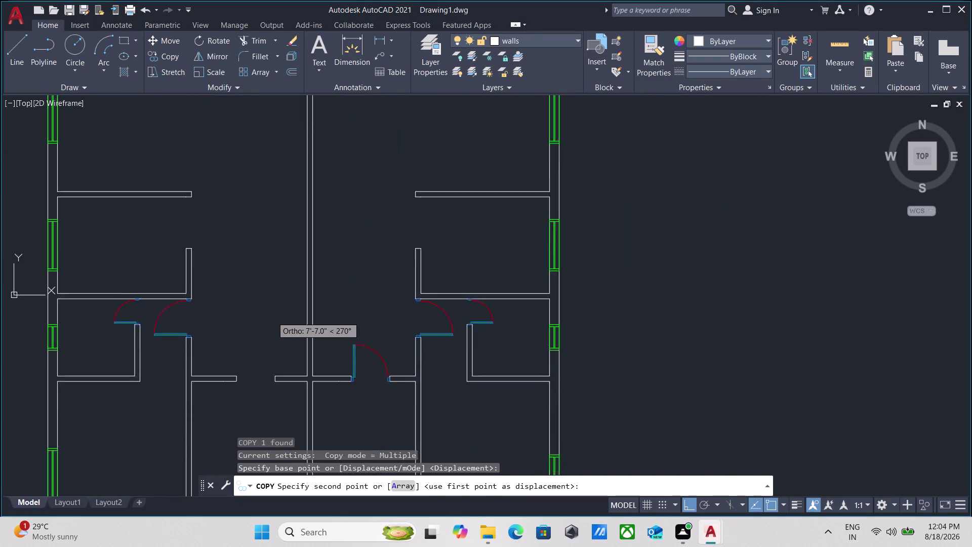
scroll(up, 3)
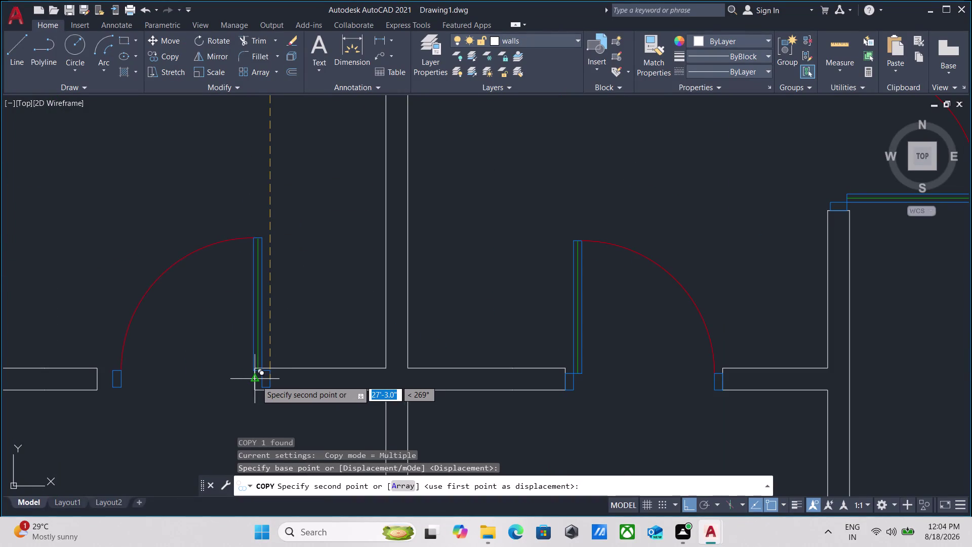
click(256, 380)
key(Escape)
Select the newly placed door.
middle_drag(737, 329, 690, 336)
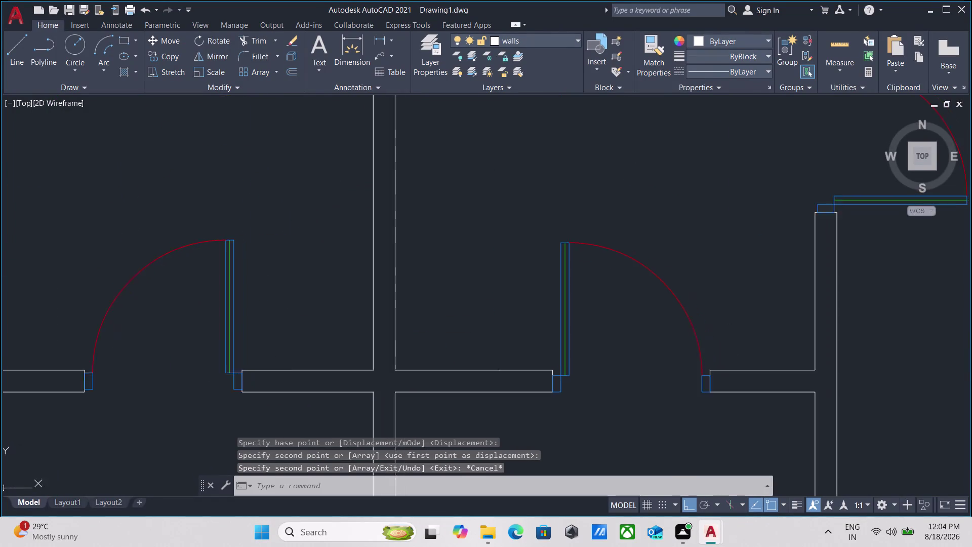
middle_drag(689, 336, 580, 320)
drag(580, 284, 542, 304)
click(522, 312)
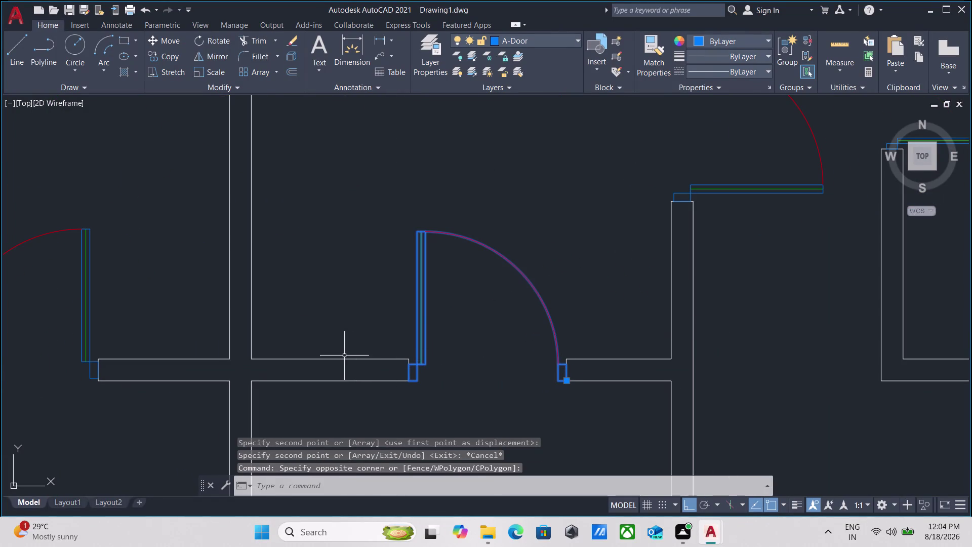
Move the selected door 0'-0.6" upward so it sits flush in its opening.
key(m)
key(Return)
scroll(up, 3)
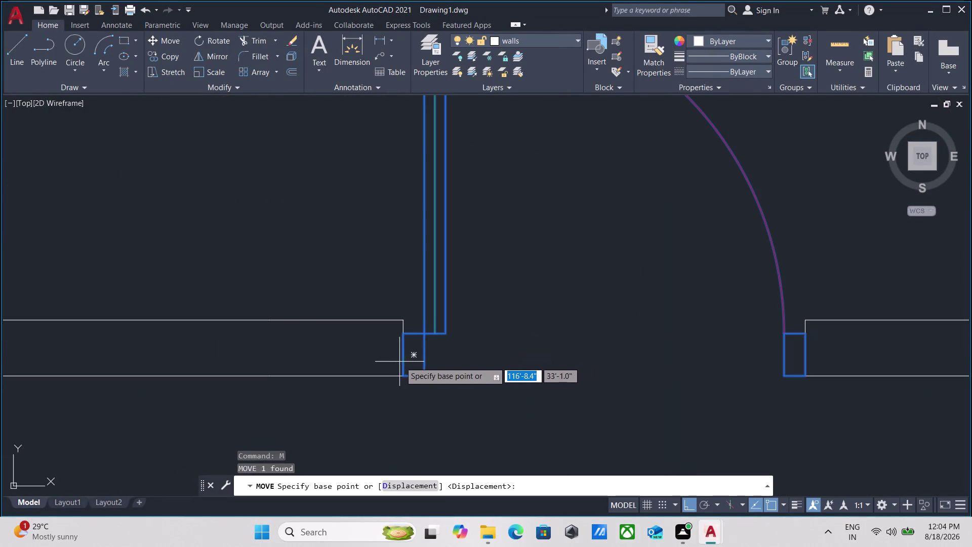
click(402, 359)
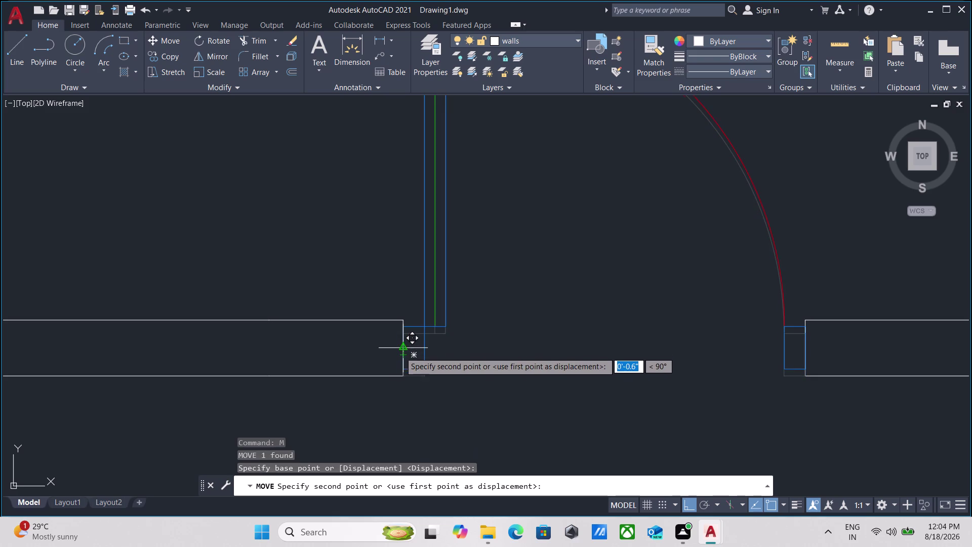
click(399, 346)
scroll(down, 3)
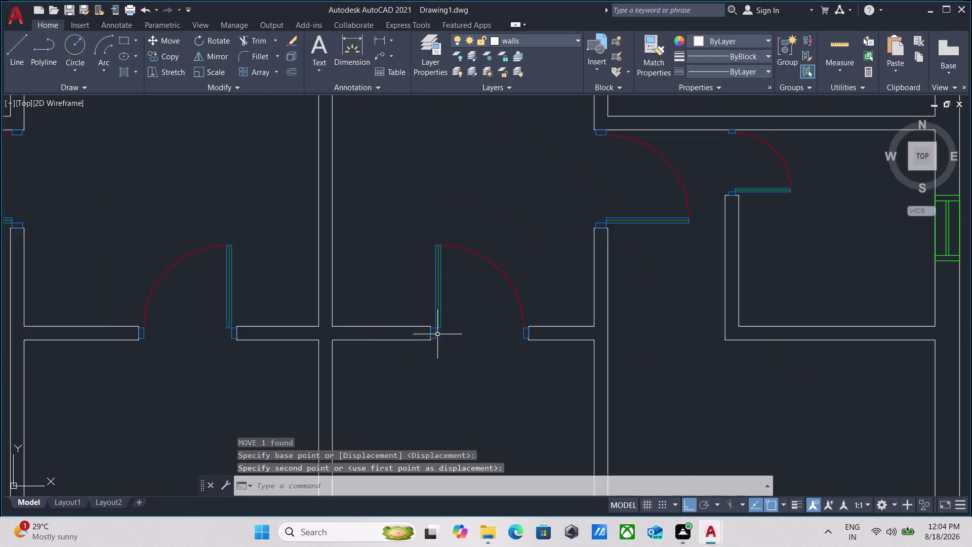
key(Escape)
scroll(down, 3)
middle_drag(435, 367, 420, 253)
scroll(up, 3)
scroll(up, 3)
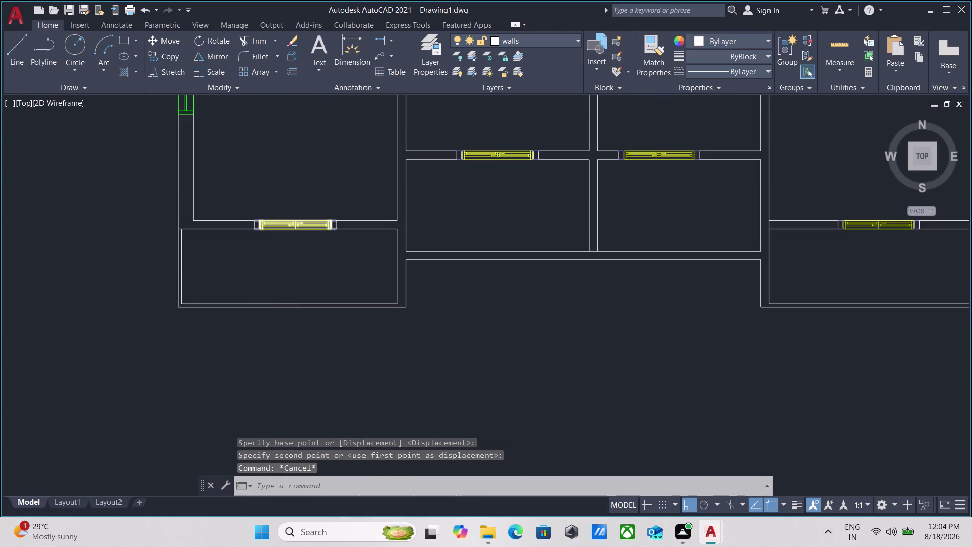
Pan and zoom across the bottom of the plan to inspect the balcony windows.
middle_drag(266, 221, 251, 257)
scroll(up, 3)
scroll(down, 3)
scroll(down, 3)
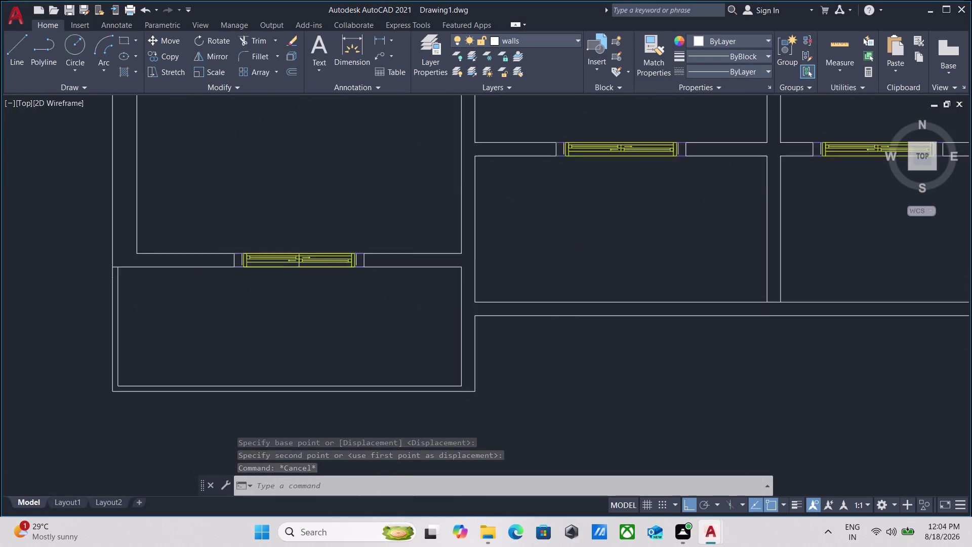
scroll(down, 3)
middle_drag(323, 271, 259, 292)
scroll(down, 3)
scroll(down, 3)
middle_drag(253, 249, 249, 316)
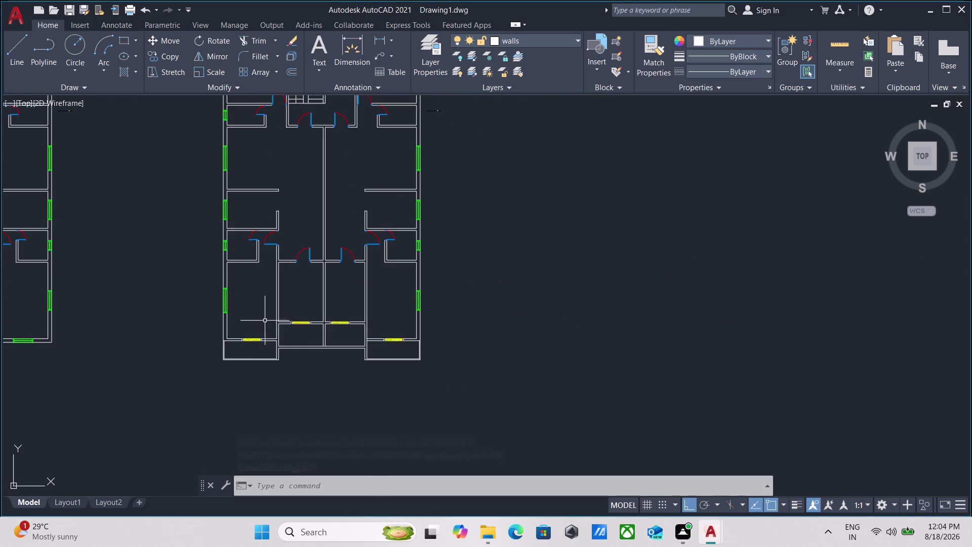
scroll(up, 3)
middle_drag(254, 315, 227, 347)
scroll(down, 3)
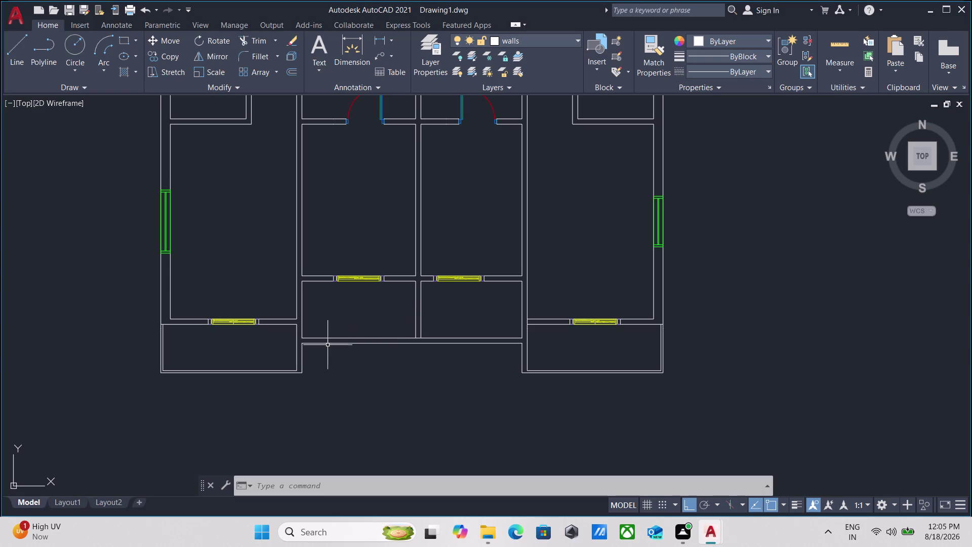
scroll(up, 3)
middle_drag(544, 341, 494, 353)
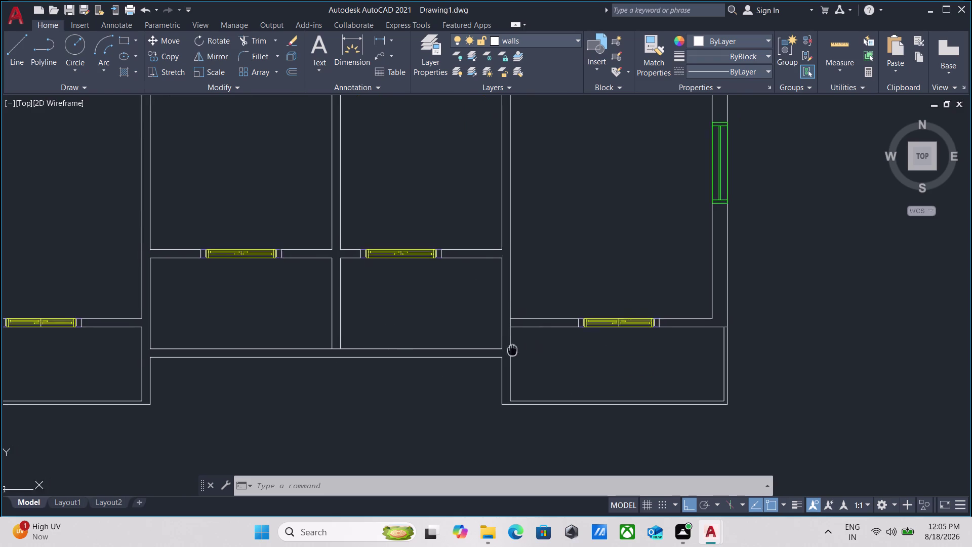
middle_drag(494, 354, 474, 356)
Trim the stray wall segments where the central lower rooms meet the bottom balconies.
text(tr)
key(Return)
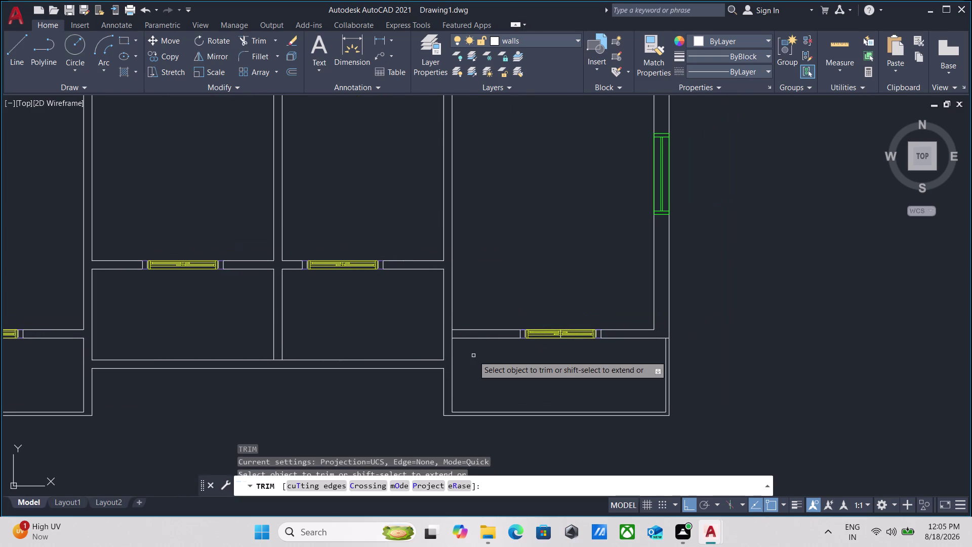
scroll(up, 3)
click(451, 341)
click(407, 349)
scroll(down, 3)
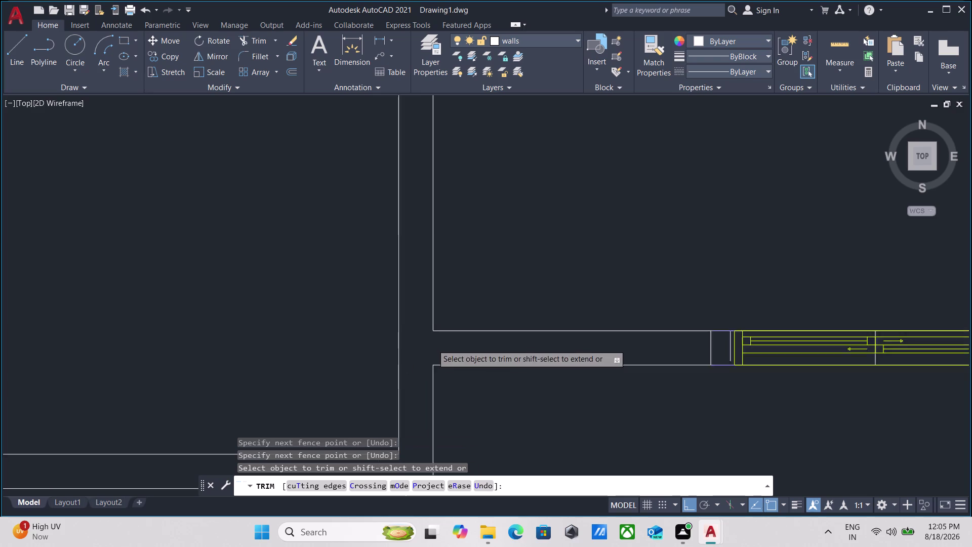
scroll(down, 3)
middle_drag(515, 381, 523, 380)
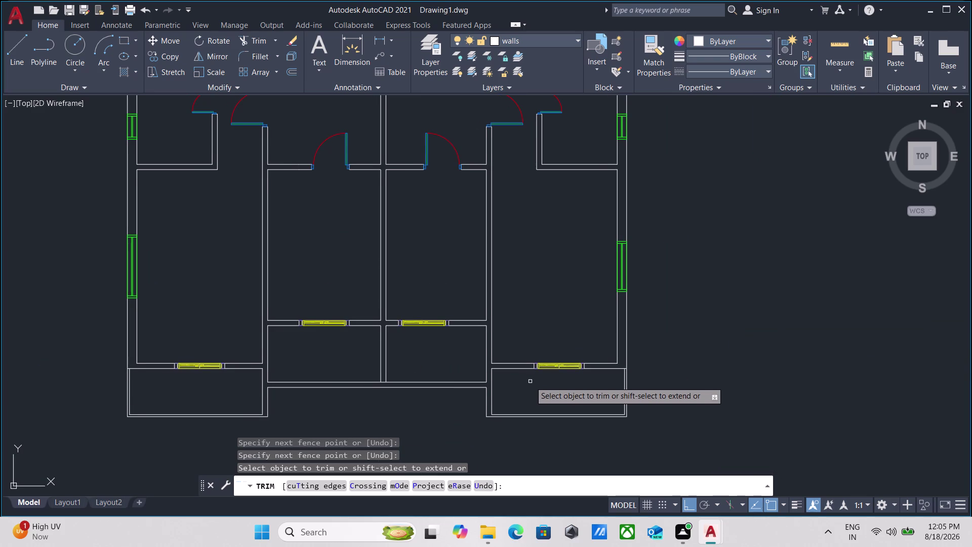
scroll(up, 3)
scroll(up, 3)
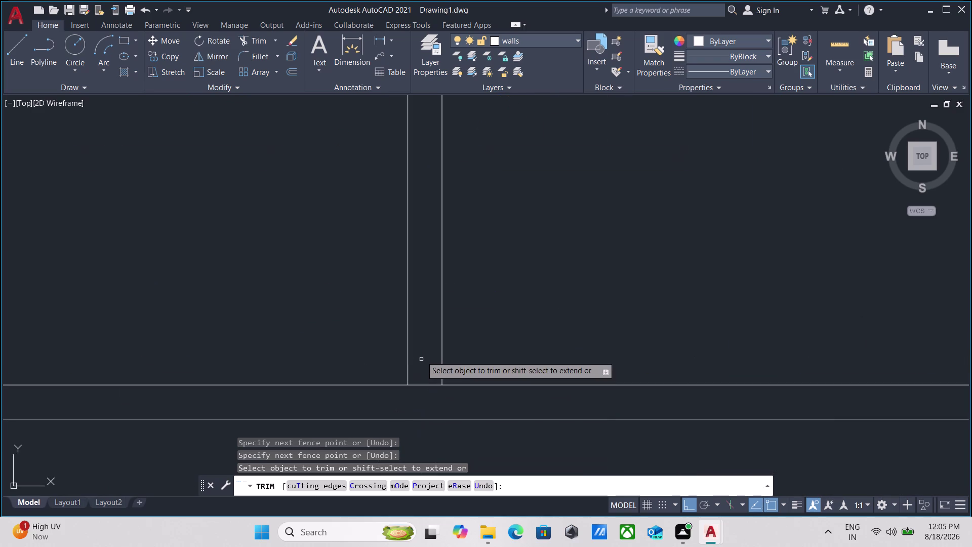
click(427, 396)
click(425, 354)
key(Escape)
Pan and zoom over to the lower-left balcony.
scroll(down, 3)
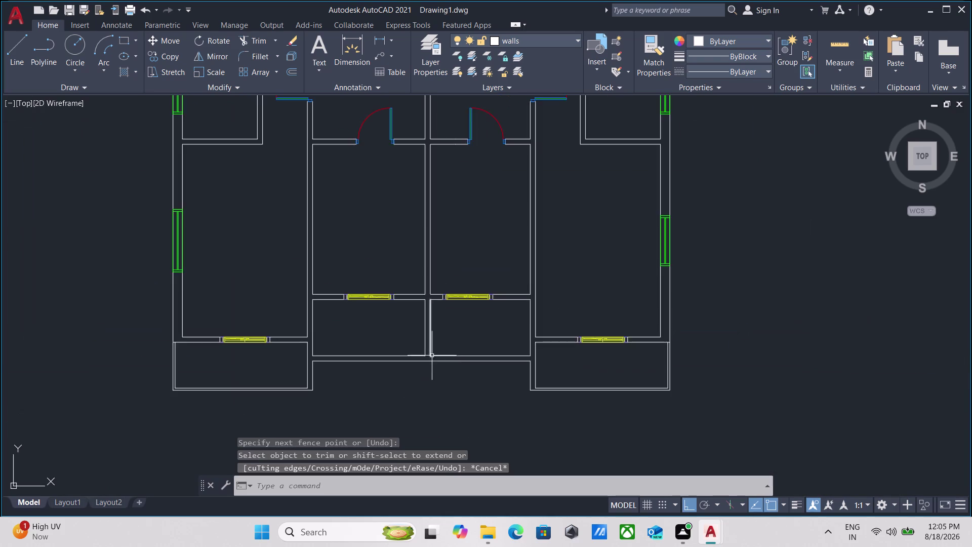
scroll(down, 3)
middle_drag(440, 376, 367, 422)
scroll(down, 3)
middle_drag(285, 282, 307, 371)
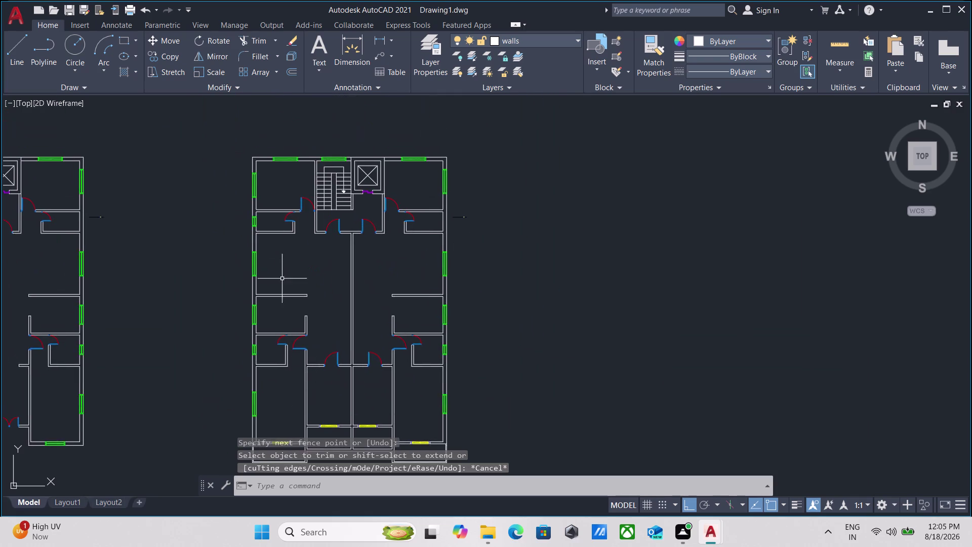
scroll(down, 3)
scroll(up, 3)
middle_drag(269, 370, 265, 350)
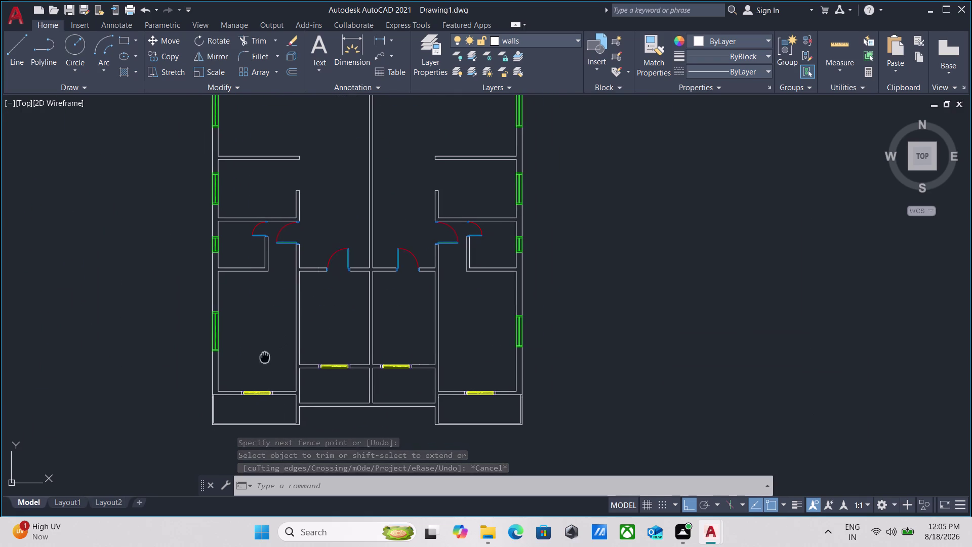
middle_drag(265, 350, 270, 319)
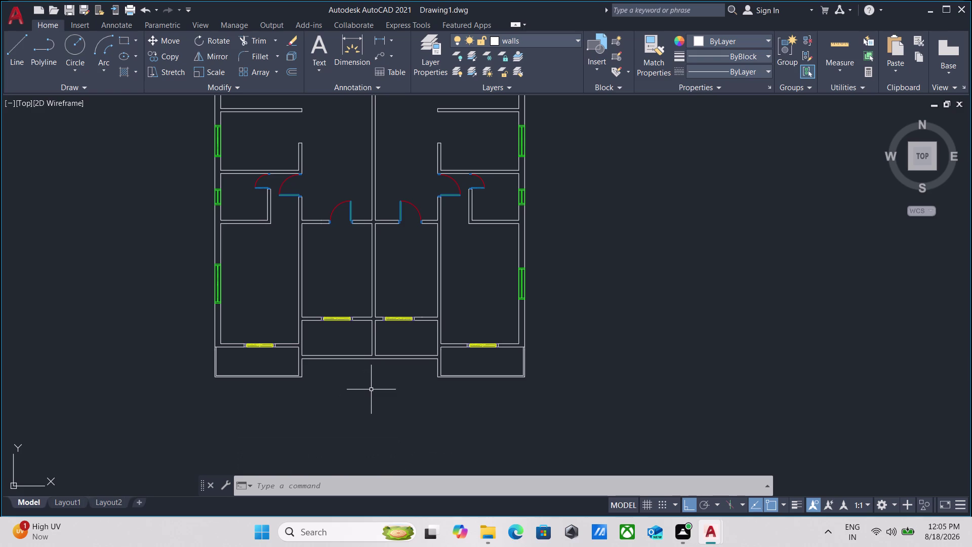
scroll(up, 3)
scroll(up, 3)
middle_drag(223, 313, 272, 332)
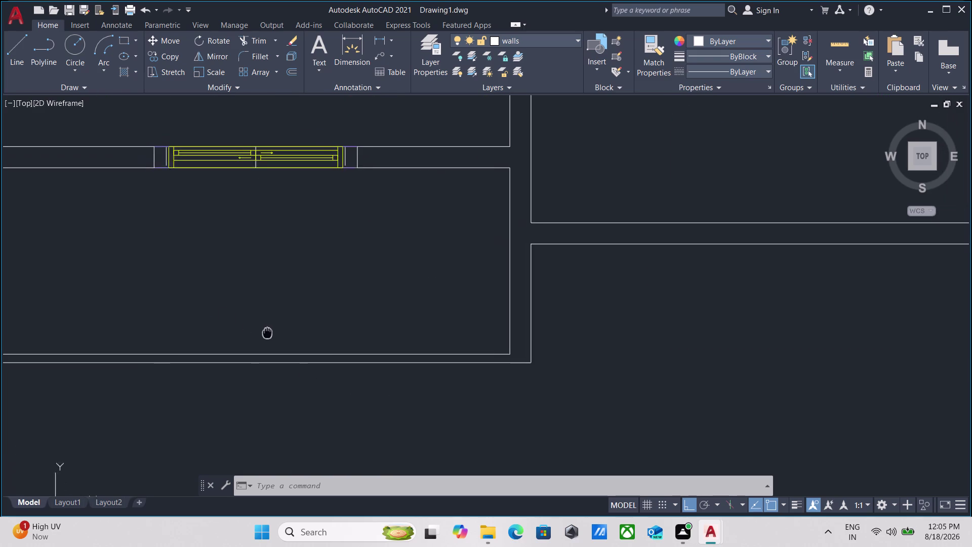
Erase the lower-left balcony's inner bottom and left wall lines.
click(285, 361)
click(272, 342)
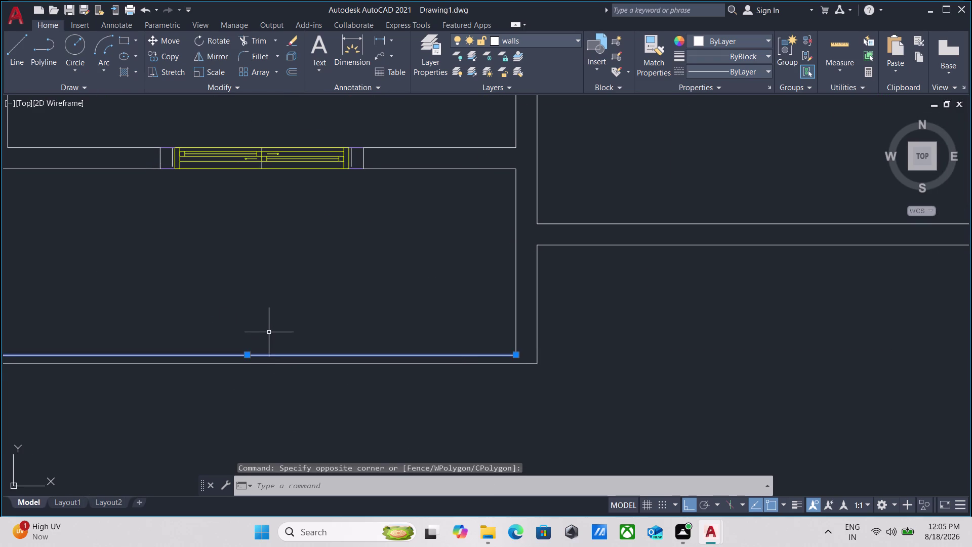
scroll(down, 3)
middle_drag(268, 330, 313, 353)
scroll(up, 3)
click(310, 319)
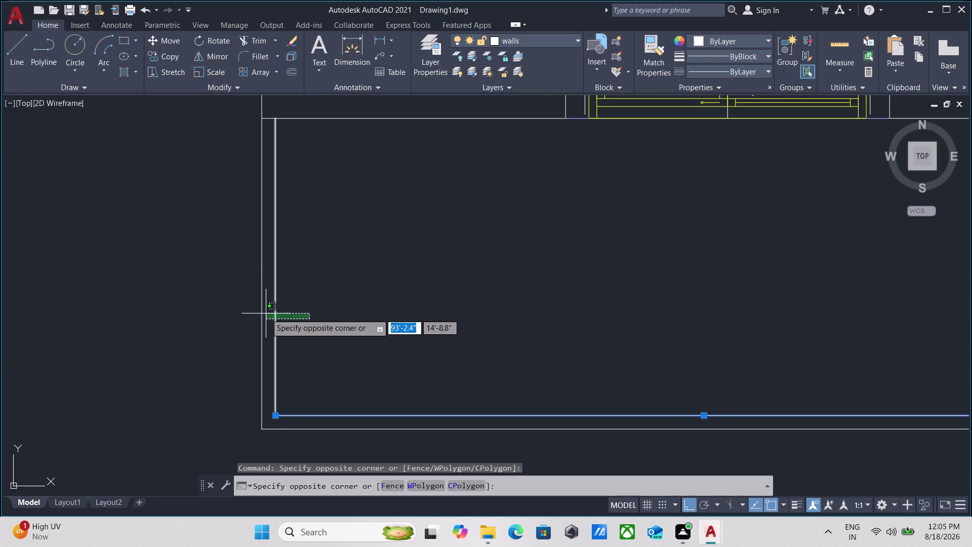
click(266, 314)
right_click(311, 283)
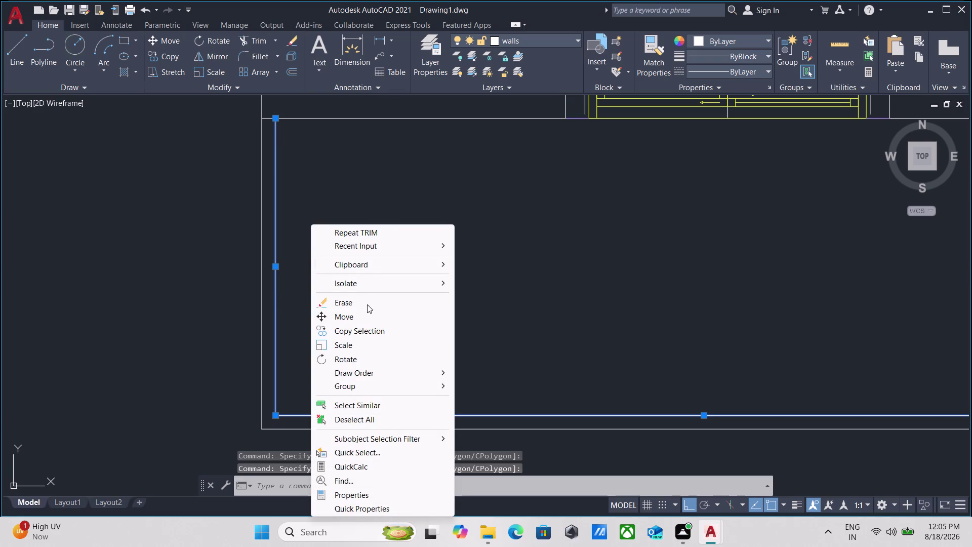
click(366, 305)
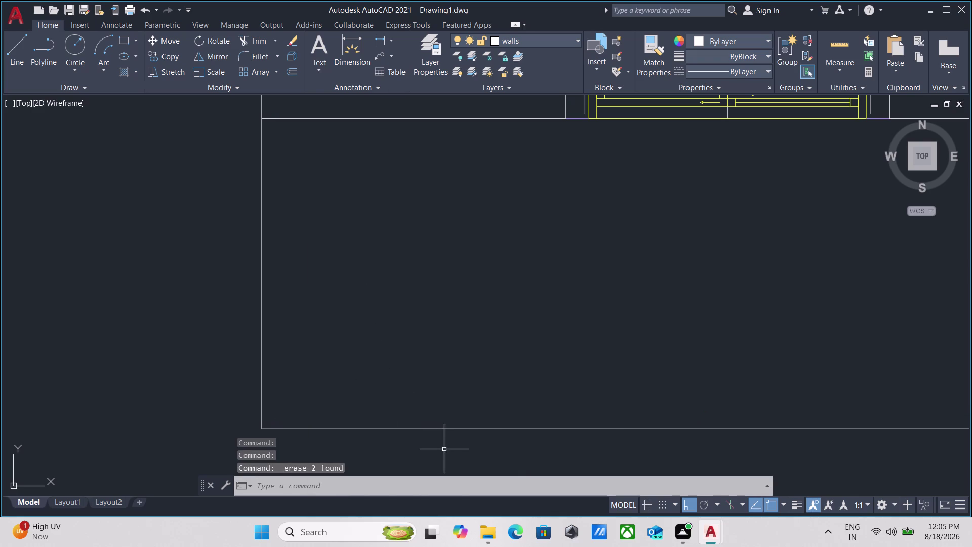
Select the balcony's outer wall lines and start an offset, then cancel it.
drag(445, 449, 439, 438)
click(423, 410)
drag(296, 325, 270, 316)
click(121, 286)
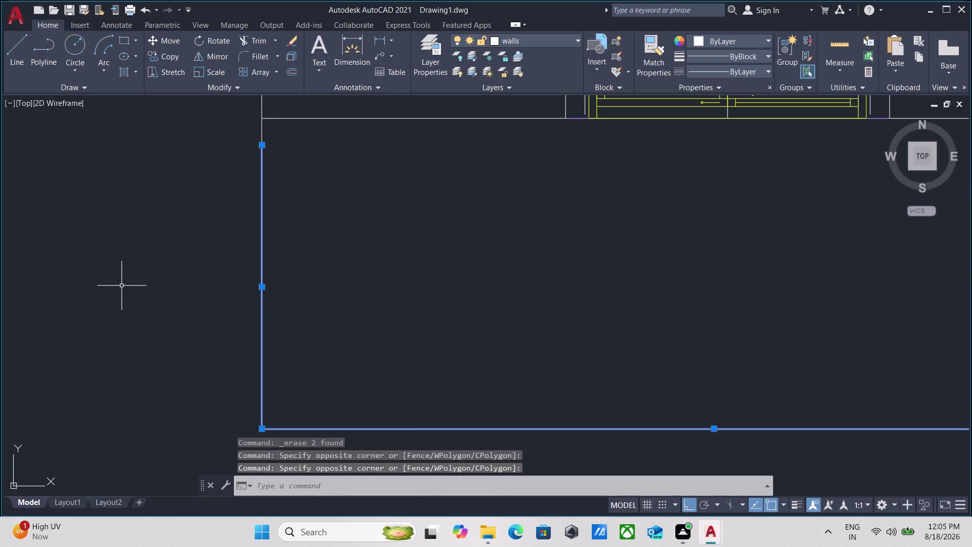
key(o)
key(Return)
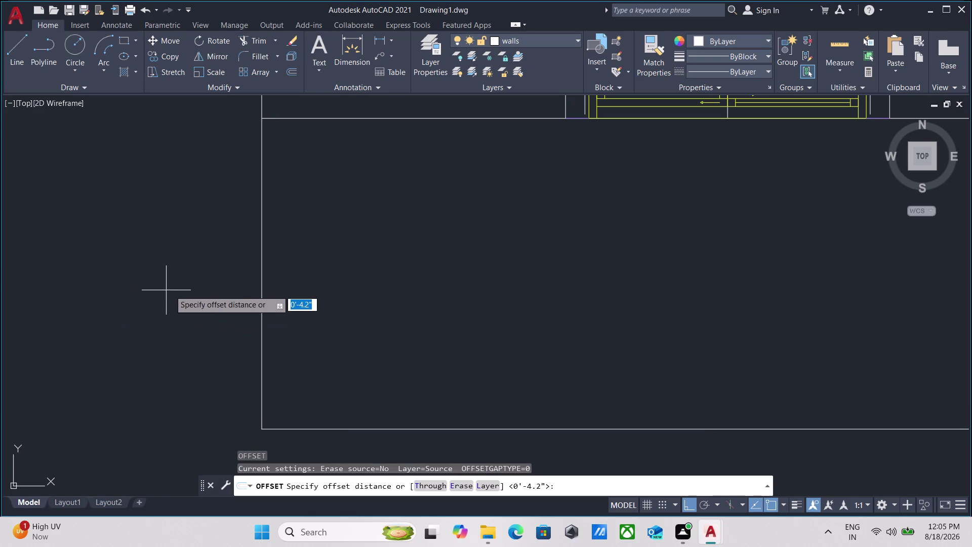
click(262, 298)
click(306, 295)
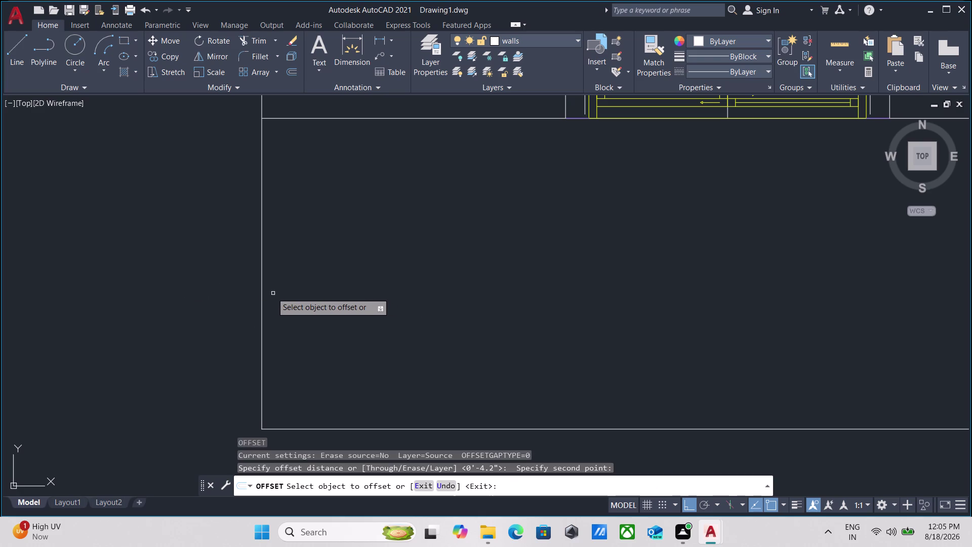
click(263, 291)
scroll(down, 3)
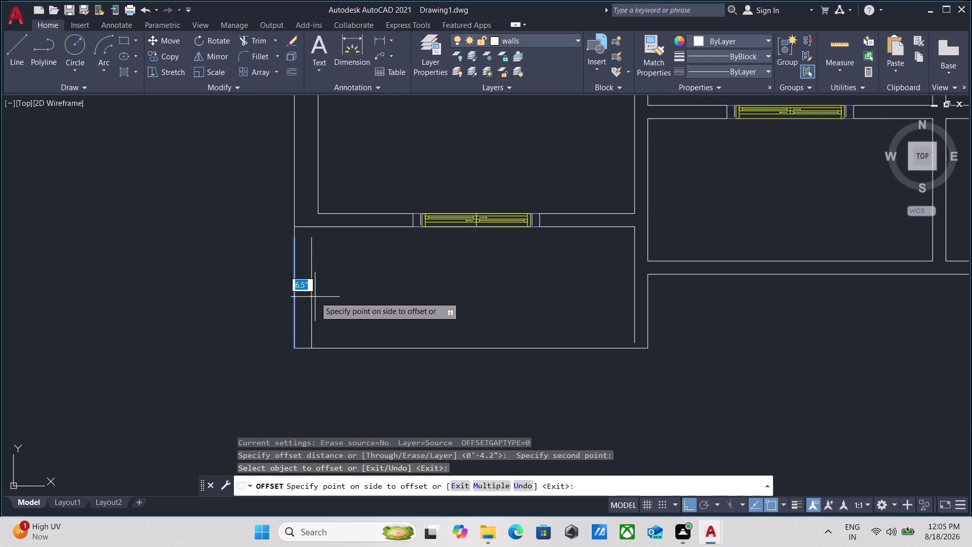
key(Escape)
scroll(up, 3)
Reselect the balcony's left wall line, then clear the selection.
drag(310, 275, 292, 273)
click(207, 257)
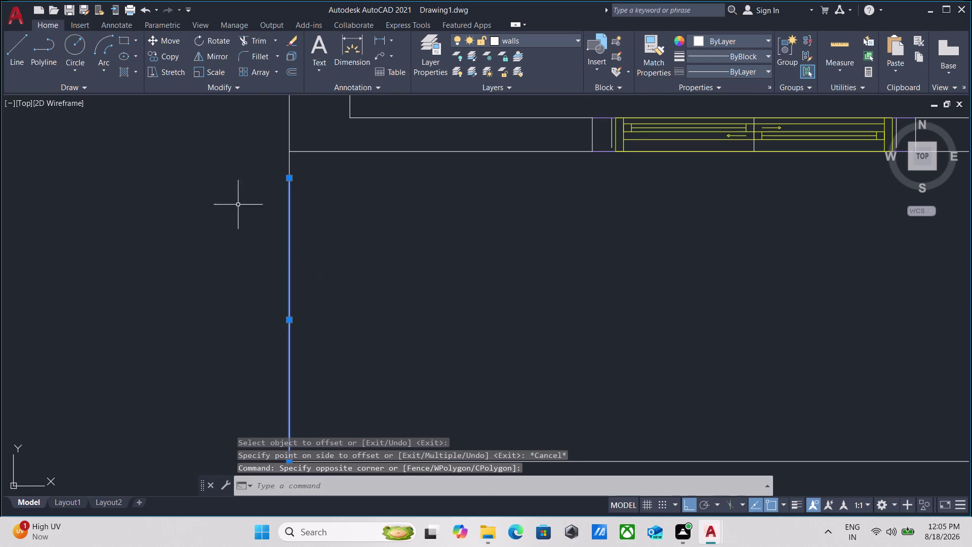
middle_drag(245, 190, 244, 284)
scroll(up, 3)
drag(288, 273, 281, 274)
click(161, 272)
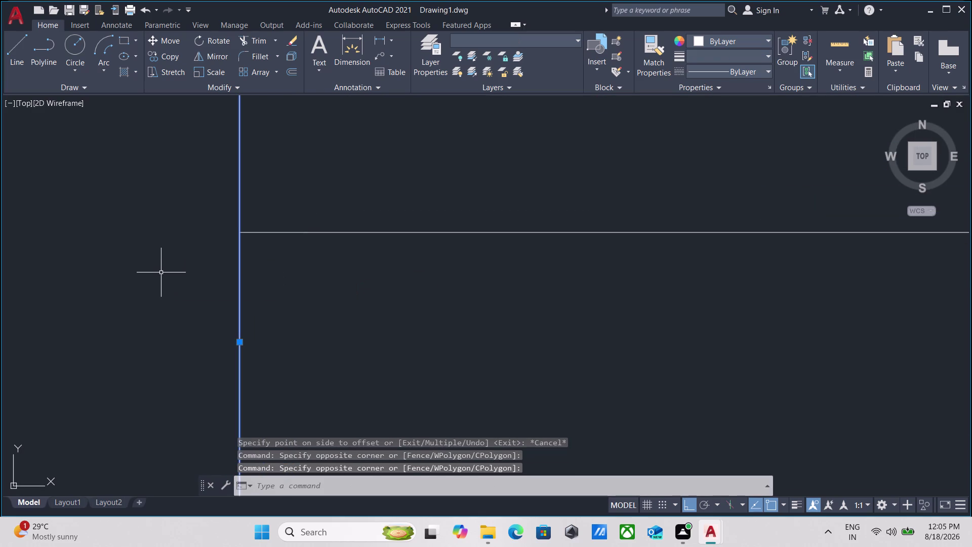
scroll(down, 3)
key(Escape)
scroll(down, 3)
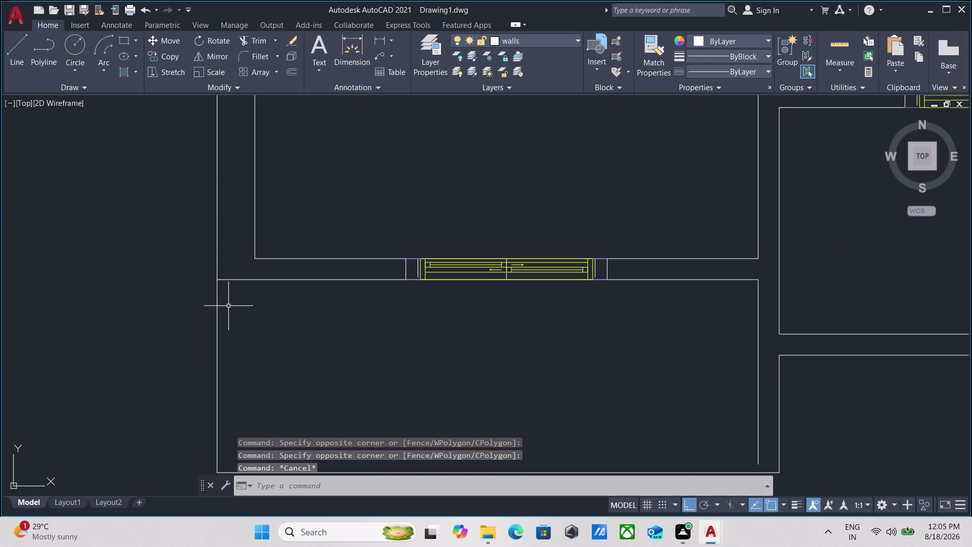
Offset the balcony's bottom line 5 inches inward to form the inner wall line.
drag(251, 368, 247, 369)
click(169, 368)
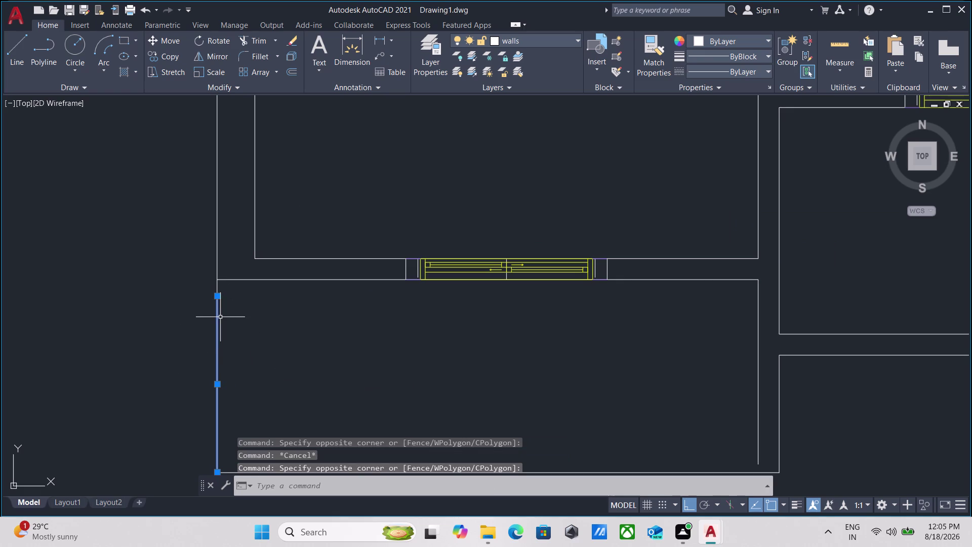
key(o)
key(Return)
click(216, 348)
click(265, 350)
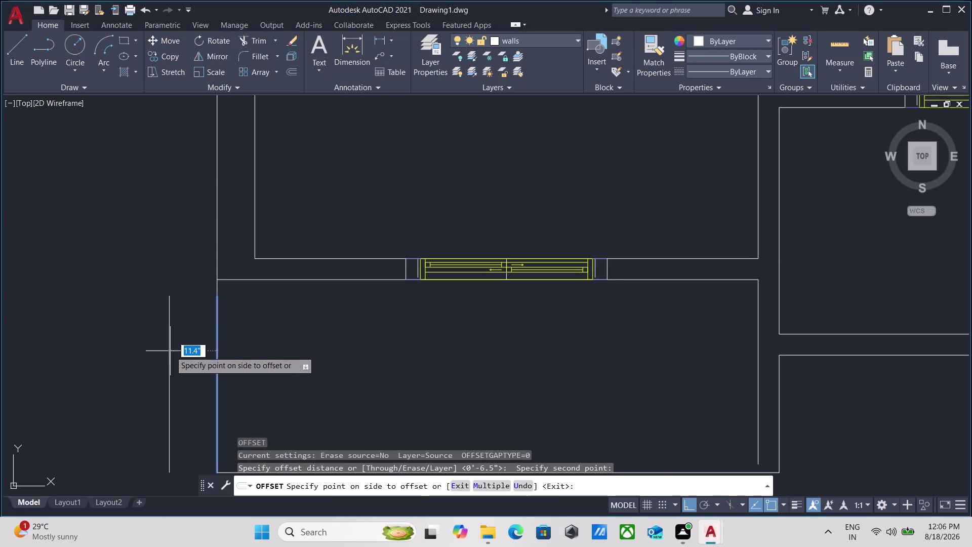
key(5)
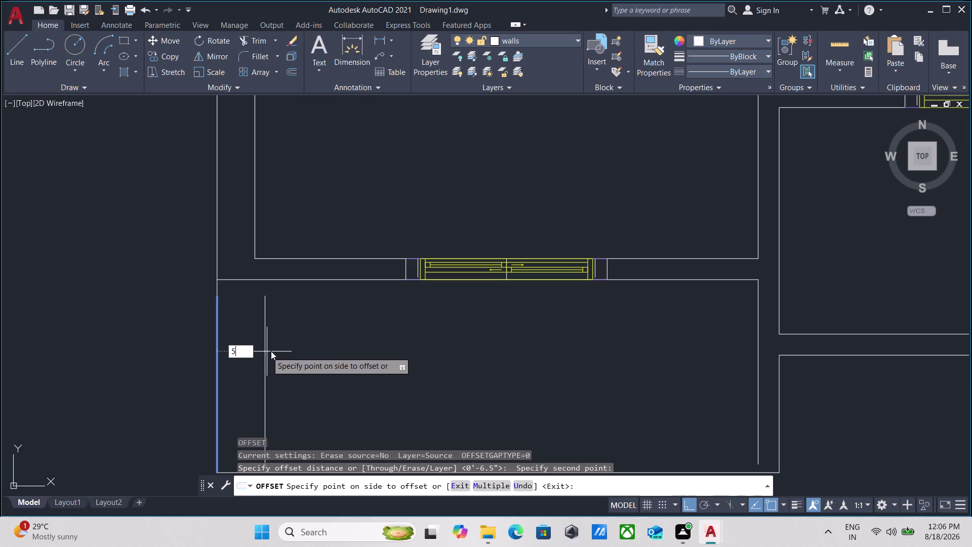
key(Return)
scroll(down, 3)
middle_drag(255, 346, 236, 277)
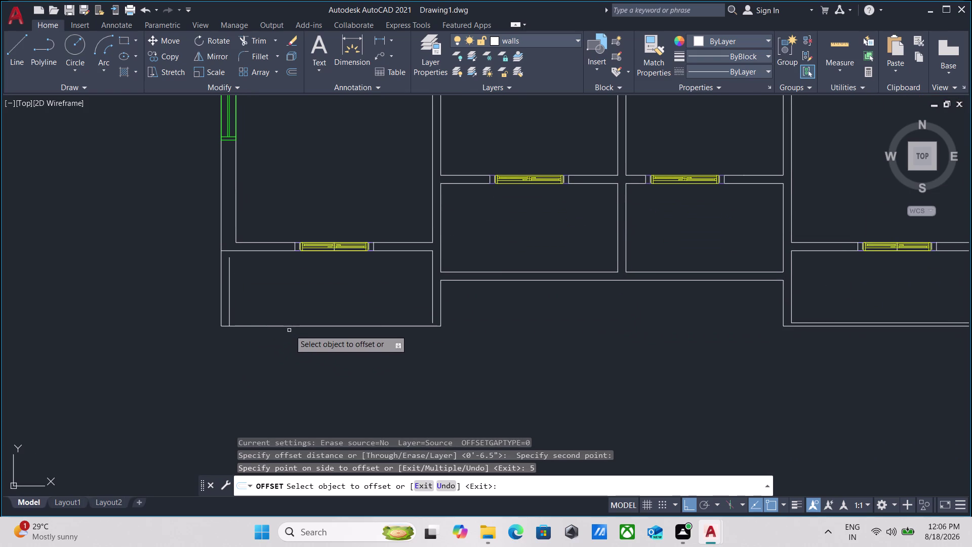
click(291, 326)
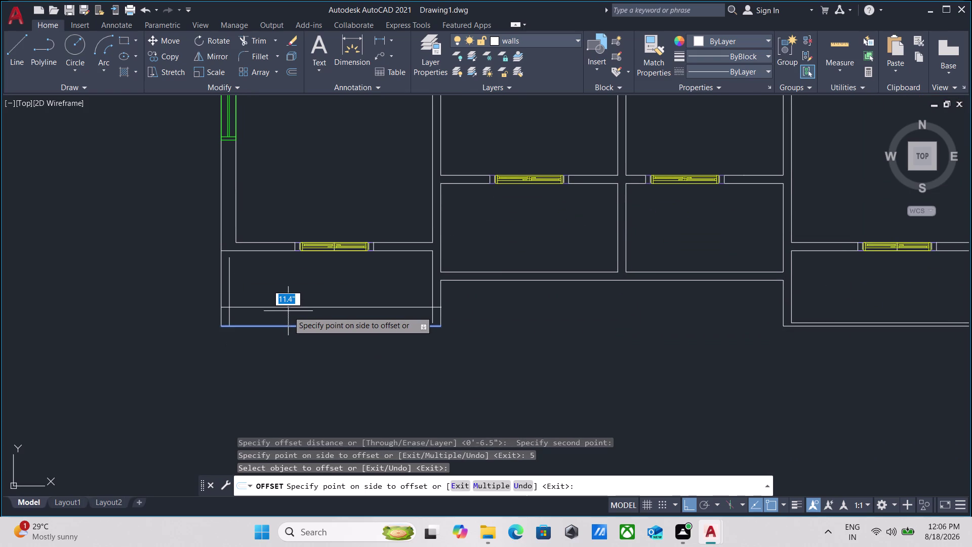
key(5)
key(Return)
End the offset and pan out over the bottom balconies.
middle_drag(290, 308, 288, 308)
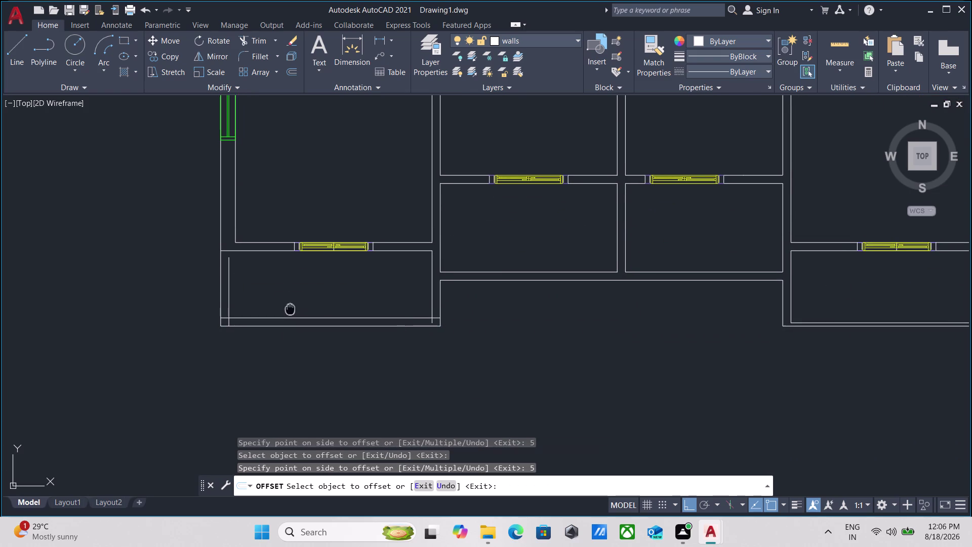
middle_drag(287, 308, 239, 323)
middle_drag(292, 319, 178, 315)
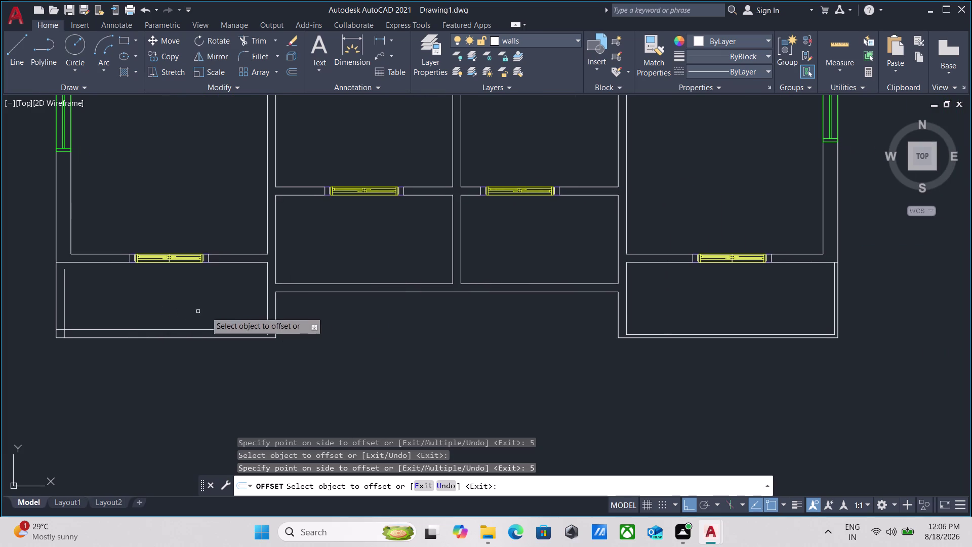
scroll(up, 3)
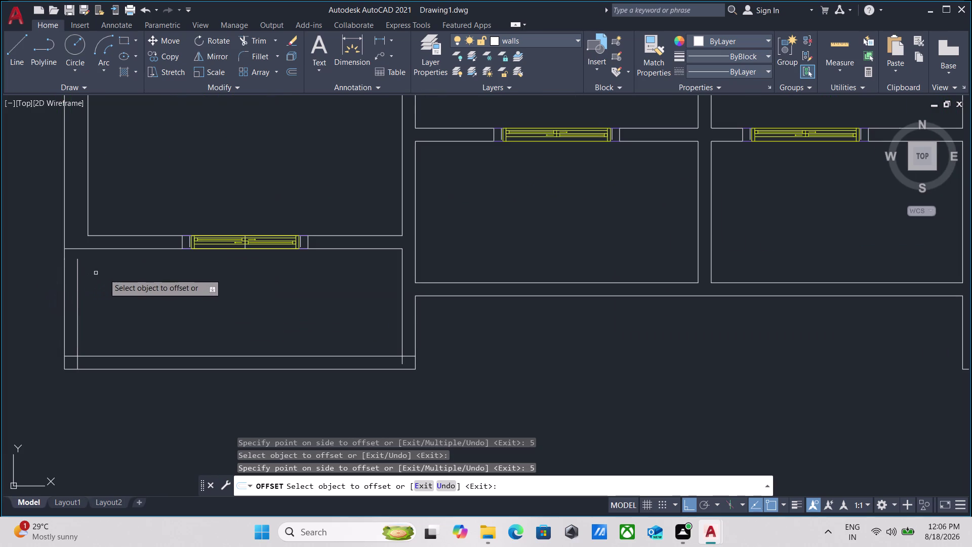
middle_drag(126, 277, 139, 292)
key(Escape)
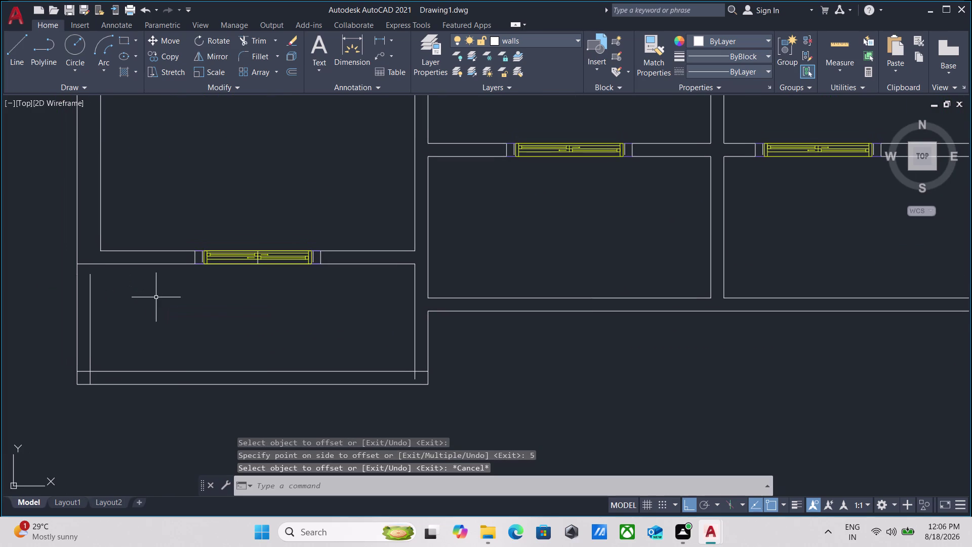
middle_drag(156, 298, 183, 316)
scroll(down, 3)
middle_drag(183, 316, 189, 328)
middle_drag(190, 328, 197, 350)
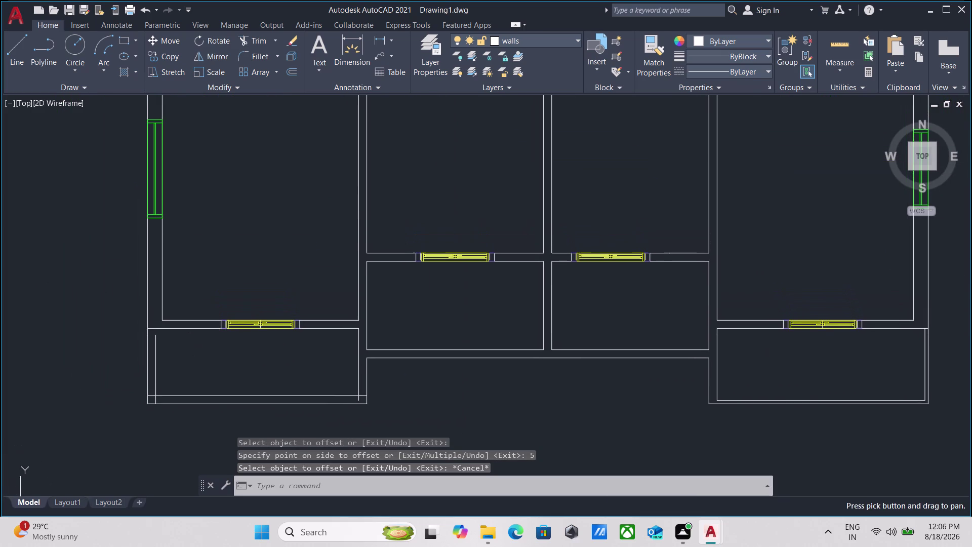
scroll(up, 3)
middle_click(174, 360)
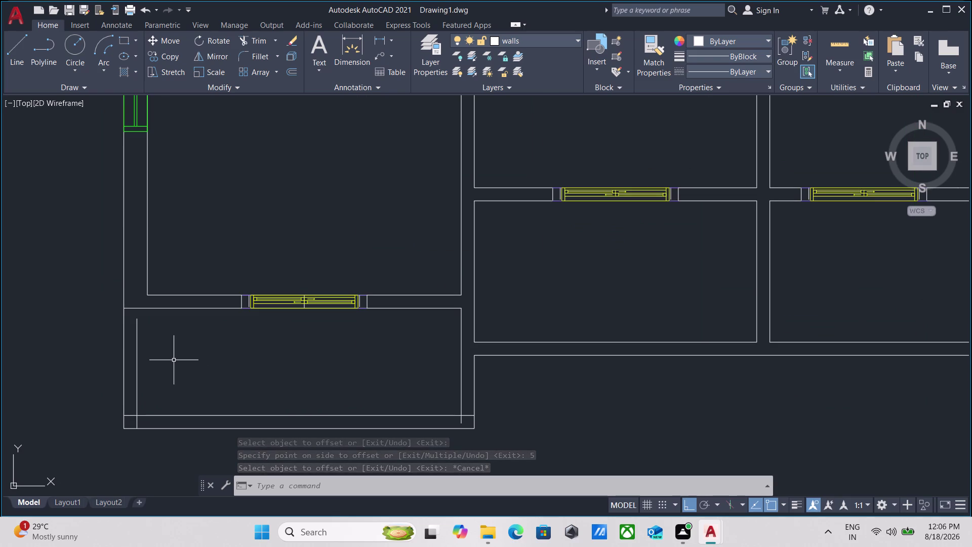
Extend the left balcony's inner side line to the wall with EX.
key(Escape)
text(ex)
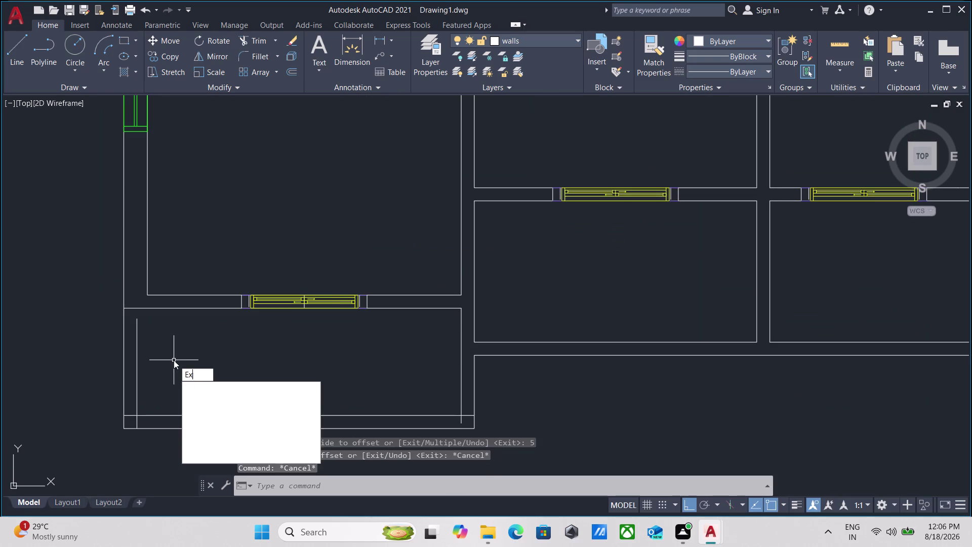
key(Return)
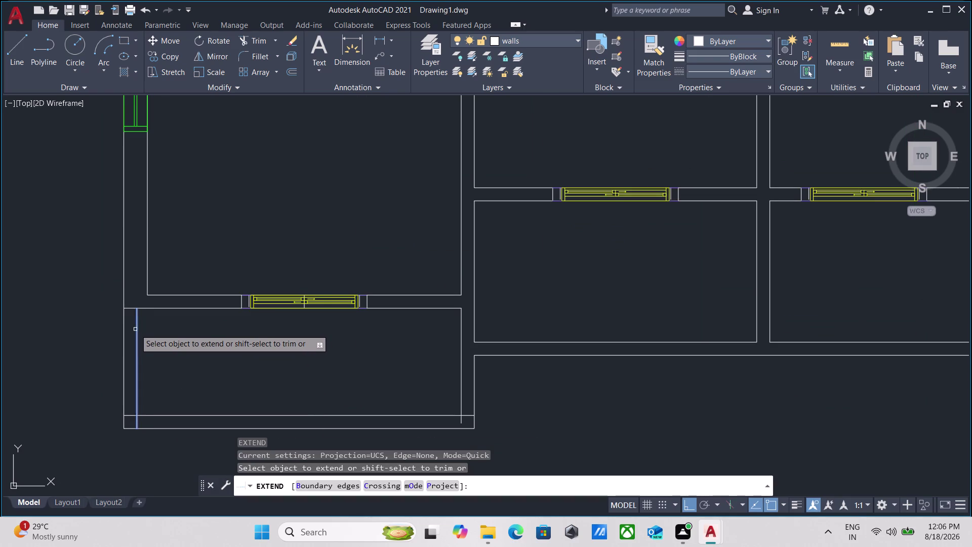
click(135, 329)
scroll(down, 3)
middle_drag(210, 339, 144, 245)
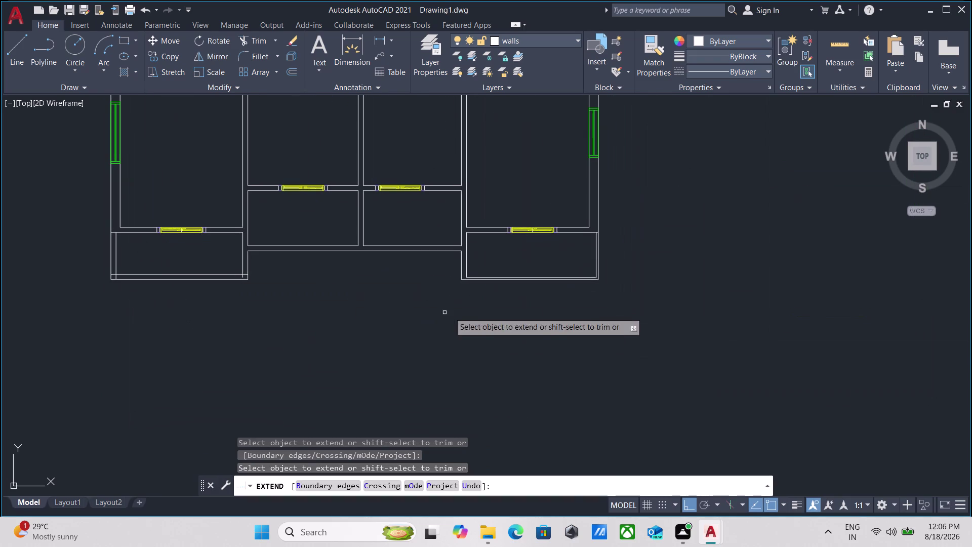
key(Escape)
scroll(up, 3)
scroll(up, 3)
Erase the right balcony's misplaced inner bottom line.
drag(510, 325, 508, 326)
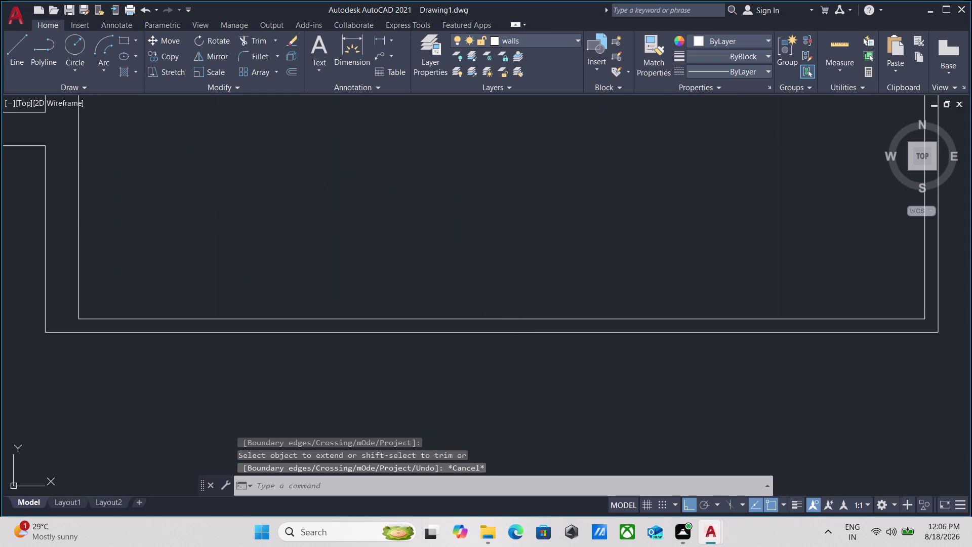
drag(508, 325, 503, 322)
click(476, 295)
right_click(439, 243)
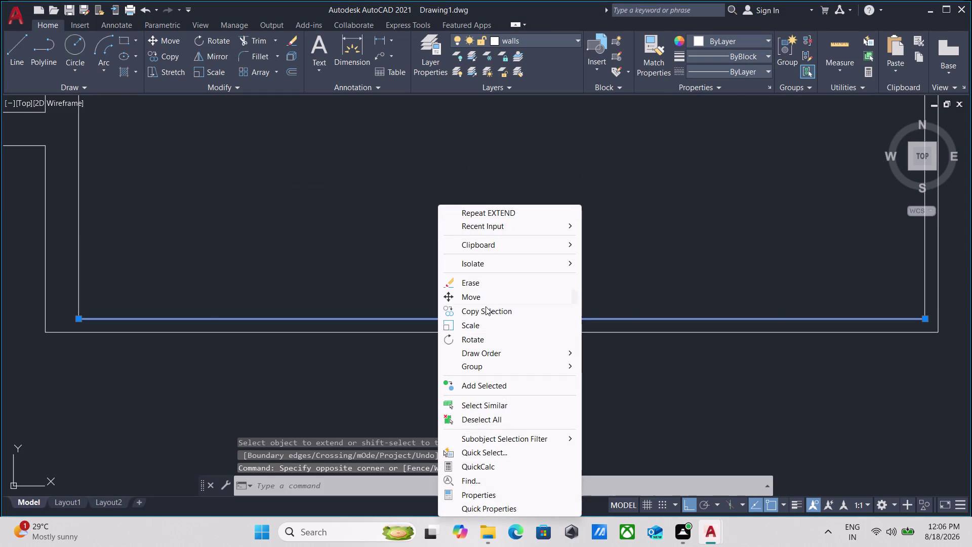
click(481, 287)
Erase the right balcony's misplaced inner side line and select its right edge.
scroll(down, 3)
middle_drag(486, 285, 351, 350)
scroll(up, 3)
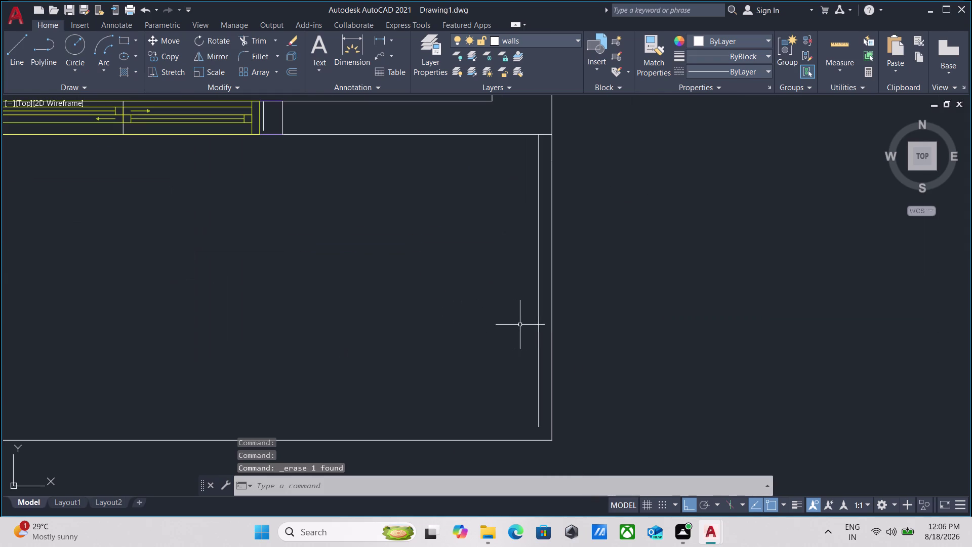
click(550, 343)
click(503, 335)
right_click(500, 335)
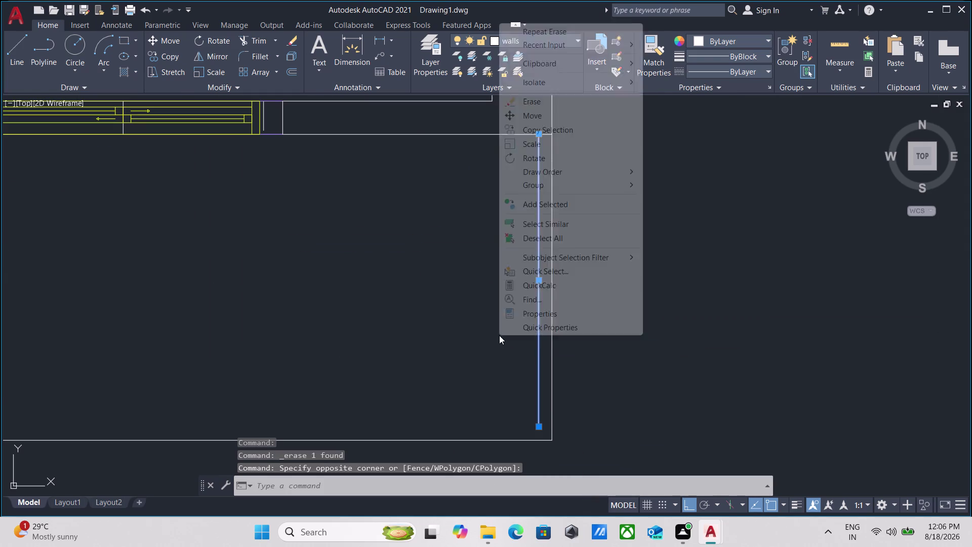
click(546, 103)
scroll(down, 3)
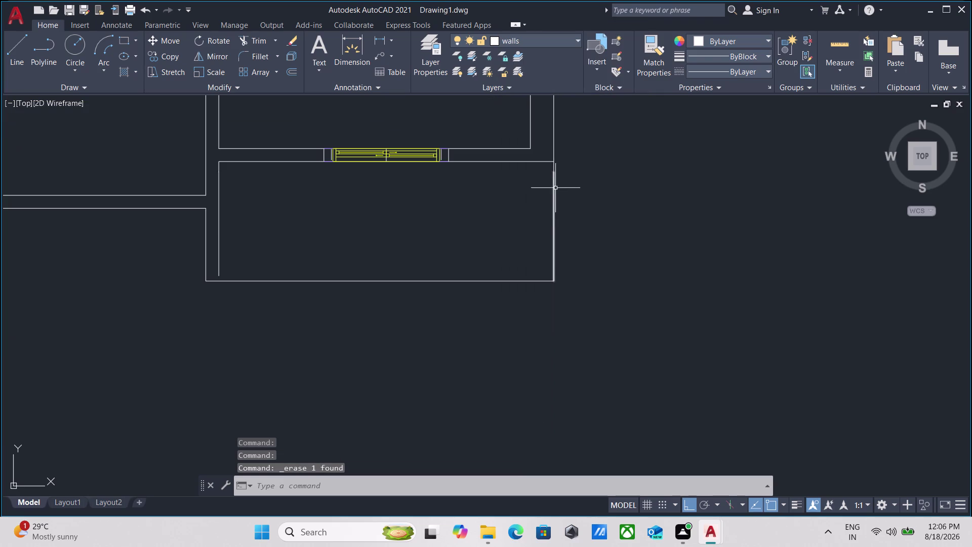
drag(591, 247, 579, 241)
click(495, 227)
Offset the right balcony's right and bottom edges 5 inches inward.
key(o)
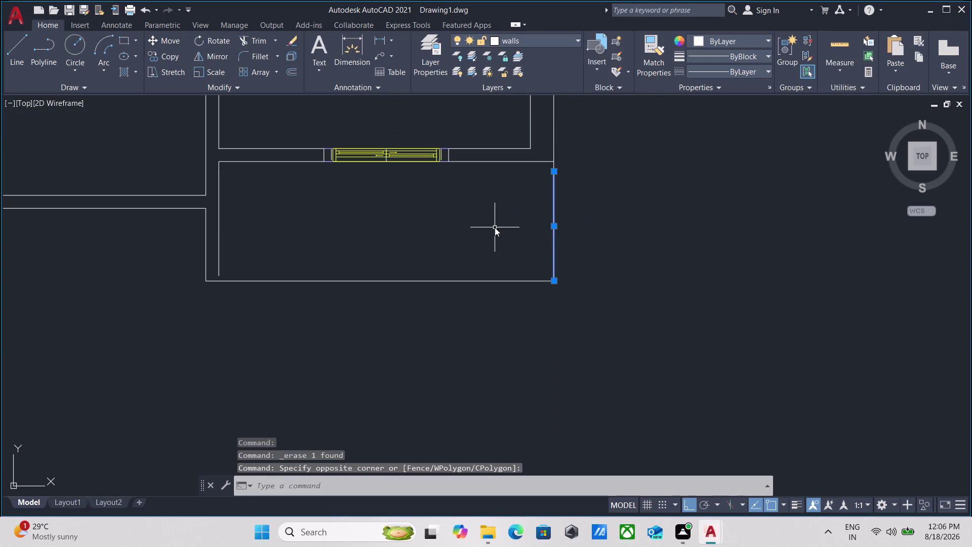
key(Return)
click(552, 225)
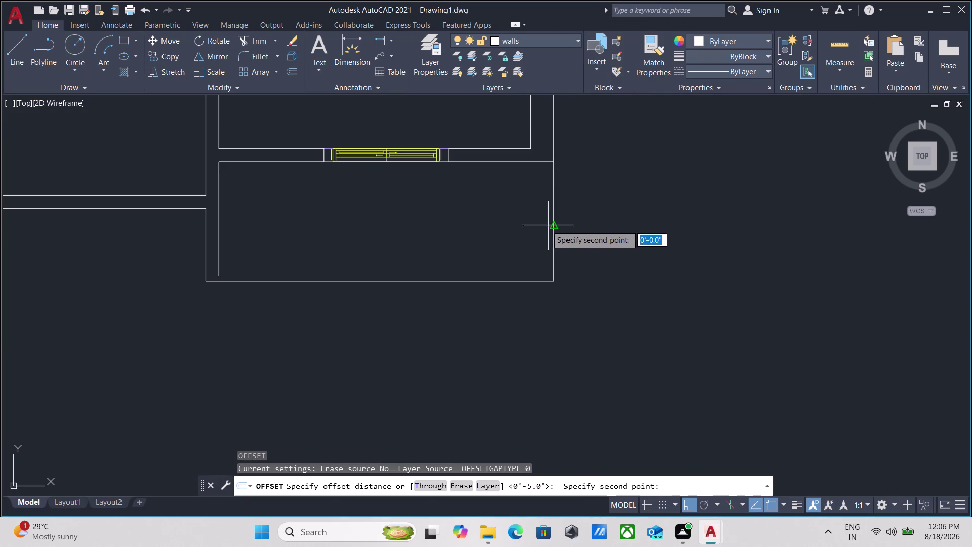
click(531, 225)
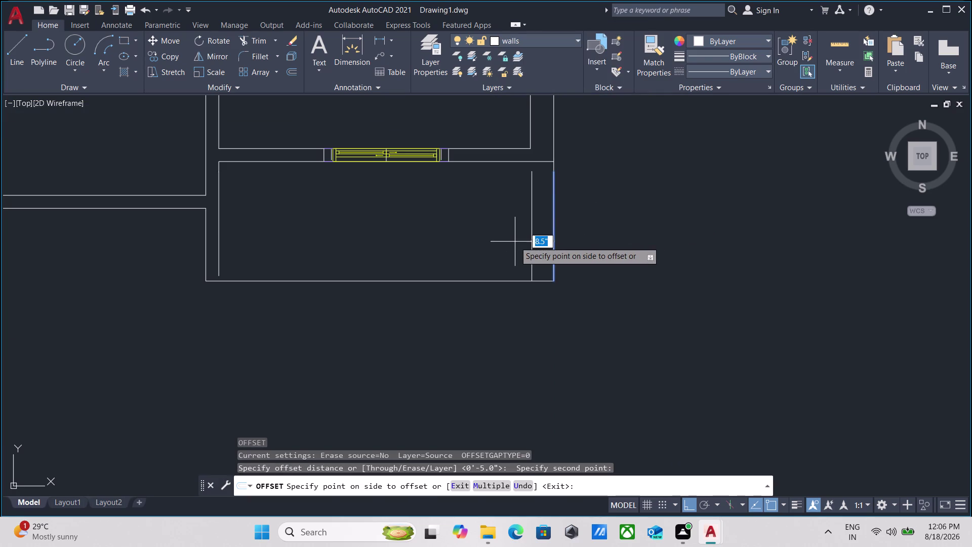
key(5)
key(Return)
click(468, 282)
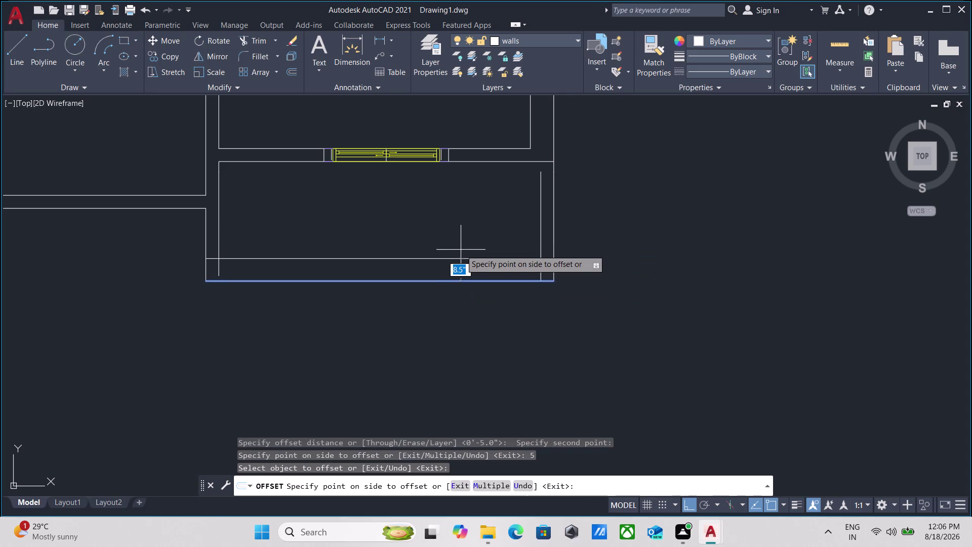
key(5)
key(Return)
scroll(up, 3)
middle_drag(501, 229, 471, 294)
key(Escape)
Extend the inner right line to the bottom wall with EX.
text(ex)
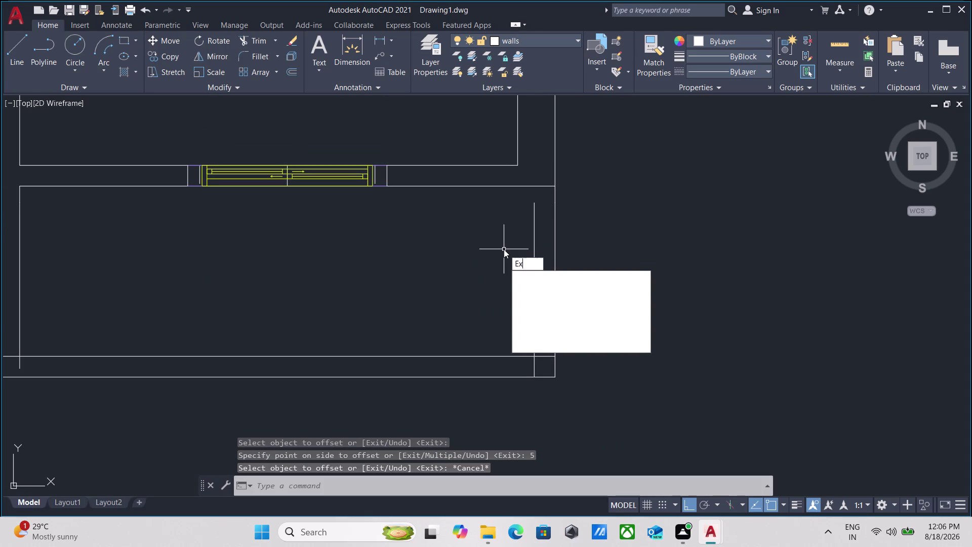
key(Return)
click(535, 232)
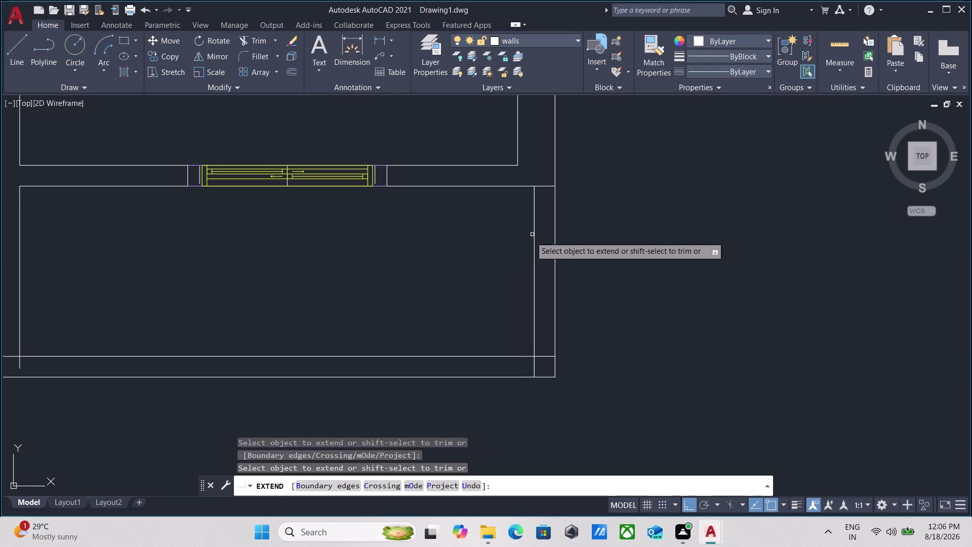
middle_drag(202, 282, 392, 280)
key(Escape)
middle_drag(315, 309, 368, 287)
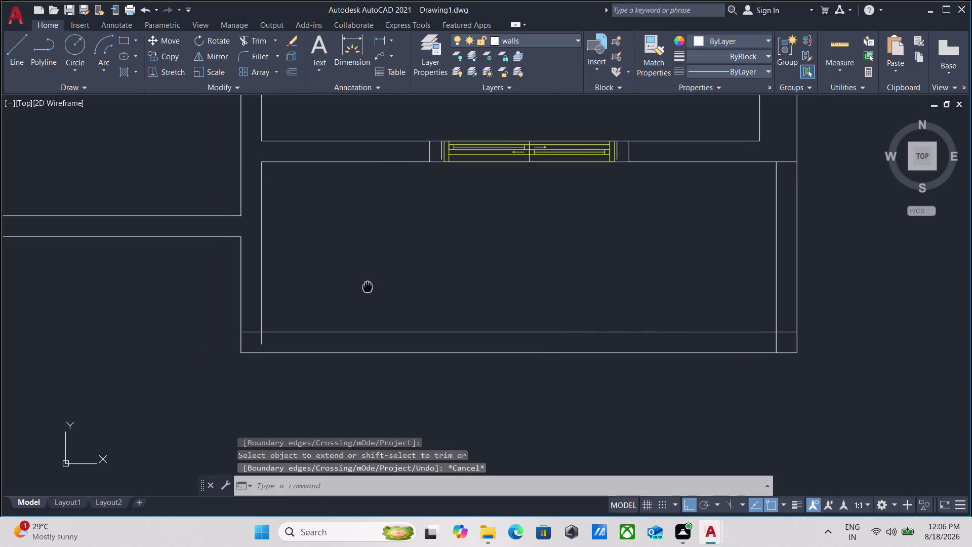
scroll(down, 3)
middle_drag(428, 276, 418, 281)
key(Escape)
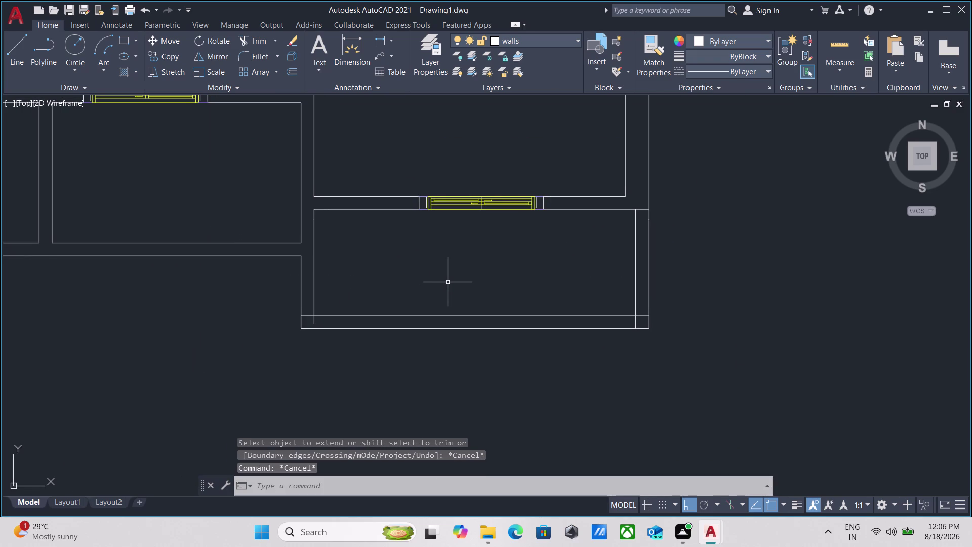
scroll(down, 3)
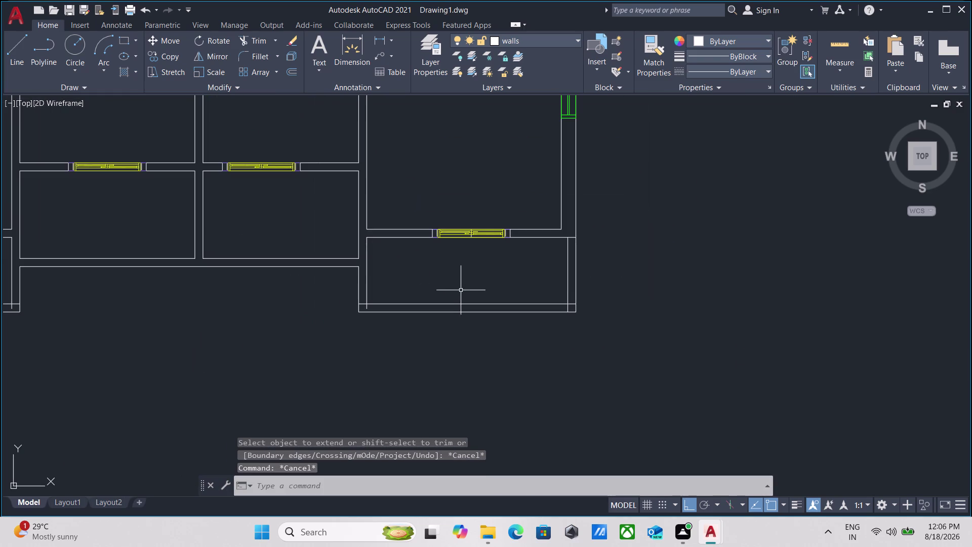
scroll(up, 3)
middle_drag(583, 258, 535, 297)
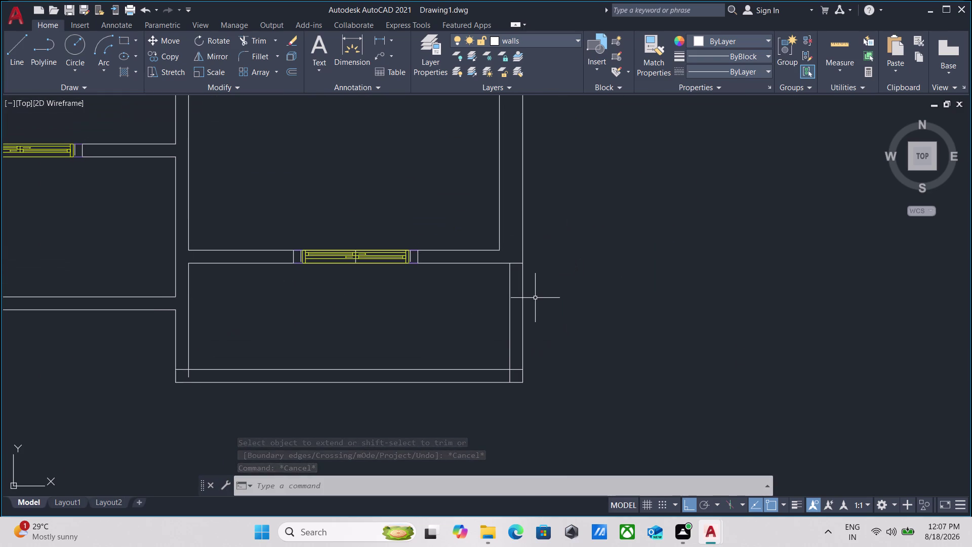
text(tr)
key(Return)
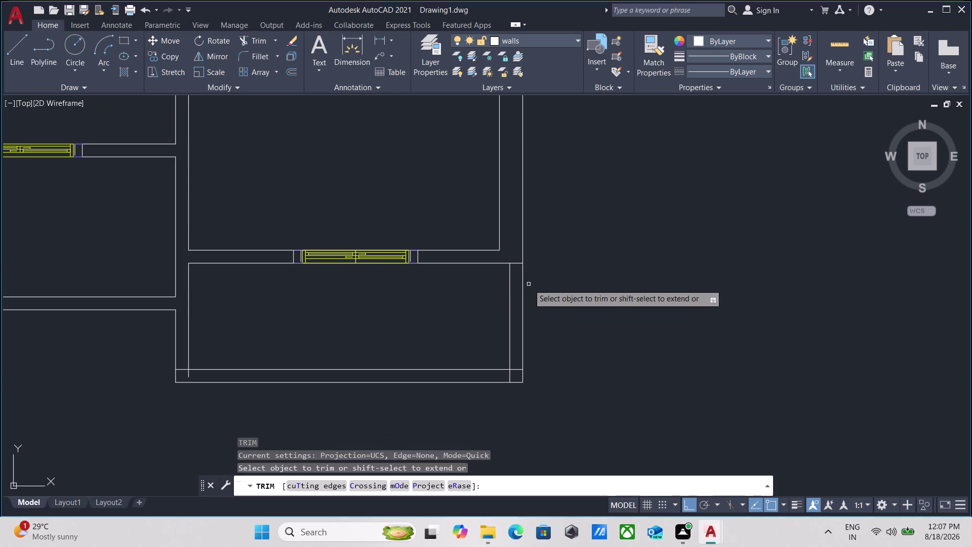
scroll(up, 3)
scroll(down, 3)
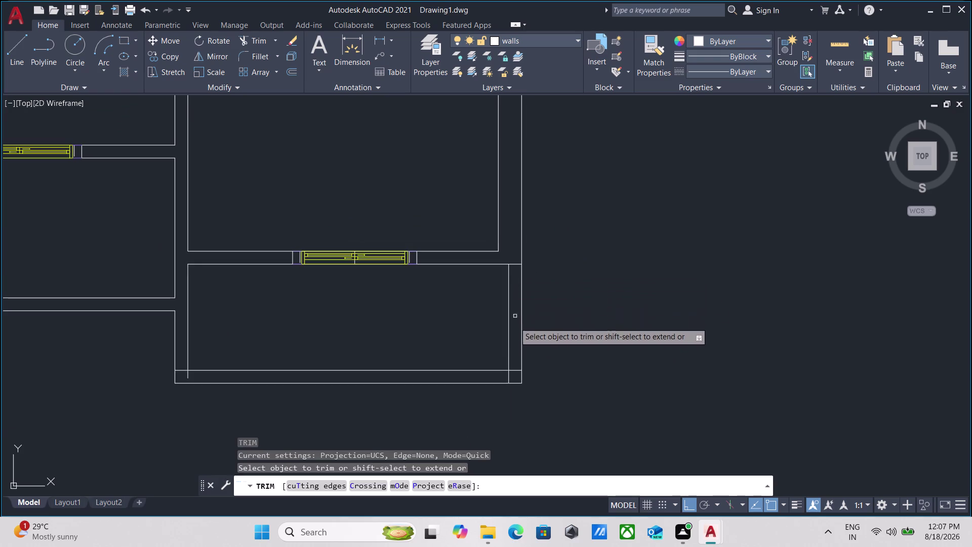
scroll(up, 3)
click(517, 367)
click(518, 383)
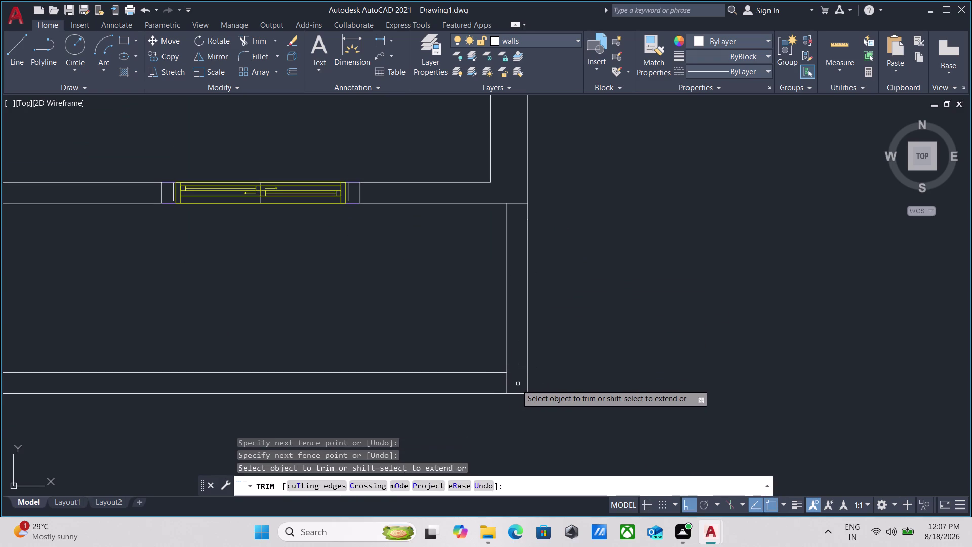
click(516, 384)
click(483, 385)
scroll(down, 3)
scroll(up, 3)
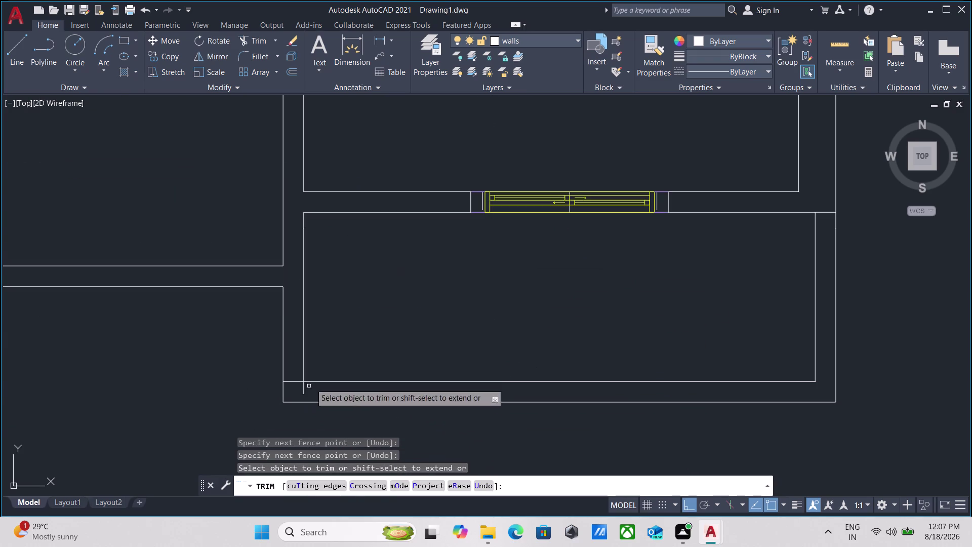
scroll(up, 3)
click(286, 368)
click(292, 402)
click(294, 407)
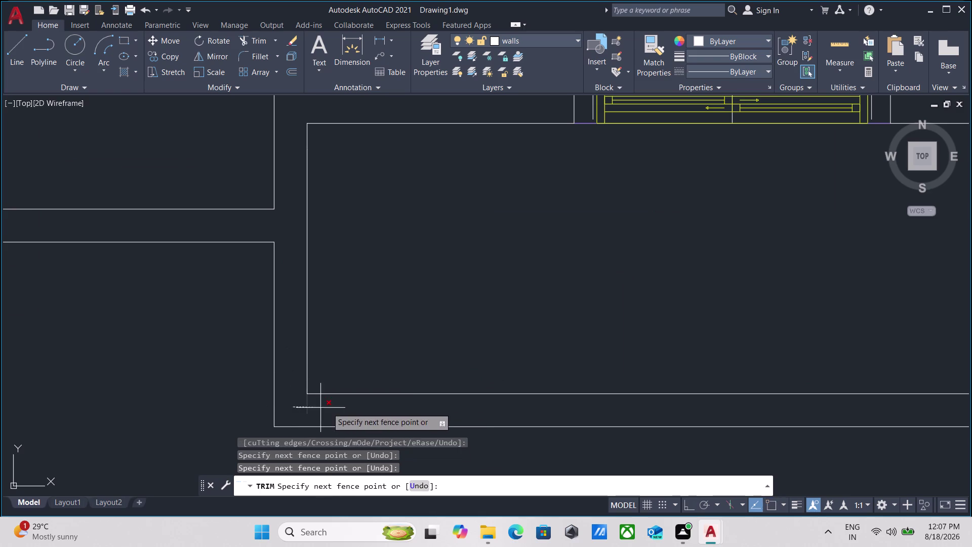
click(336, 407)
scroll(down, 3)
middle_drag(199, 356, 297, 318)
scroll(down, 3)
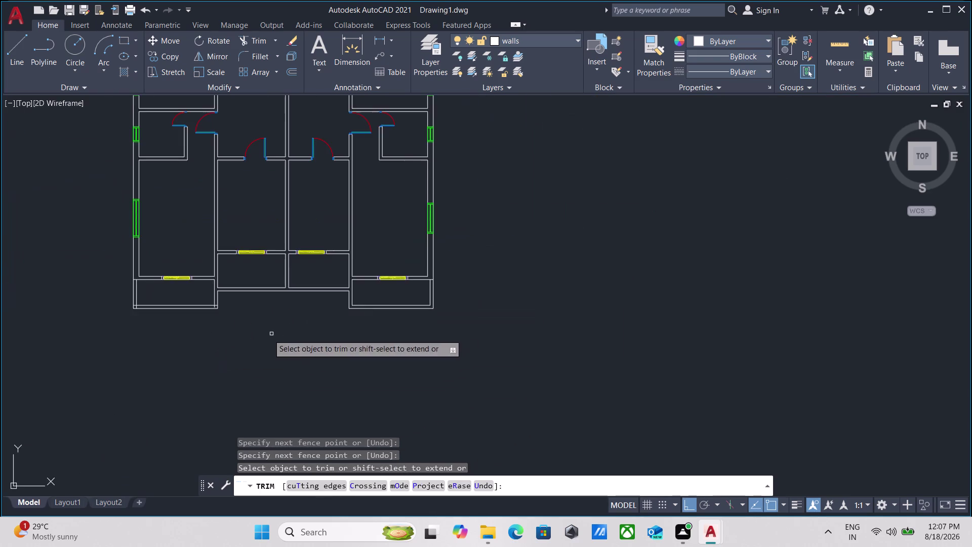
middle_drag(266, 335, 400, 313)
scroll(up, 3)
middle_drag(232, 281, 385, 338)
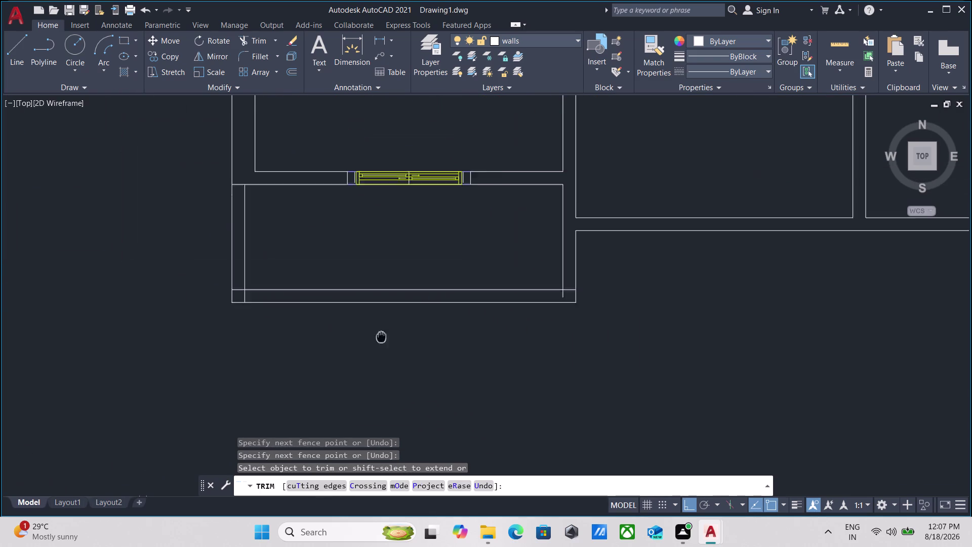
middle_drag(384, 337, 388, 338)
scroll(up, 3)
click(254, 310)
double_click(254, 341)
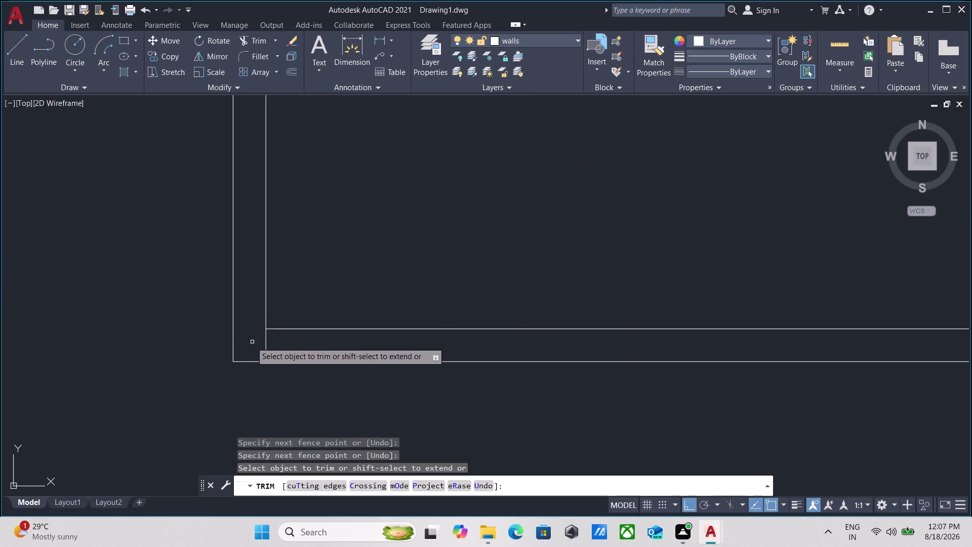
click(311, 341)
scroll(down, 3)
middle_drag(463, 369, 271, 372)
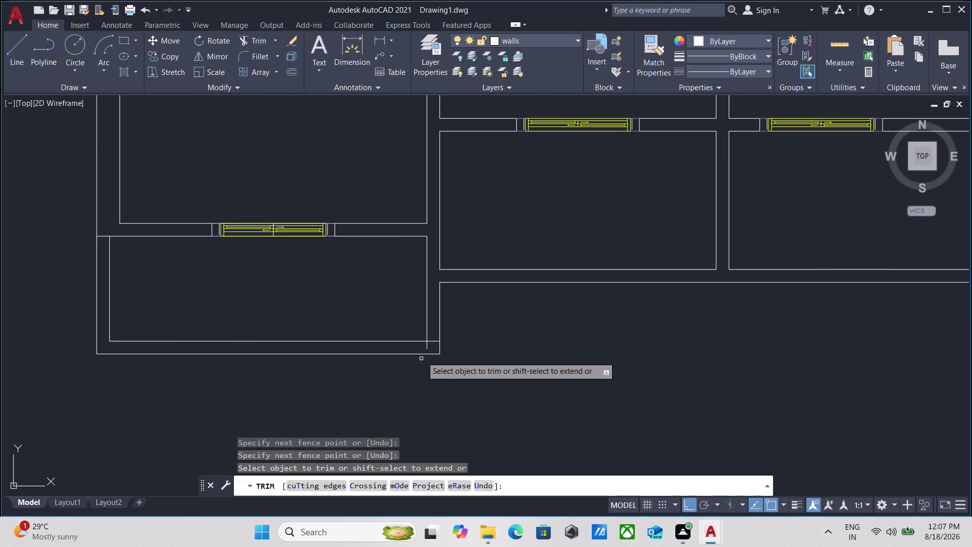
scroll(up, 3)
click(452, 265)
click(455, 334)
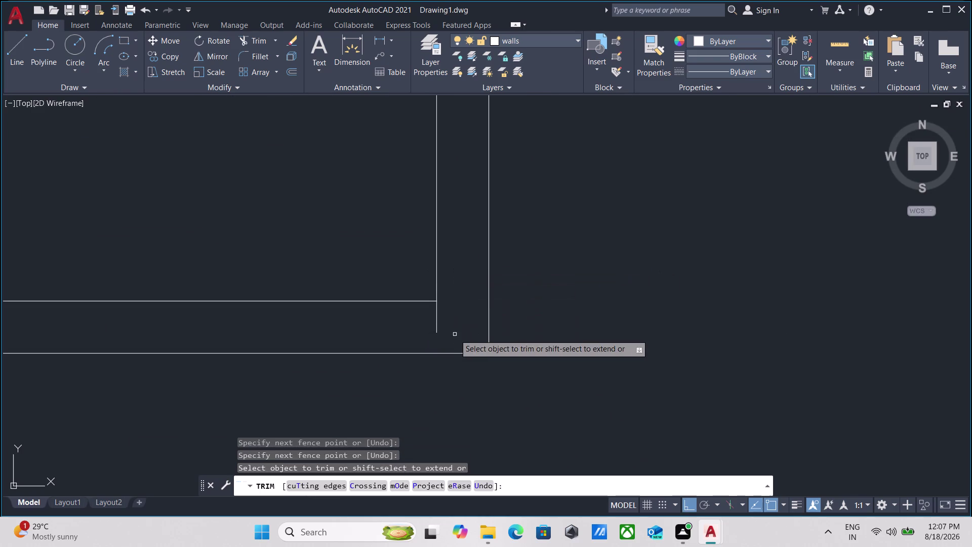
click(457, 317)
click(381, 322)
scroll(down, 3)
scroll(down, 3)
middle_drag(504, 335, 357, 337)
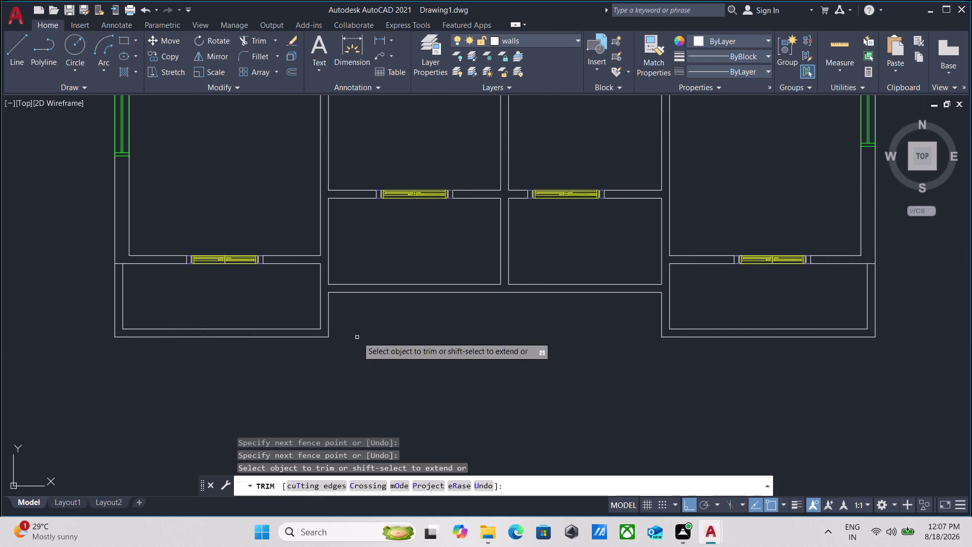
scroll(down, 3)
middle_drag(394, 335, 353, 356)
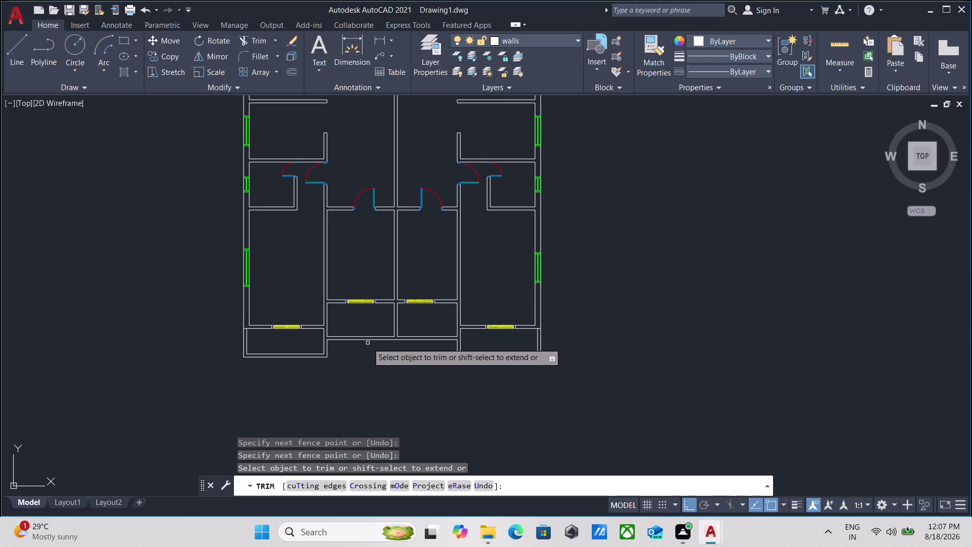
scroll(up, 3)
scroll(down, 3)
middle_click(354, 346)
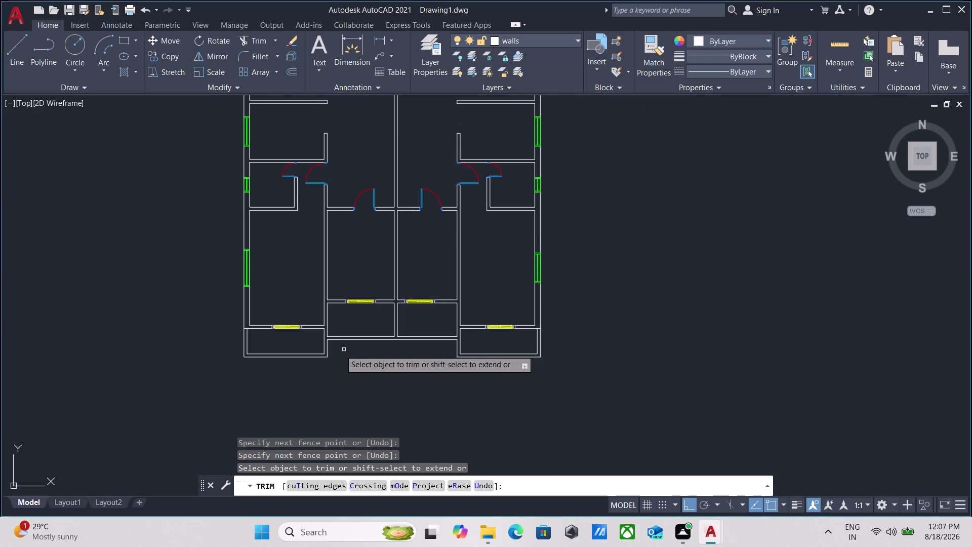
scroll(down, 3)
middle_drag(319, 361, 421, 401)
scroll(down, 3)
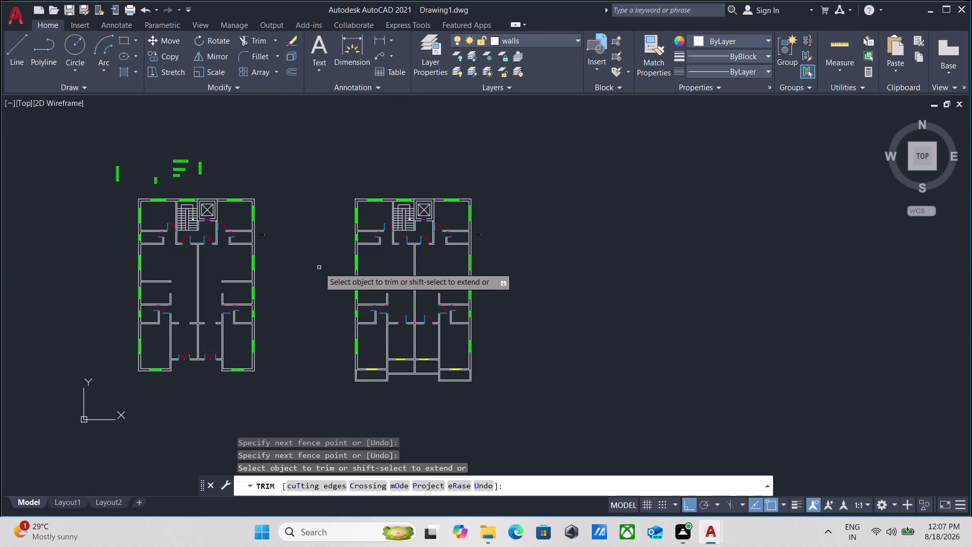
scroll(up, 3)
middle_drag(295, 286, 379, 336)
scroll(up, 3)
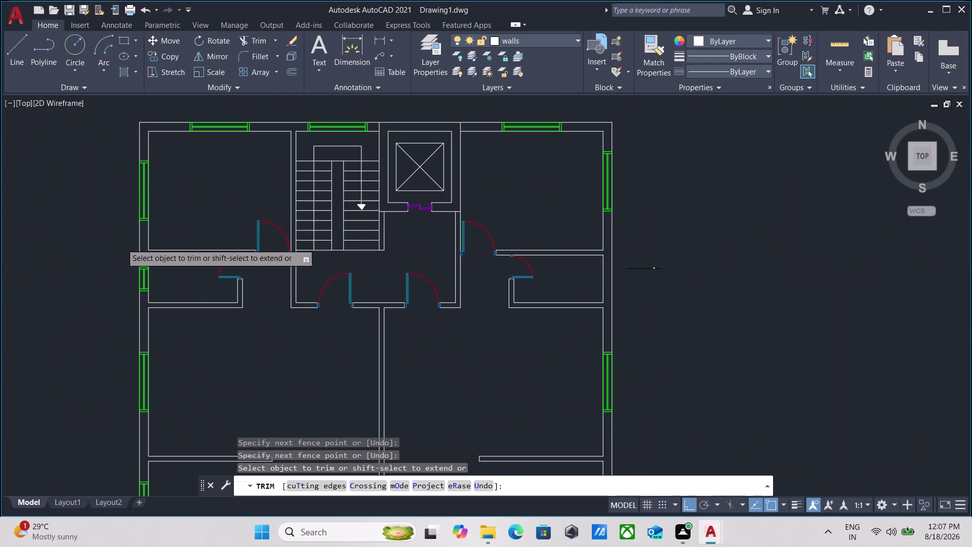
middle_drag(196, 199, 185, 226)
scroll(down, 3)
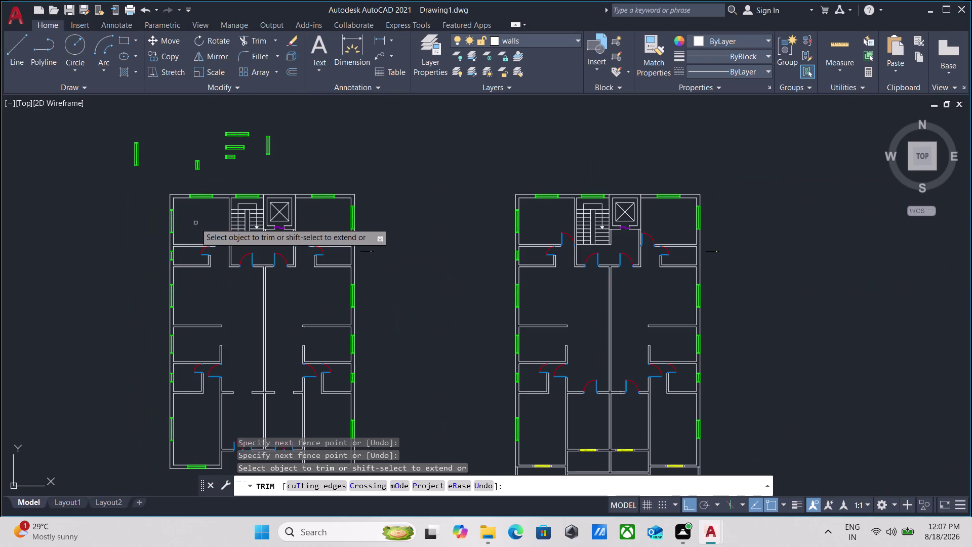
scroll(down, 3)
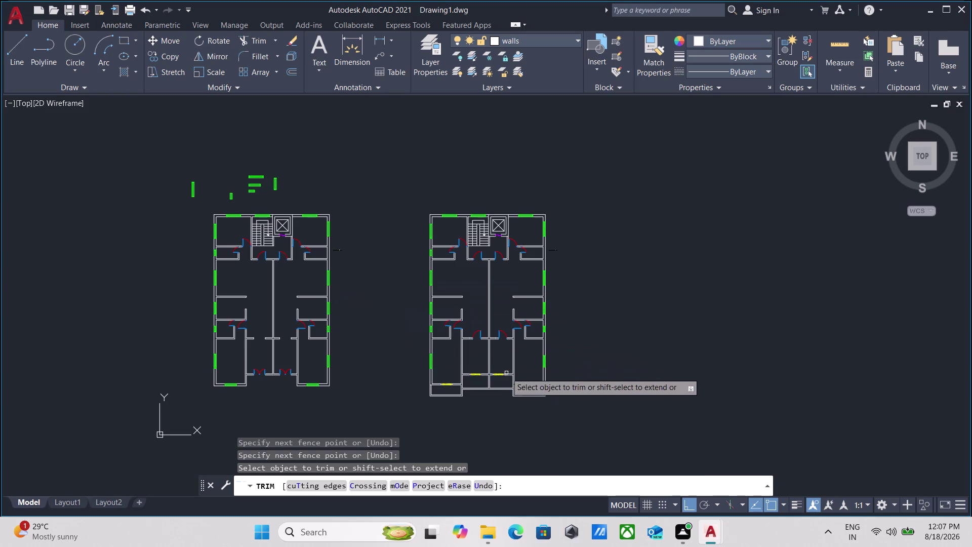
scroll(up, 3)
scroll(up, 3)
scroll(down, 3)
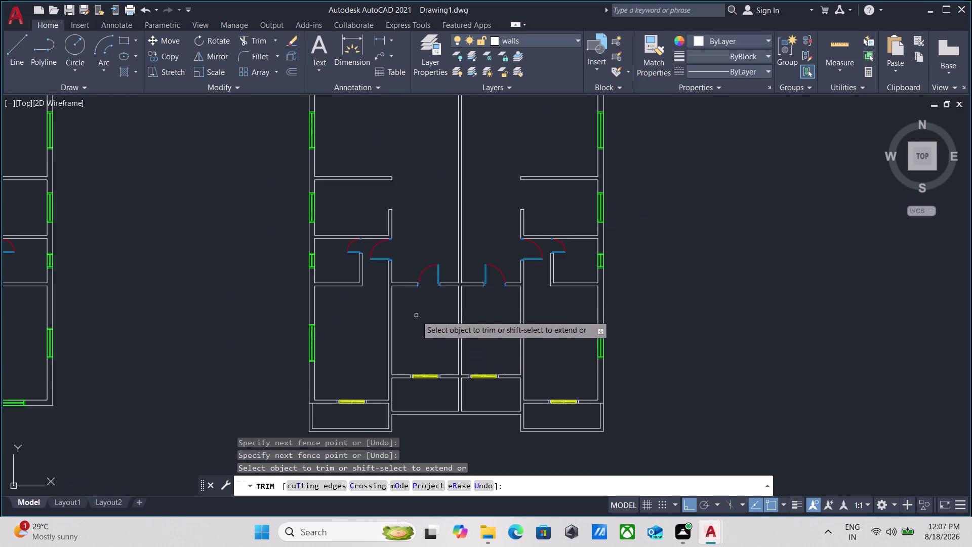
scroll(down, 3)
scroll(up, 3)
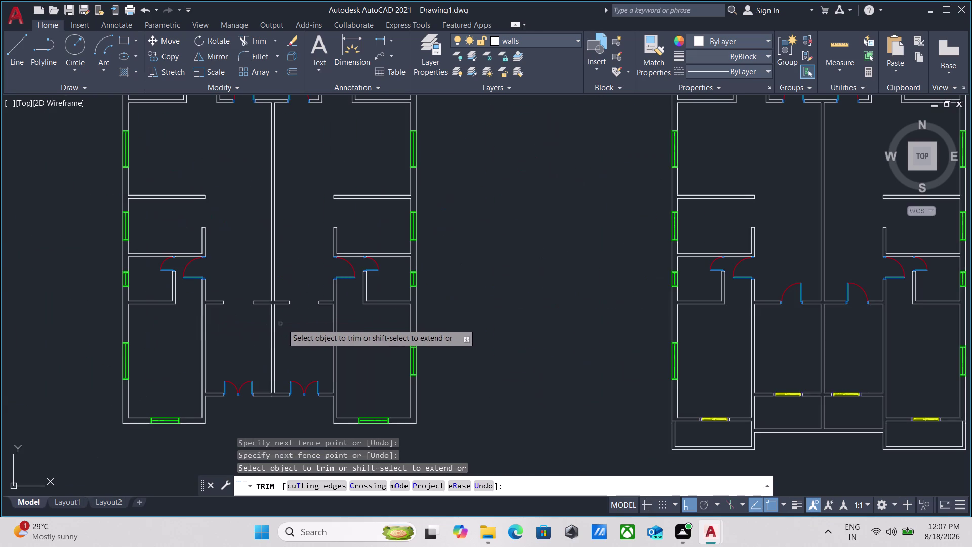
scroll(up, 3)
scroll(down, 3)
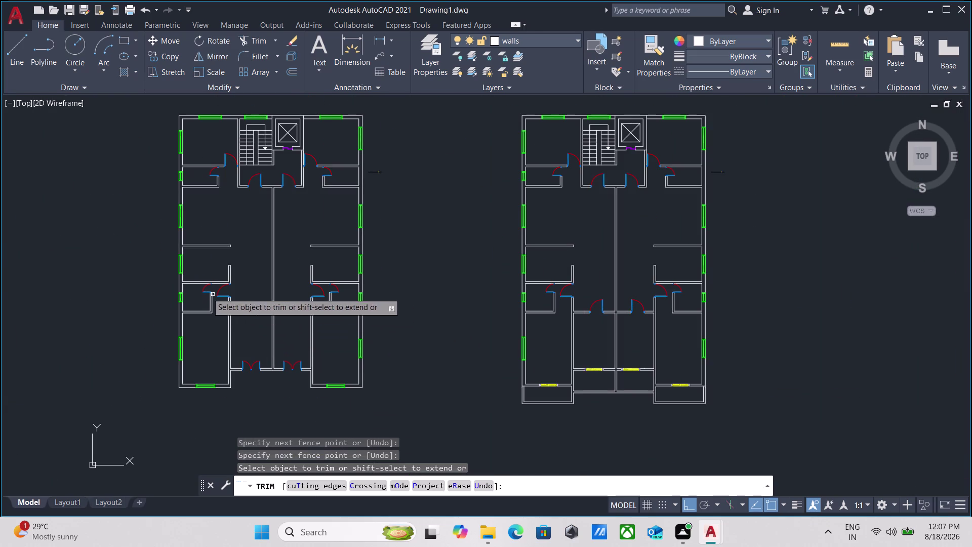
middle_drag(235, 230, 233, 240)
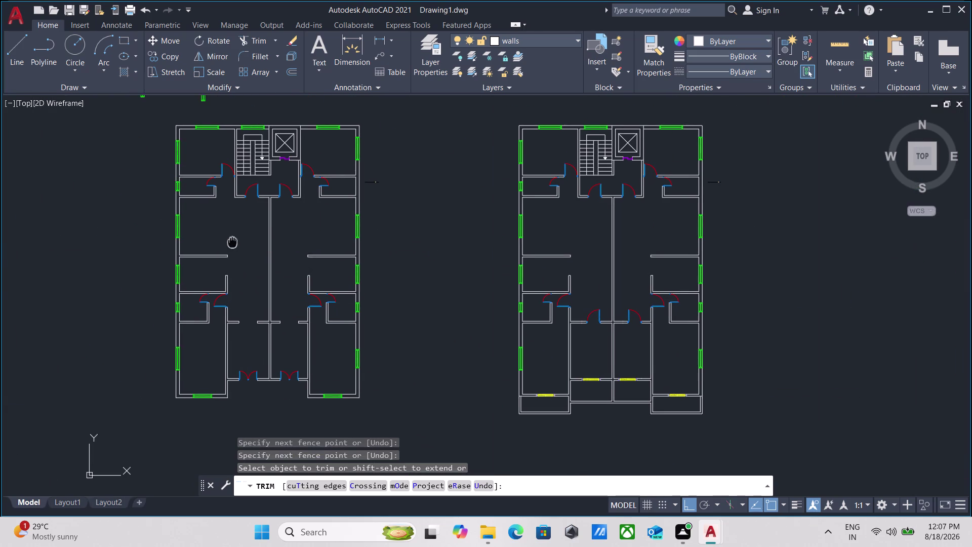
middle_drag(233, 240, 227, 253)
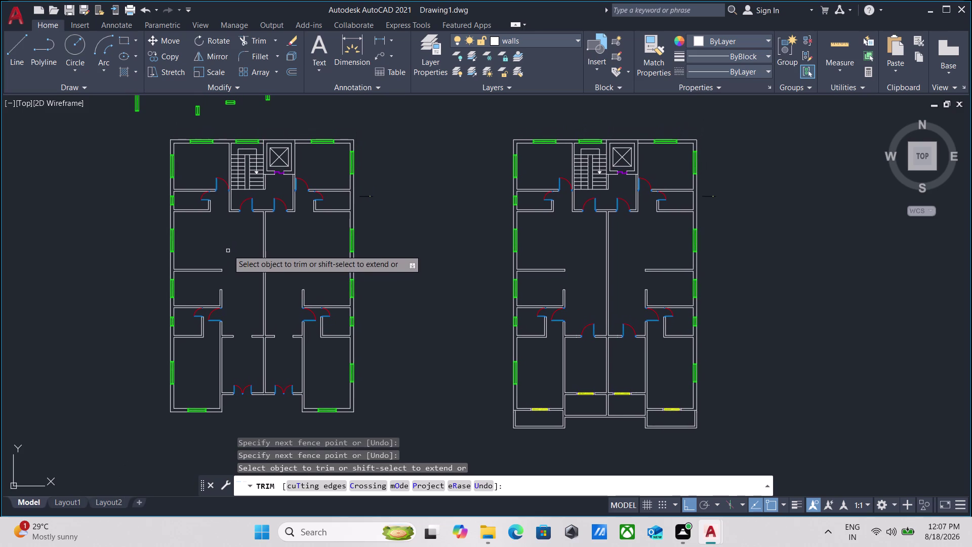
scroll(down, 3)
middle_drag(228, 248, 215, 261)
scroll(up, 3)
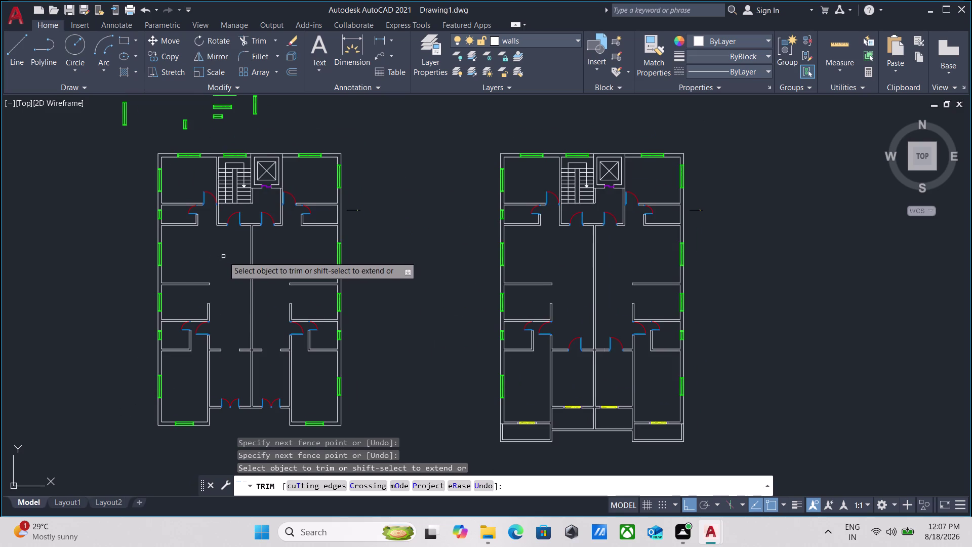
scroll(down, 3)
middle_drag(223, 256, 114, 330)
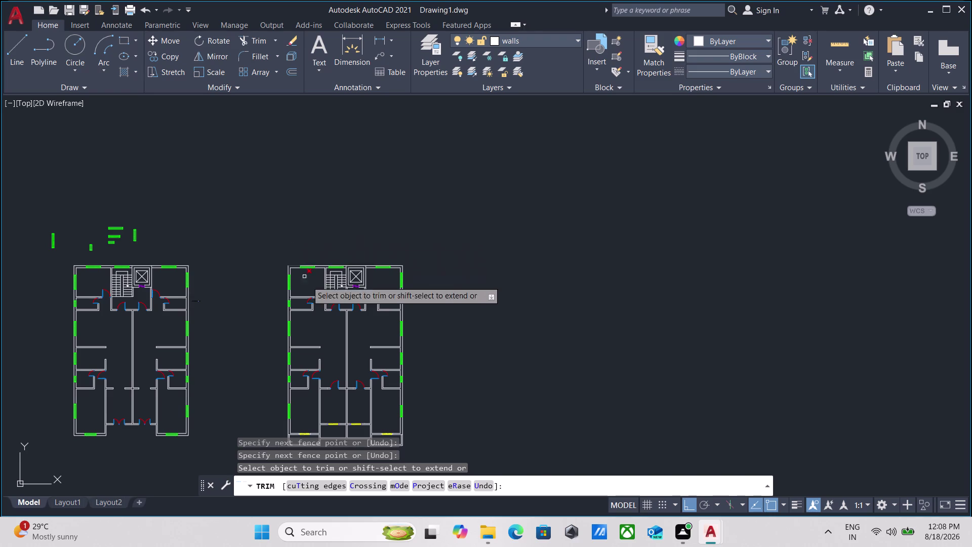
Zoom into the stair area and cancel TRIM, centring the upper rooms.
scroll(up, 3)
scroll(down, 3)
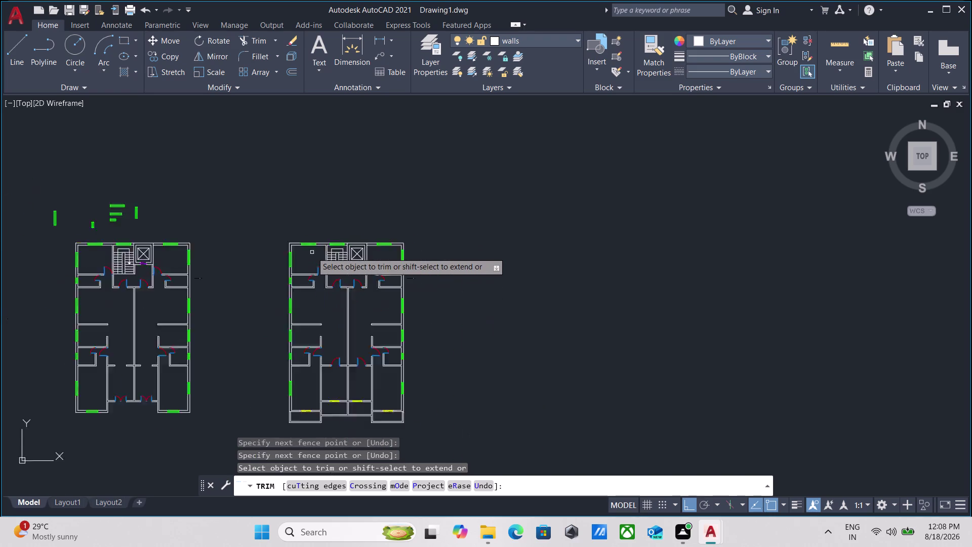
scroll(up, 3)
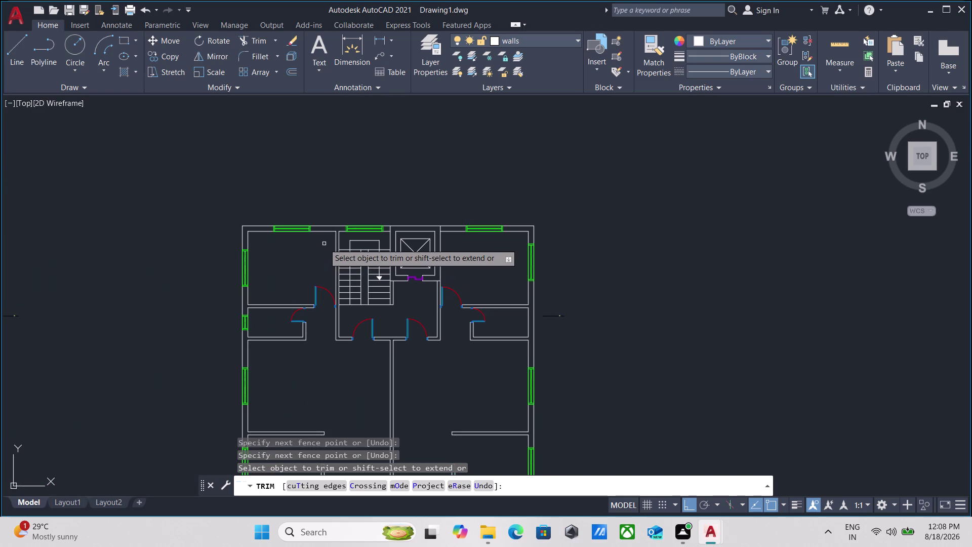
scroll(up, 3)
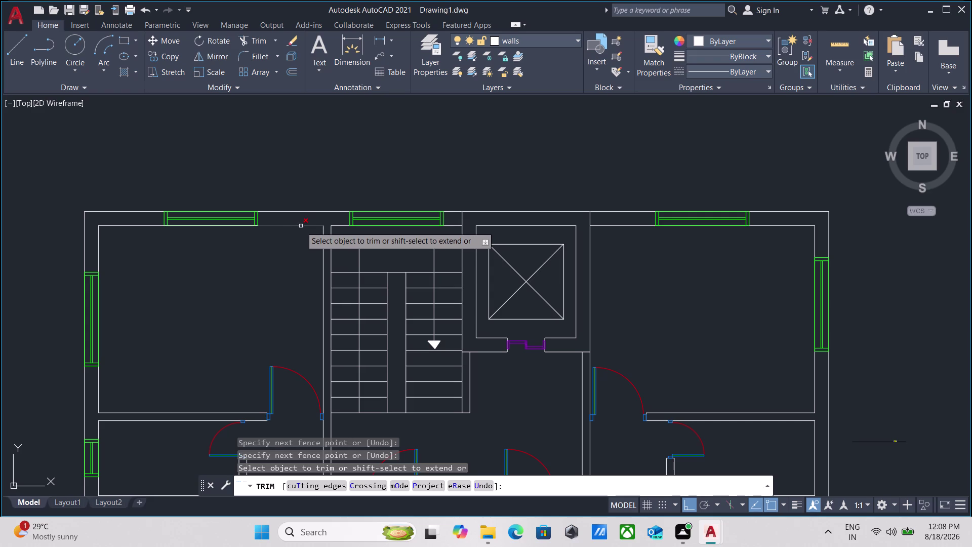
key(Escape)
scroll(up, 3)
scroll(down, 3)
middle_drag(291, 221, 311, 226)
middle_drag(311, 226, 314, 248)
scroll(down, 3)
middle_click(313, 248)
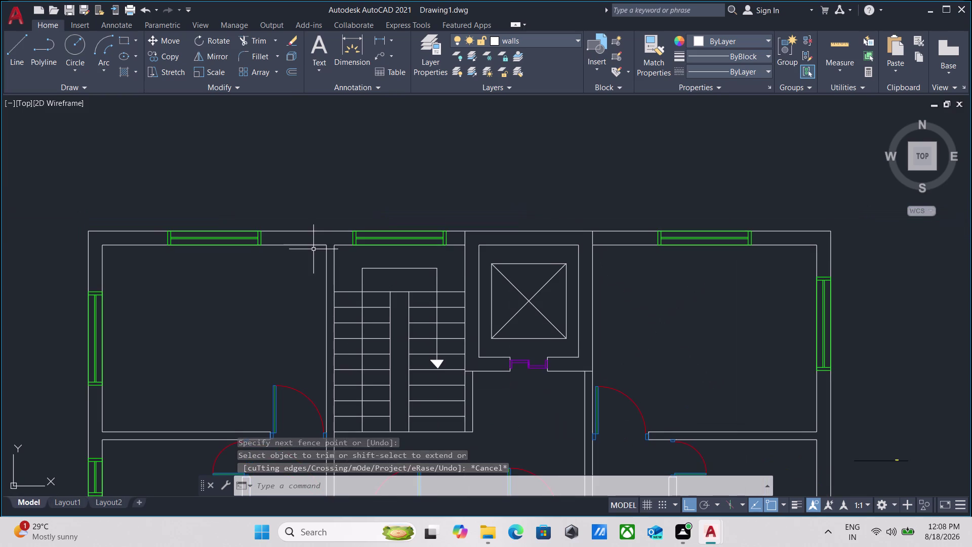
Erase the window on the top-left room's top wall.
scroll(up, 3)
click(250, 285)
click(219, 290)
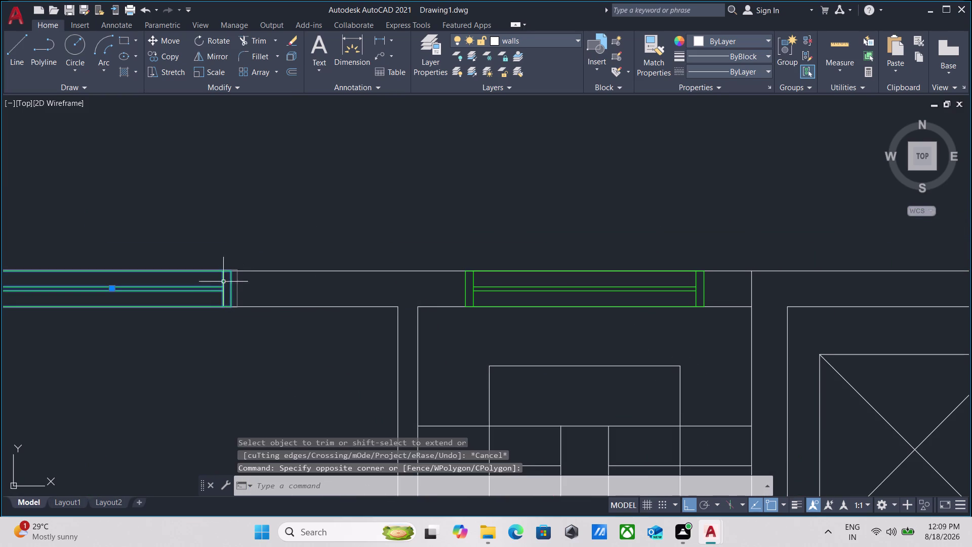
right_click(248, 194)
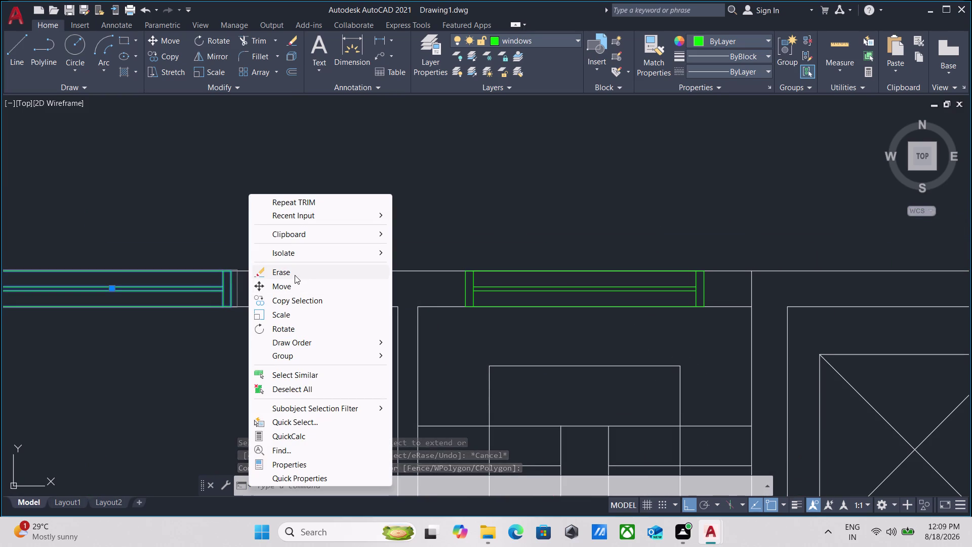
click(295, 274)
scroll(down, 3)
middle_drag(292, 259, 148, 210)
scroll(up, 3)
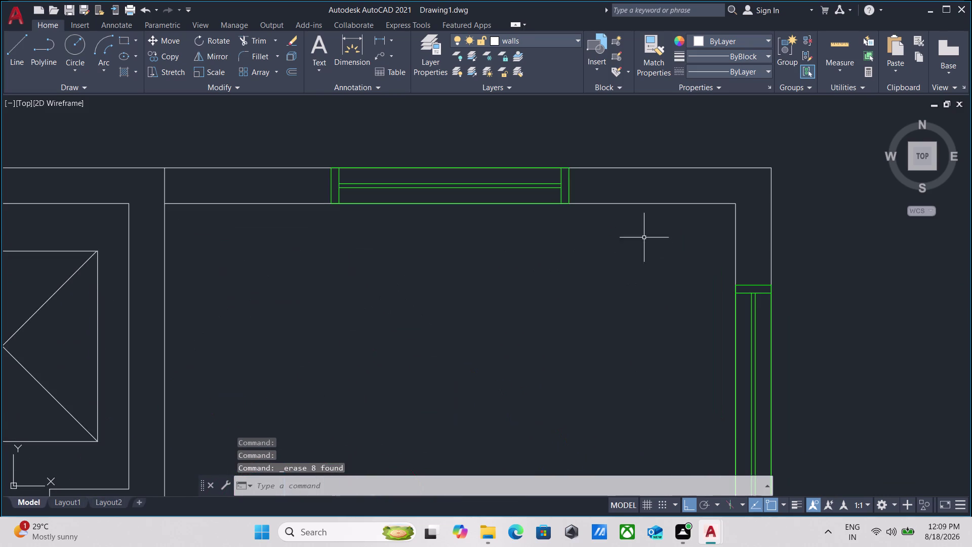
scroll(up, 3)
Erase the window on the top-right room's top wall.
drag(583, 191, 574, 192)
click(466, 173)
right_click(465, 173)
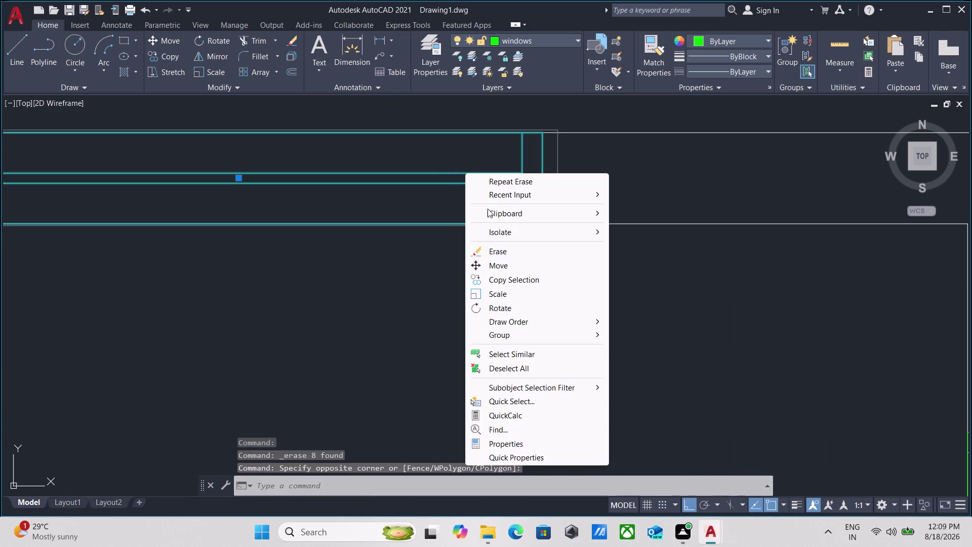
click(505, 234)
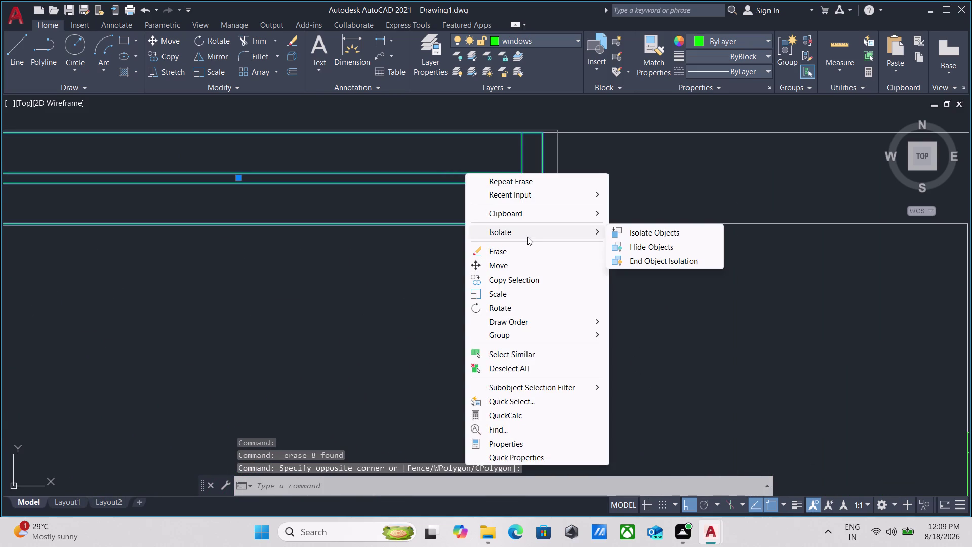
key(Escape)
key(Escape)
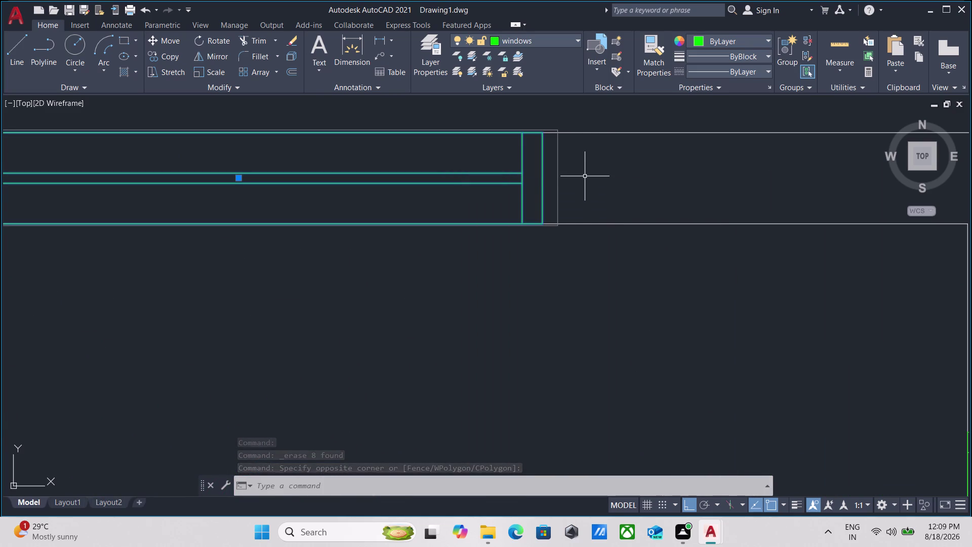
click(587, 178)
click(518, 178)
right_click(517, 179)
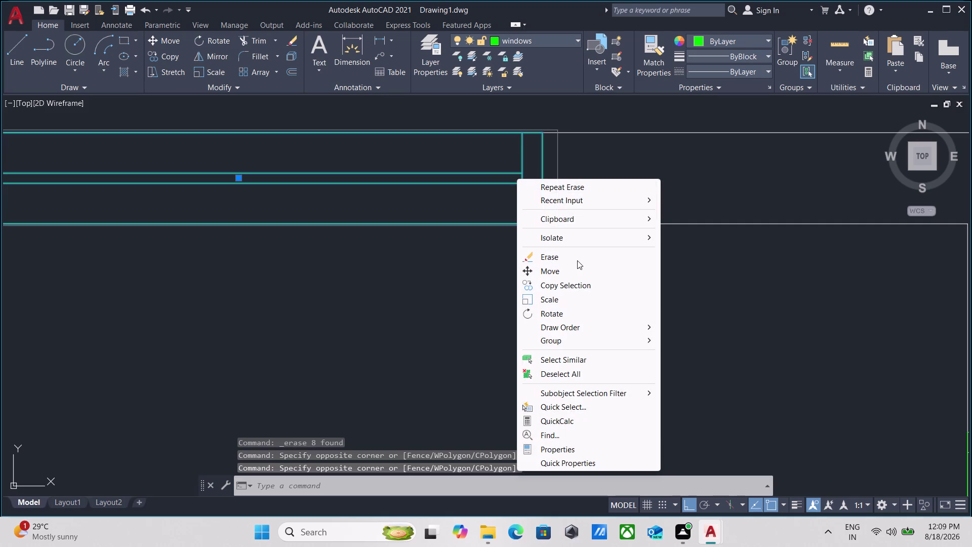
click(577, 260)
Pan back to the stair and lift core above the upper rooms.
scroll(down, 3)
middle_drag(492, 286, 758, 214)
scroll(down, 3)
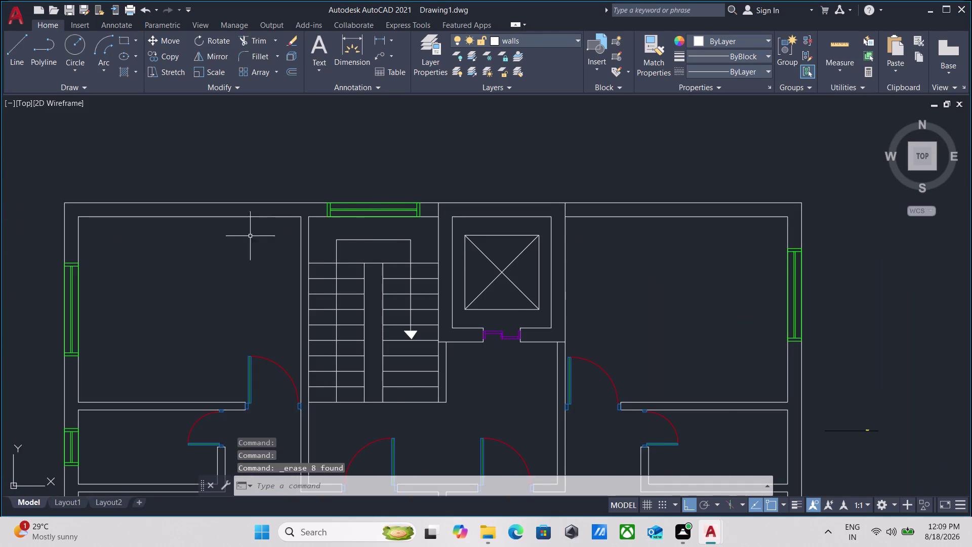
middle_drag(217, 236, 257, 238)
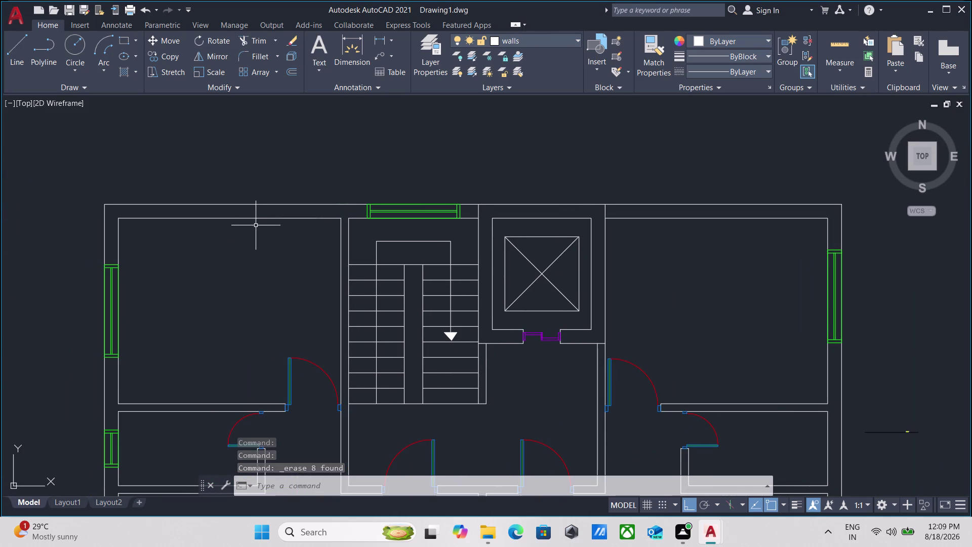
scroll(up, 3)
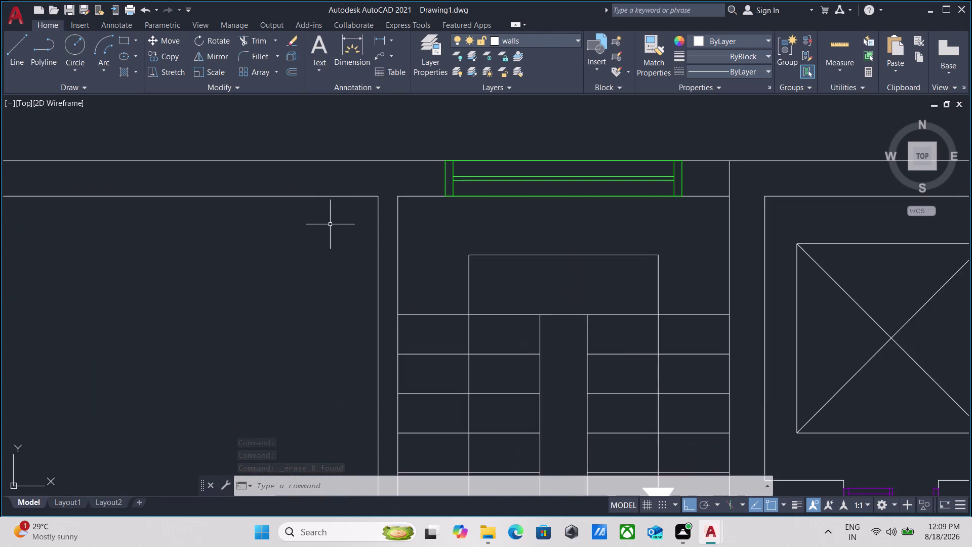
scroll(down, 3)
middle_drag(326, 223, 317, 238)
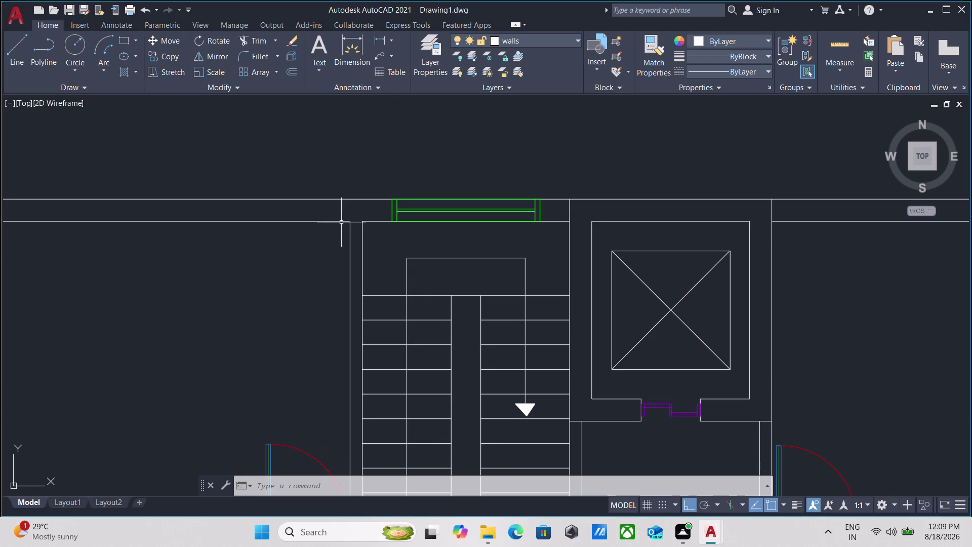
Start a line at the wall corner and draw the 2' upward balcony edge.
key(l)
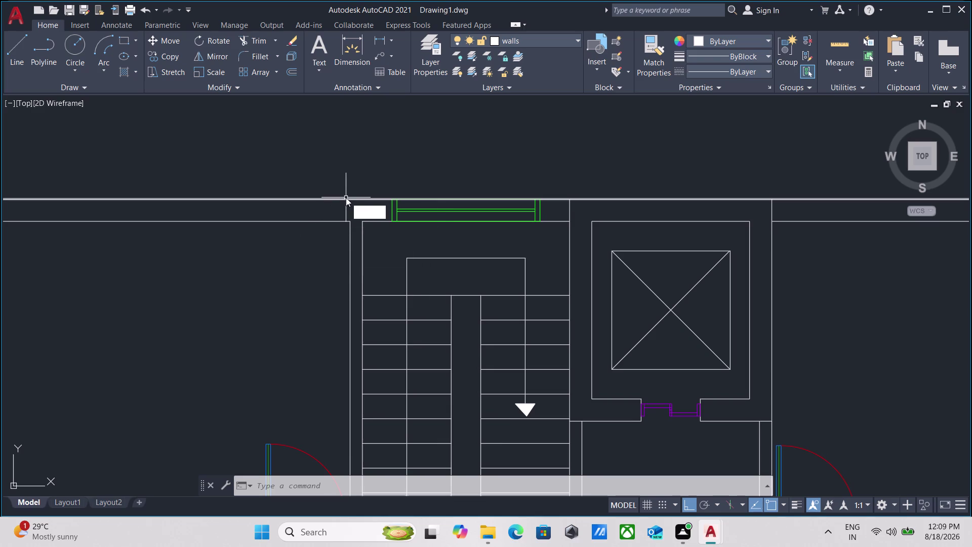
key(Return)
click(351, 223)
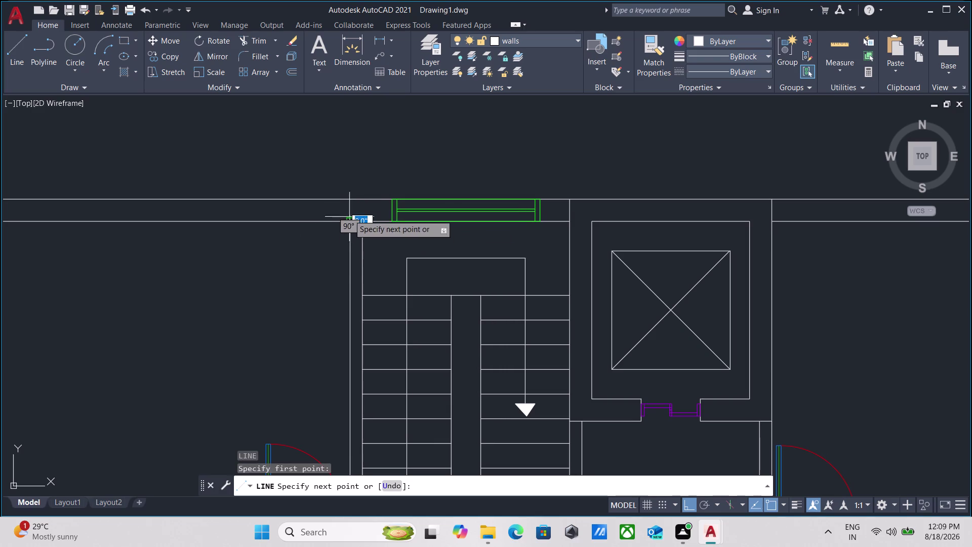
click(350, 197)
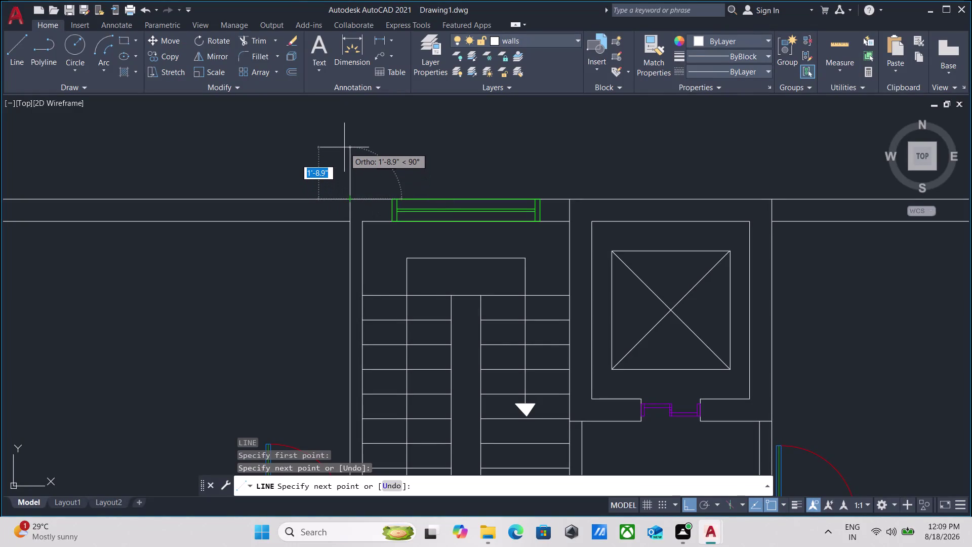
key(2)
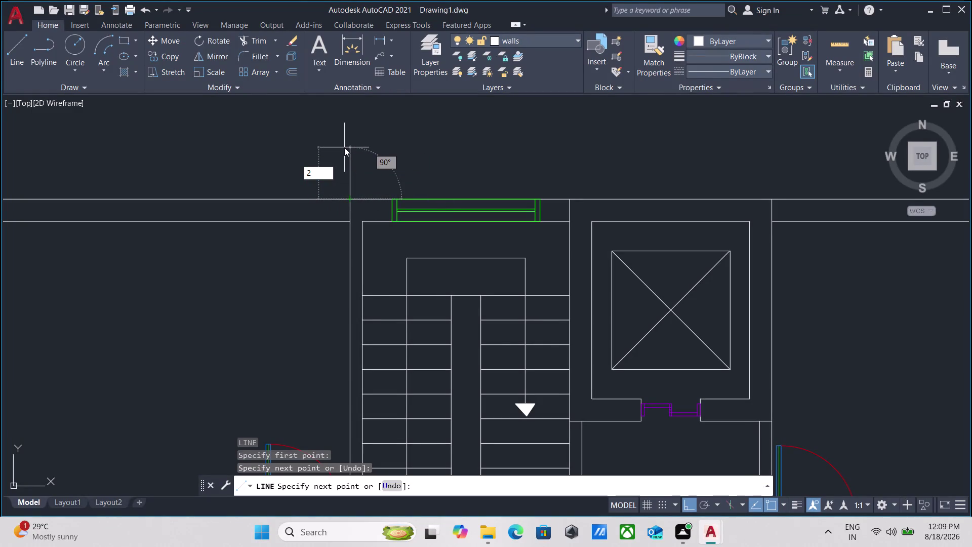
key(apostrophe)
key(Return)
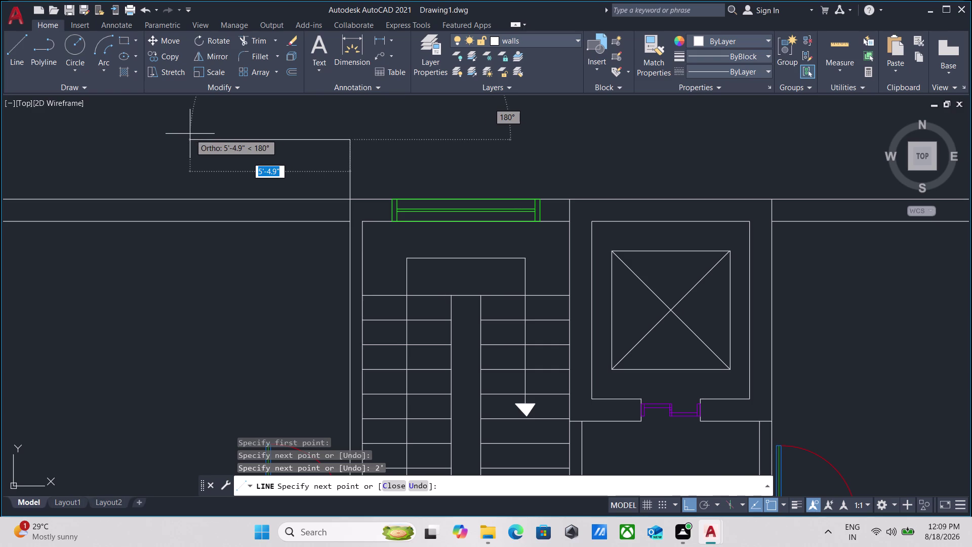
Draw the 7'5" leftward edge and bring the outline back down to the wall.
middle_drag(174, 133, 274, 144)
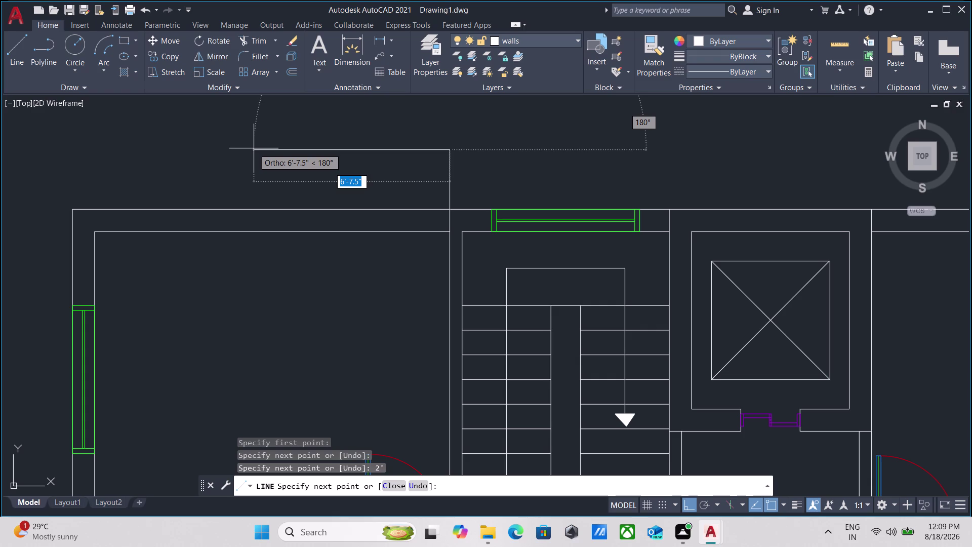
text(7)
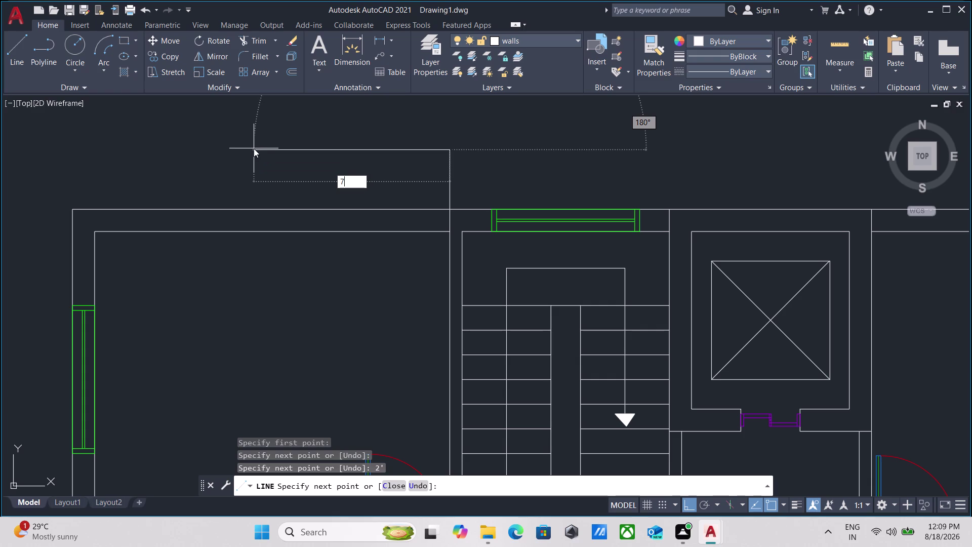
text('5)
key(Return)
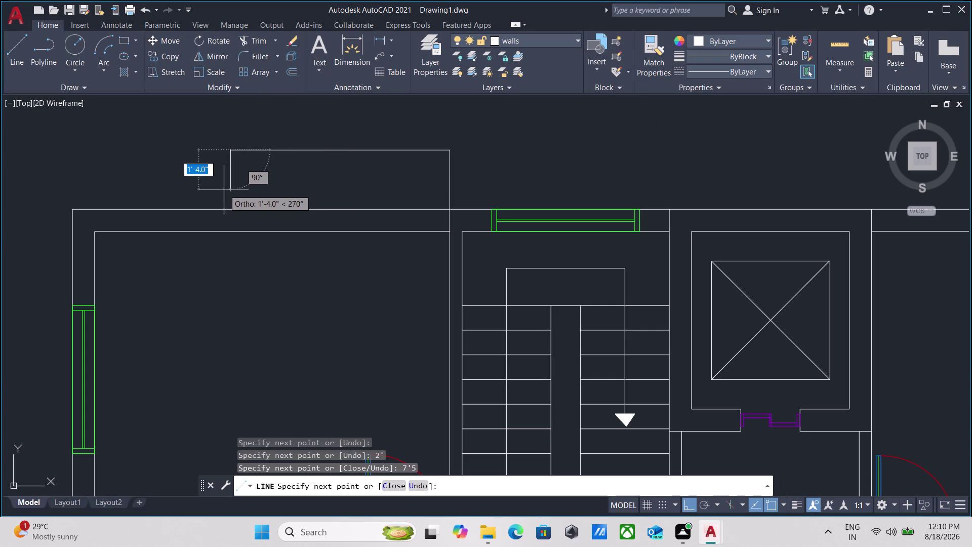
click(231, 231)
key(Escape)
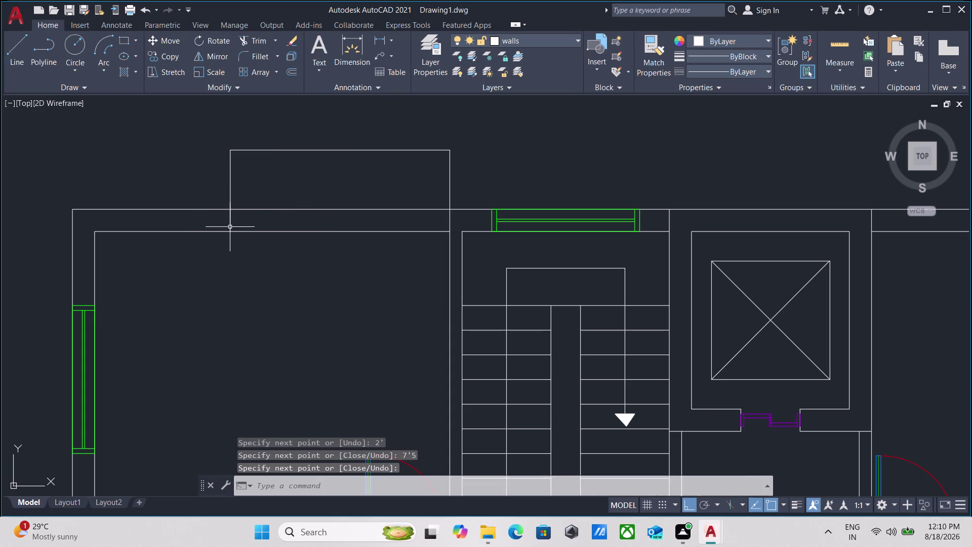
scroll(up, 3)
scroll(down, 3)
key(Escape)
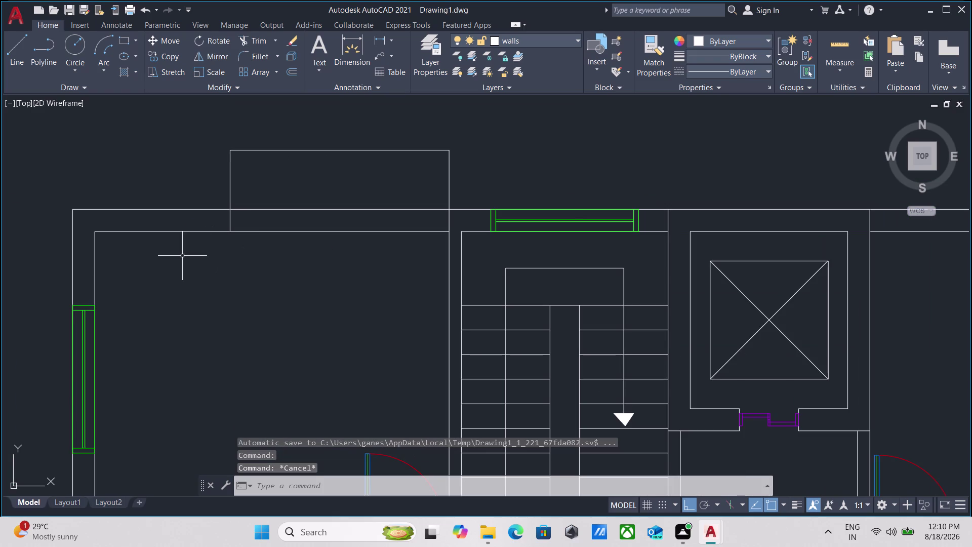
Cancel a misplaced line and restart it at the balcony's wall corner.
key(l)
key(Return)
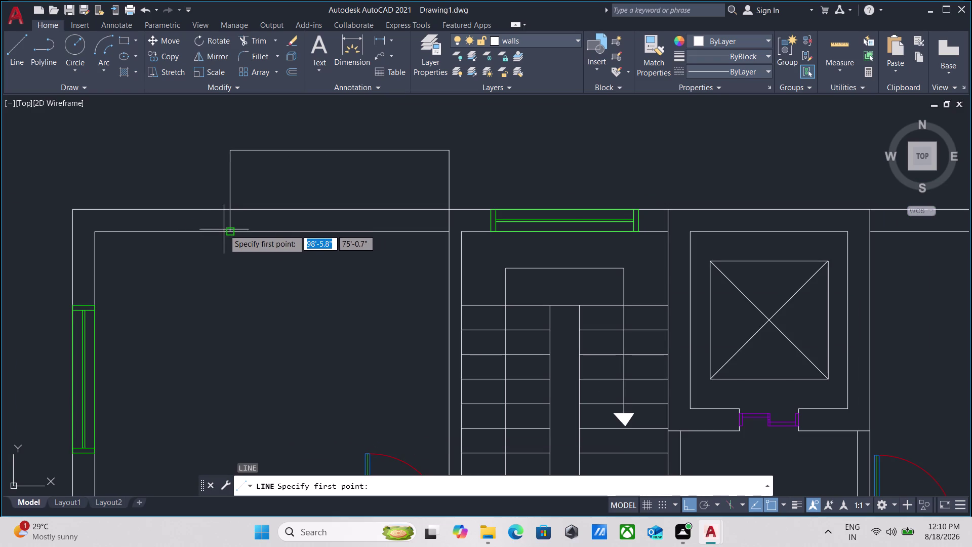
click(231, 231)
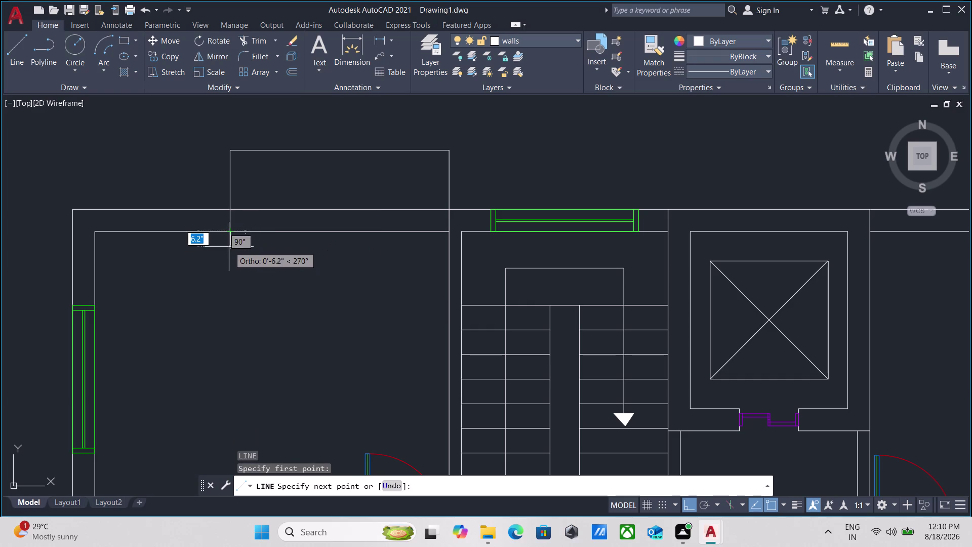
scroll(up, 3)
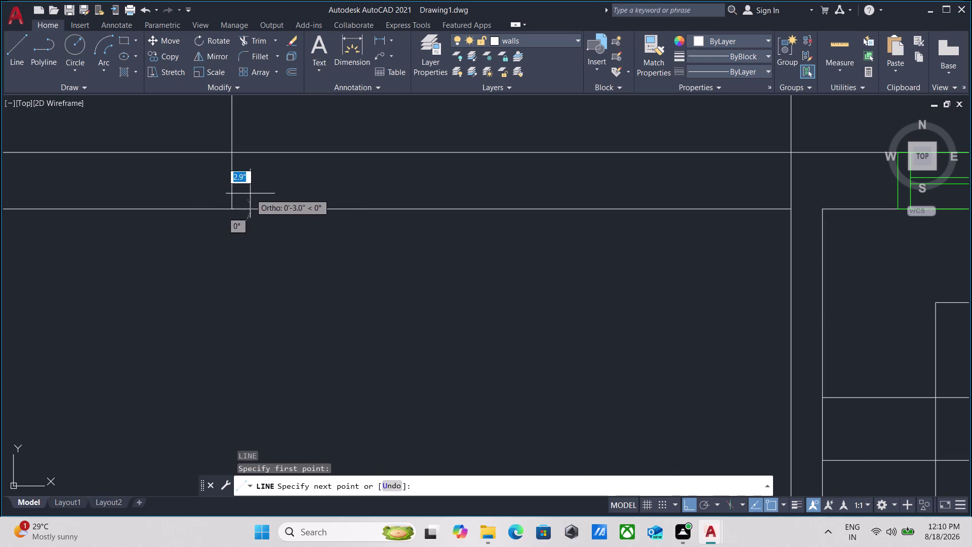
key(Escape)
key(l)
key(Return)
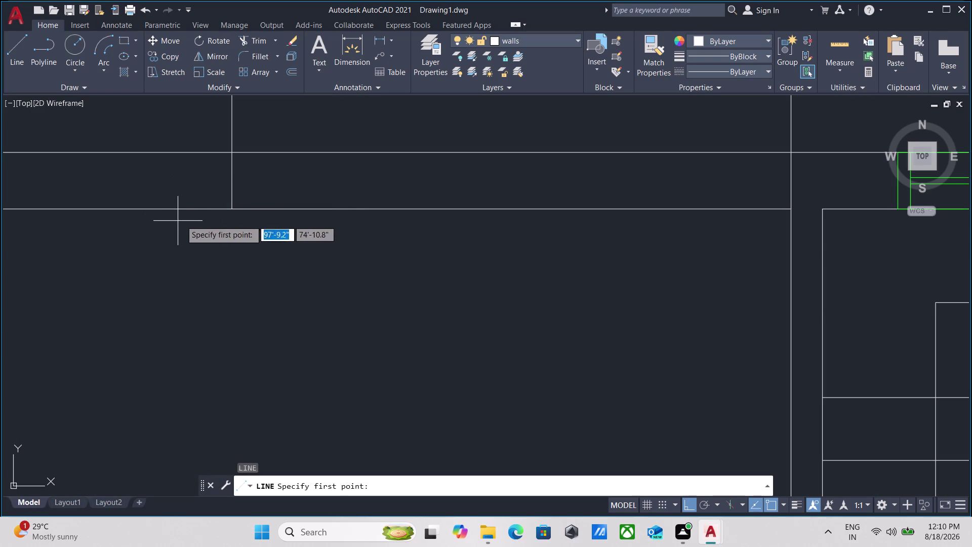
click(232, 205)
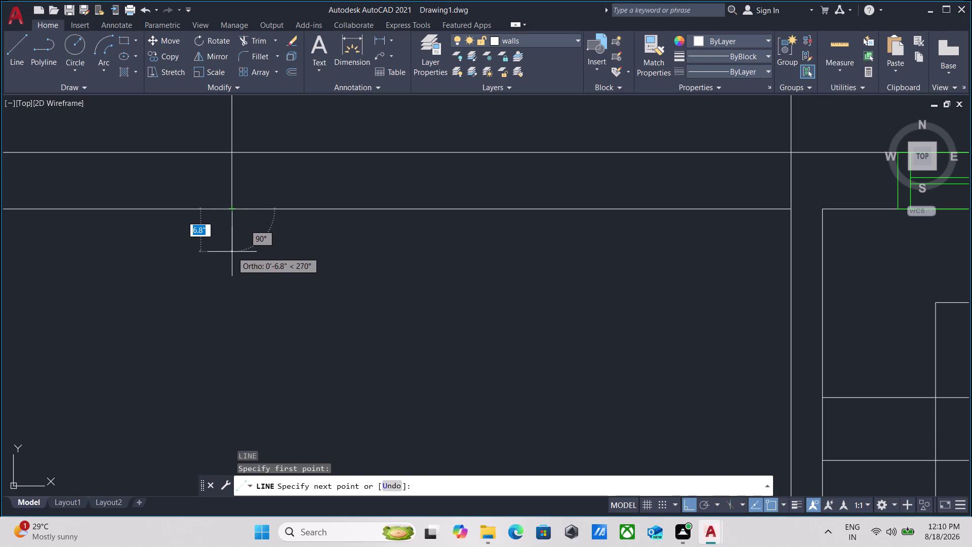
scroll(down, 3)
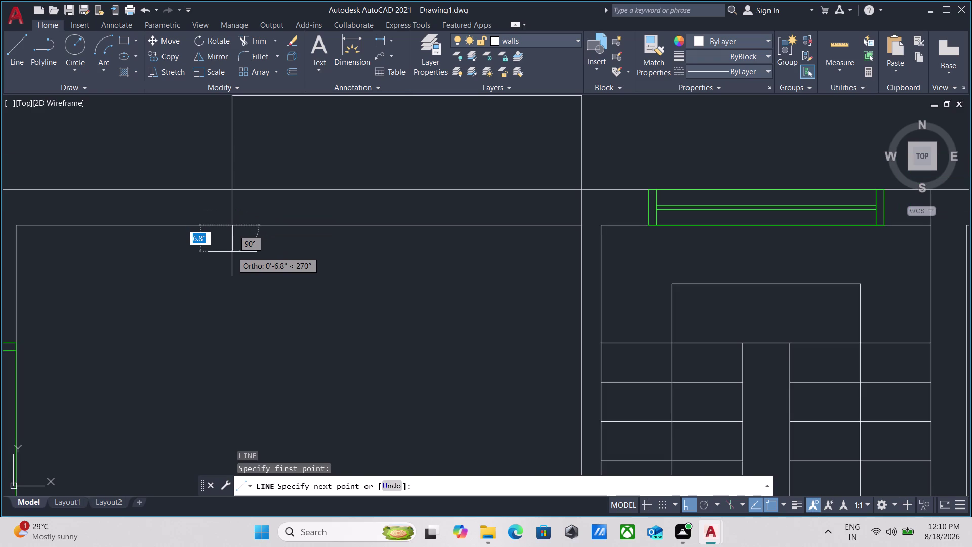
scroll(down, 3)
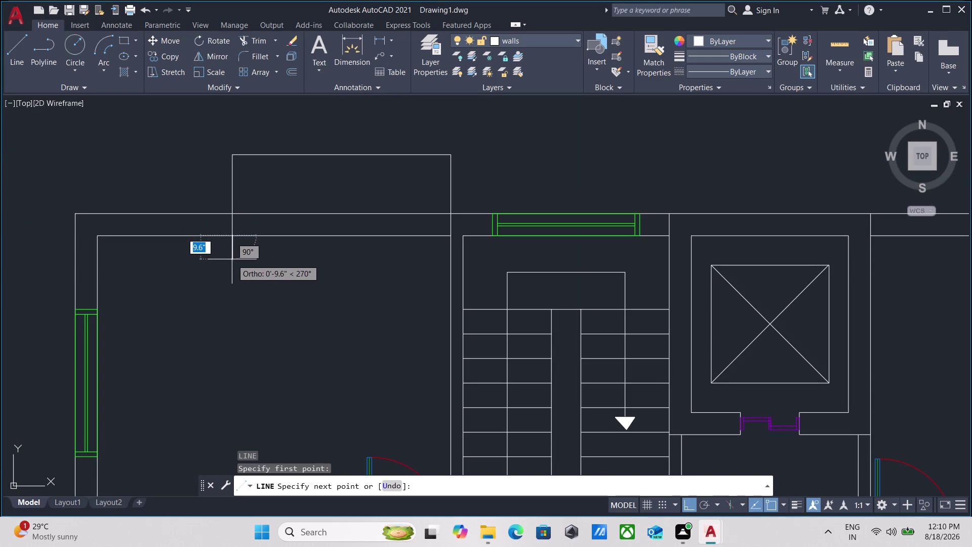
Draw the 2' downward edge and a lower edge reaching the stair wall.
key(2)
key(apostrophe)
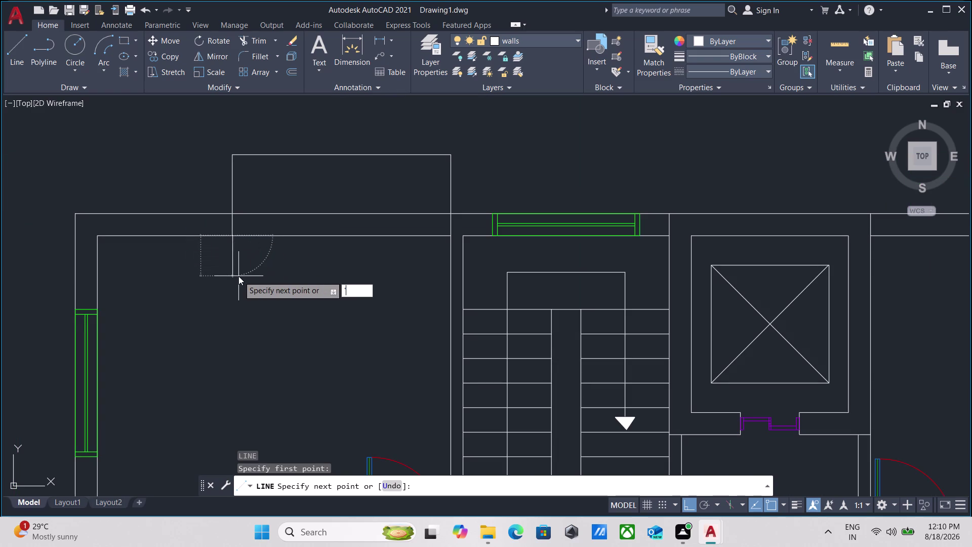
key(BackSpace)
key(2)
key(apostrophe)
key(Return)
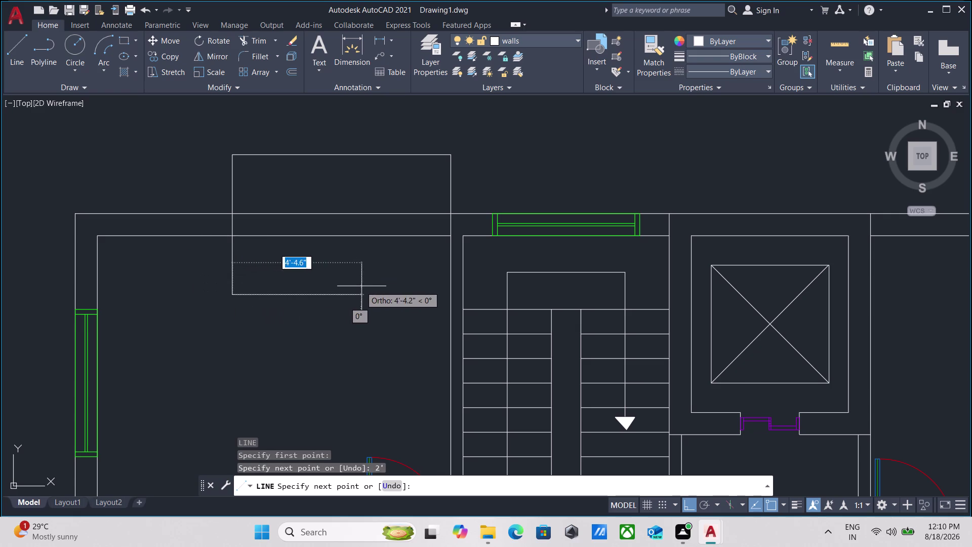
middle_drag(384, 282, 355, 281)
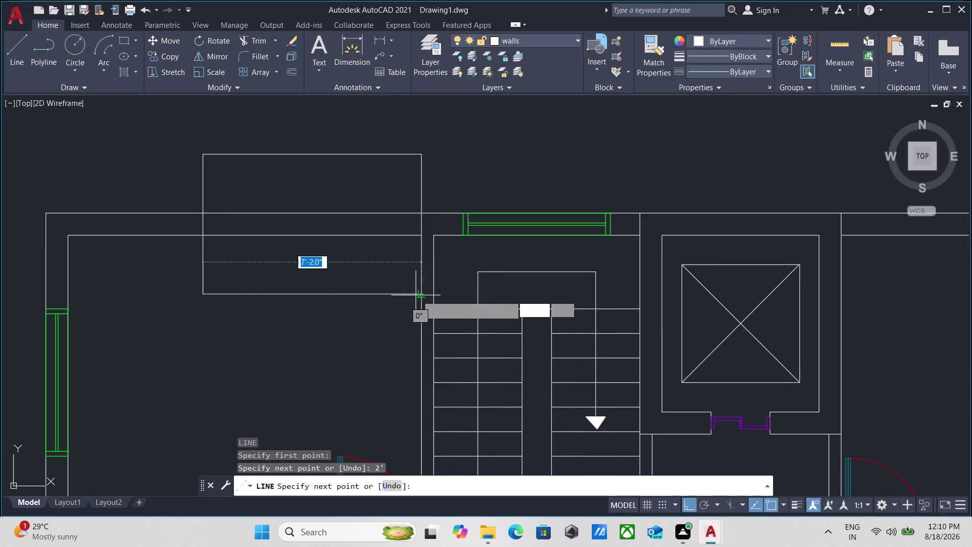
click(418, 296)
key(Escape)
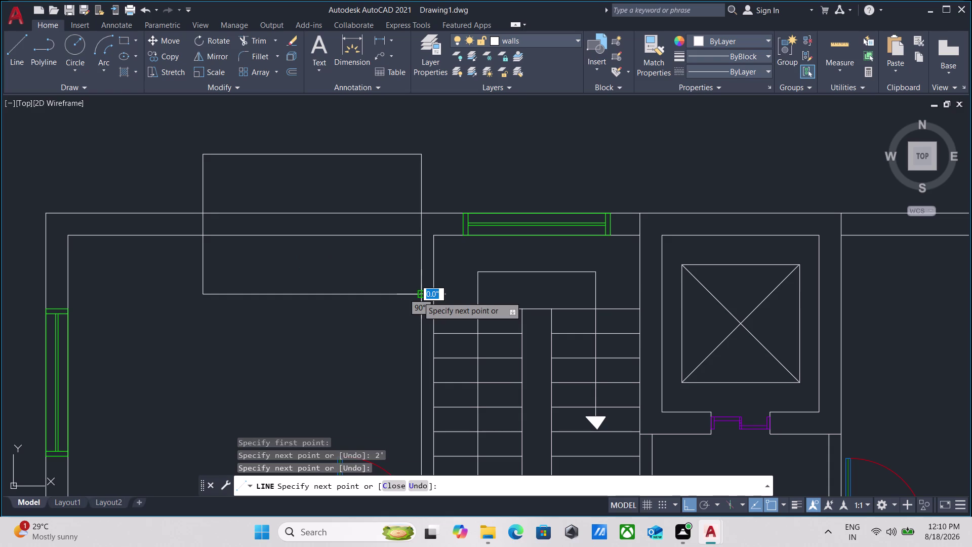
Select the left balcony edges to check them, then clear the selection.
drag(218, 188, 207, 188)
click(173, 182)
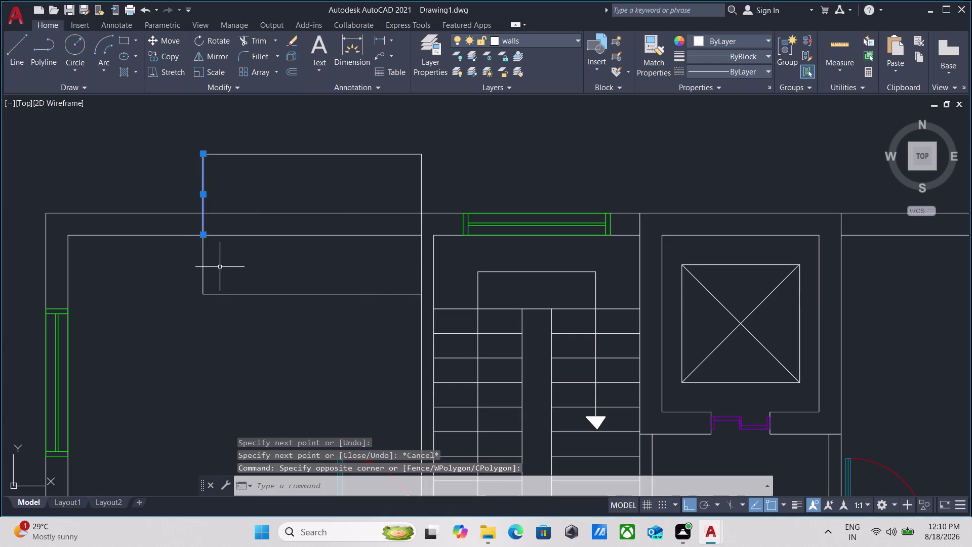
click(220, 267)
click(181, 261)
key(Escape)
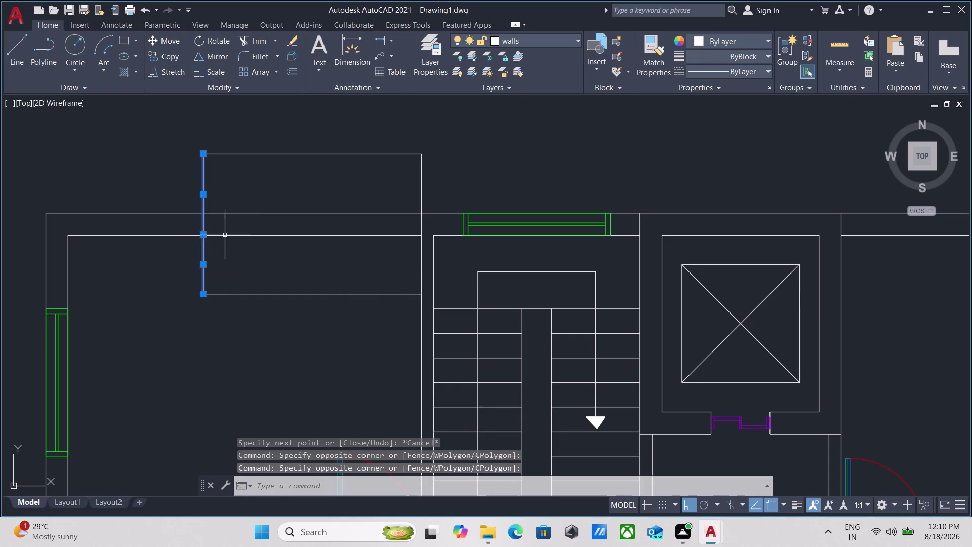
scroll(down, 3)
key(Escape)
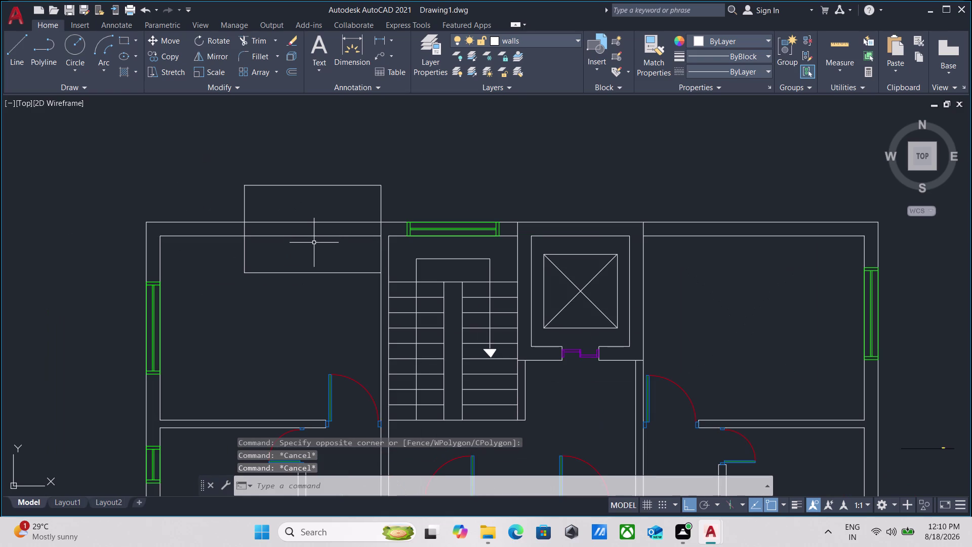
text(tr)
key(Return)
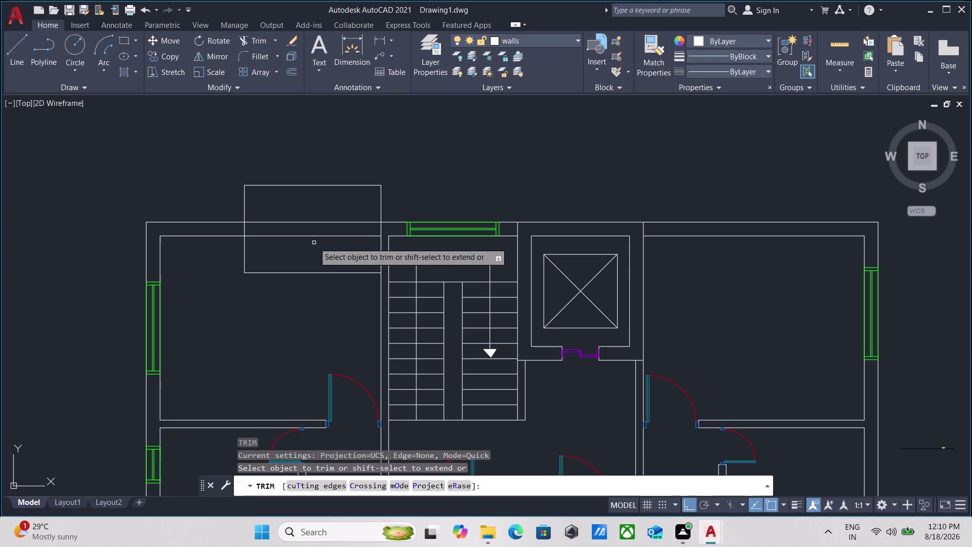
click(314, 242)
click(310, 195)
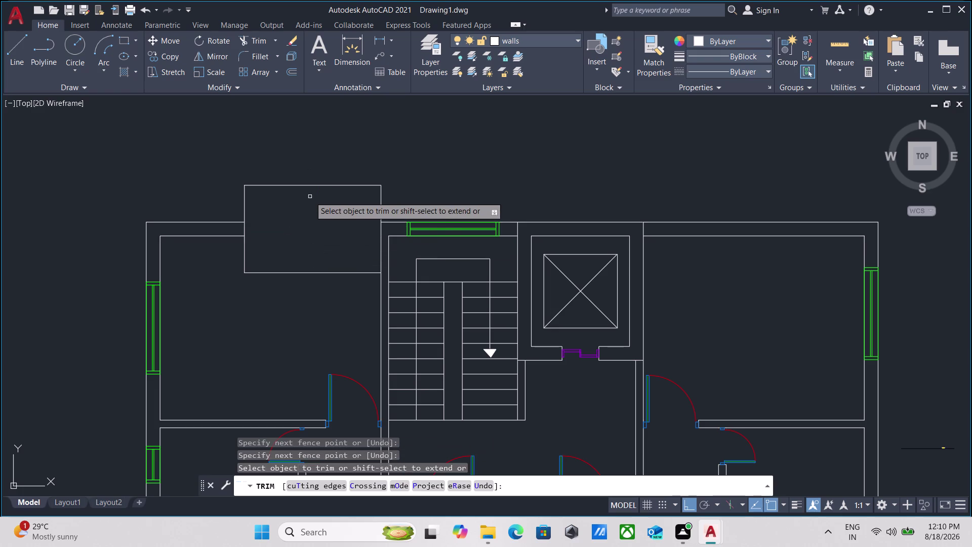
scroll(down, 3)
key(Escape)
scroll(up, 3)
middle_drag(319, 222, 290, 247)
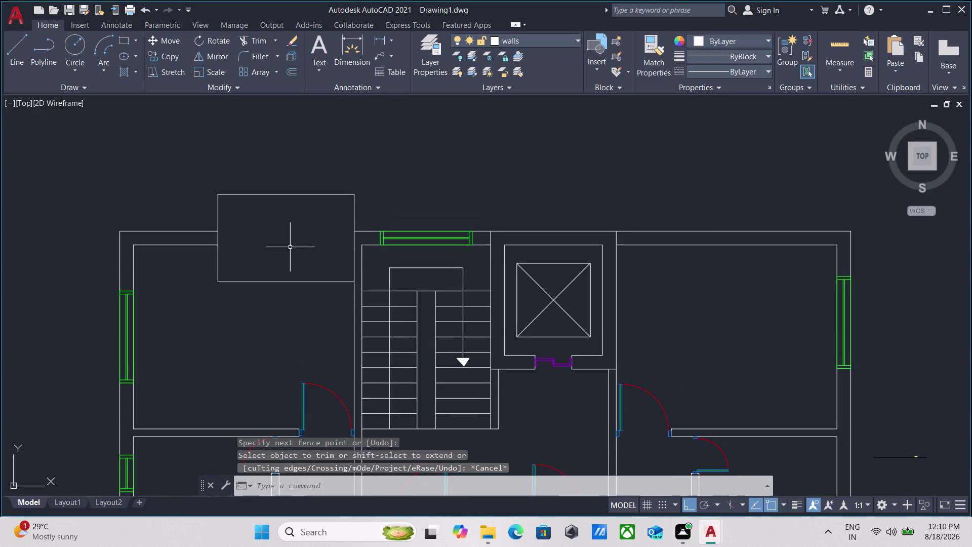
drag(237, 222, 226, 221)
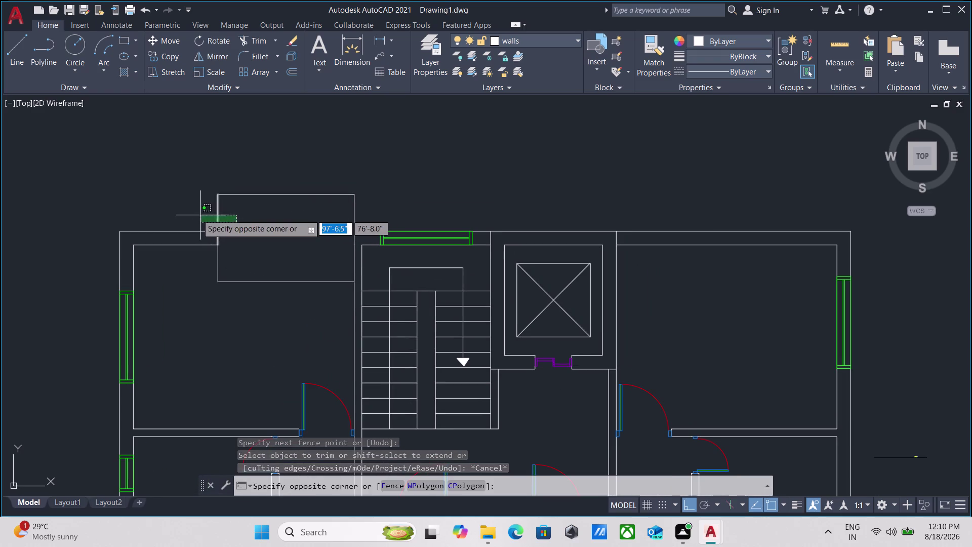
click(195, 214)
drag(231, 257, 224, 257)
click(190, 259)
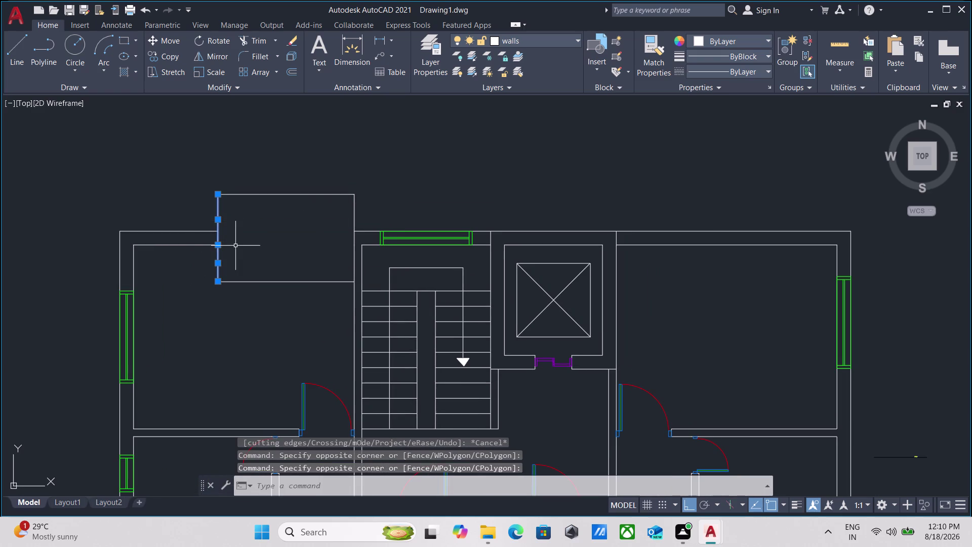
key(o)
key(Return)
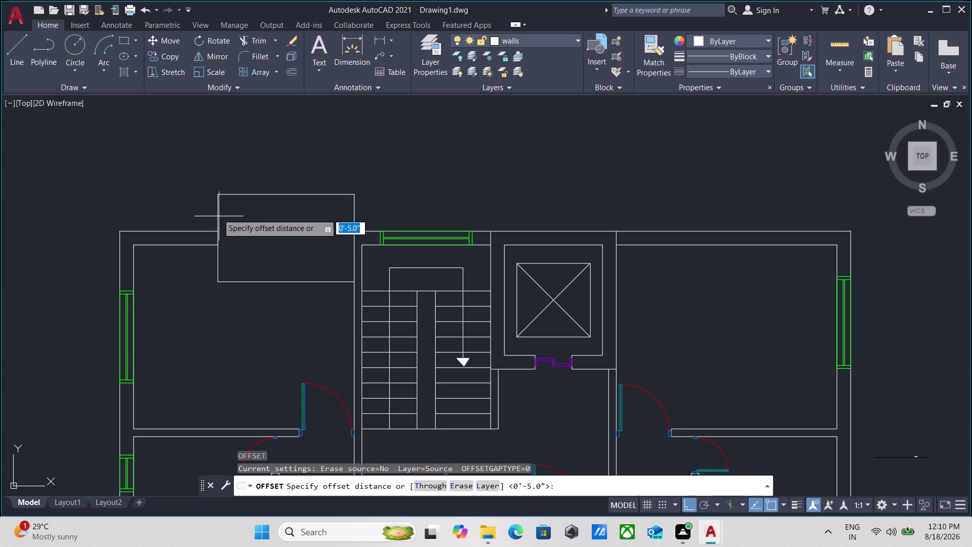
click(217, 210)
click(198, 216)
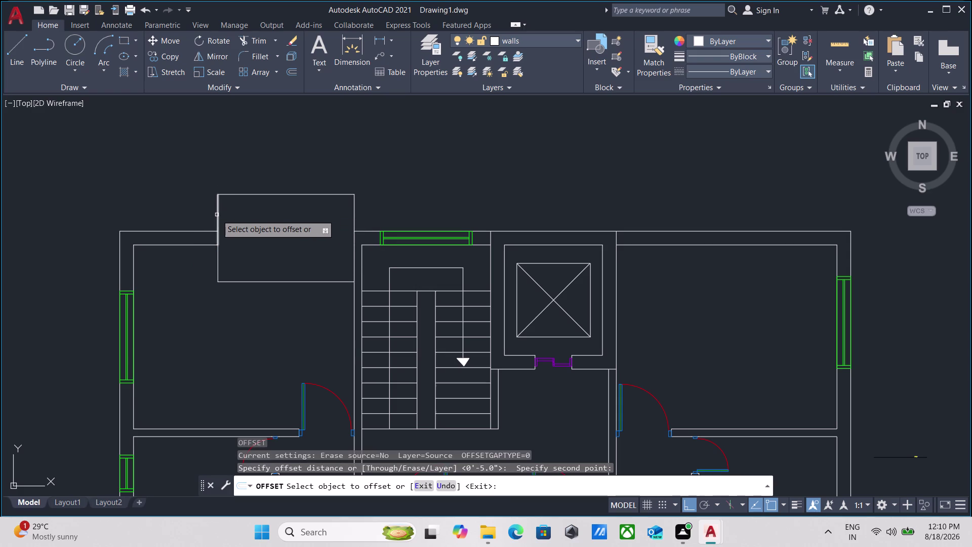
key(Escape)
scroll(up, 3)
drag(234, 222, 222, 214)
click(151, 183)
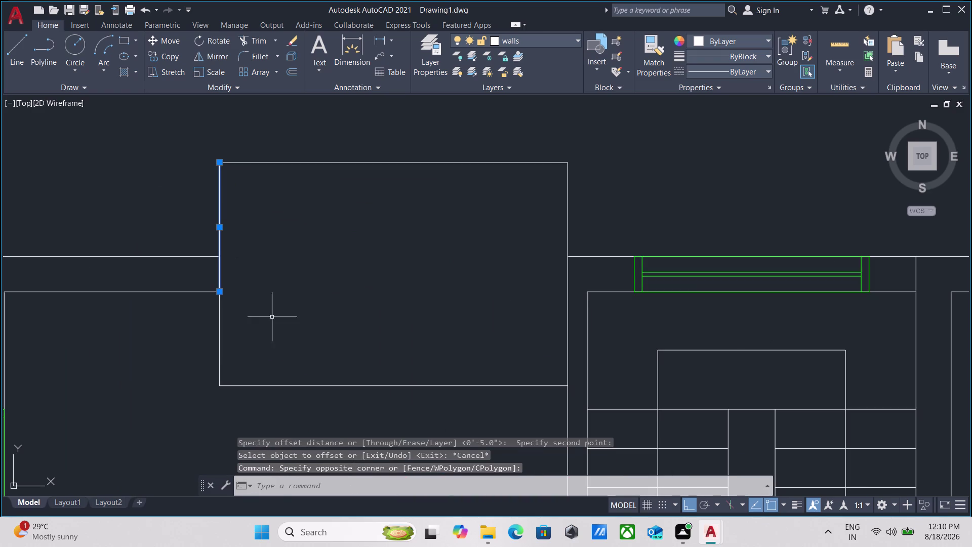
drag(281, 330, 270, 332)
click(174, 349)
drag(306, 137, 303, 143)
click(260, 217)
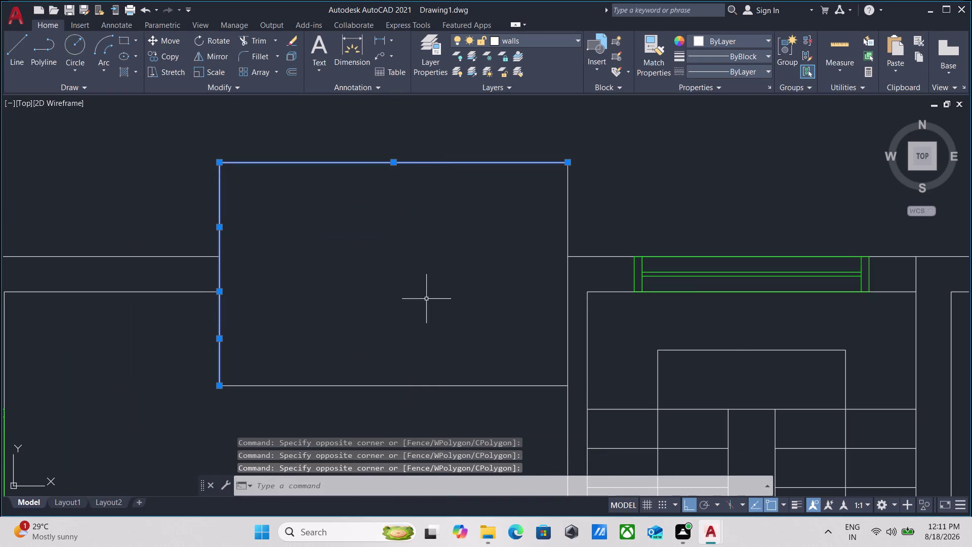
drag(420, 367, 414, 375)
click(387, 405)
drag(594, 190, 579, 197)
click(476, 240)
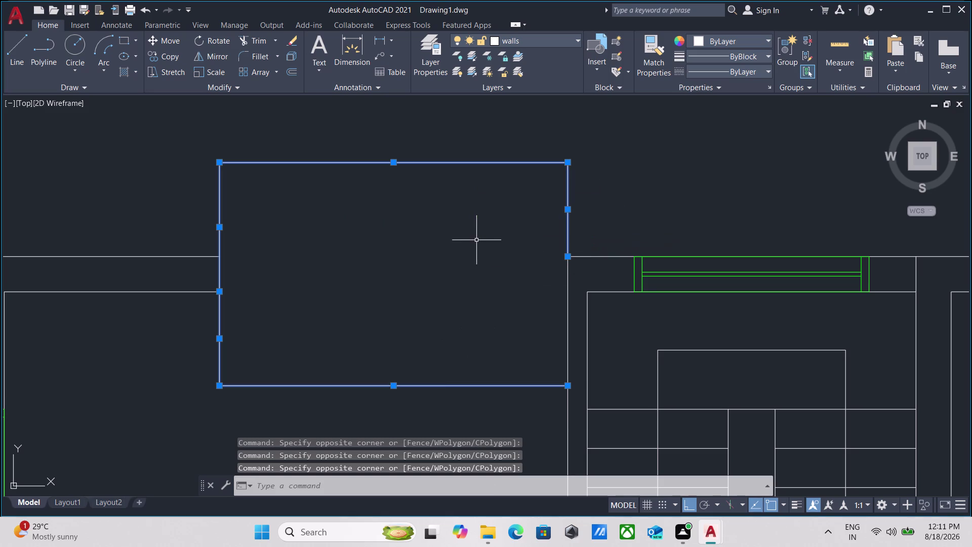
click(577, 295)
click(516, 295)
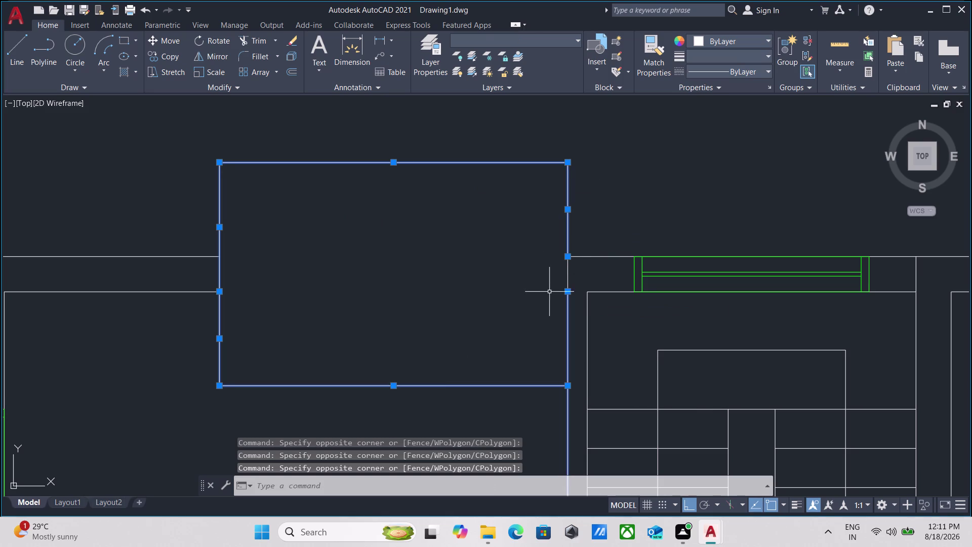
key(Escape)
scroll(up, 3)
scroll(down, 3)
middle_drag(404, 240, 421, 269)
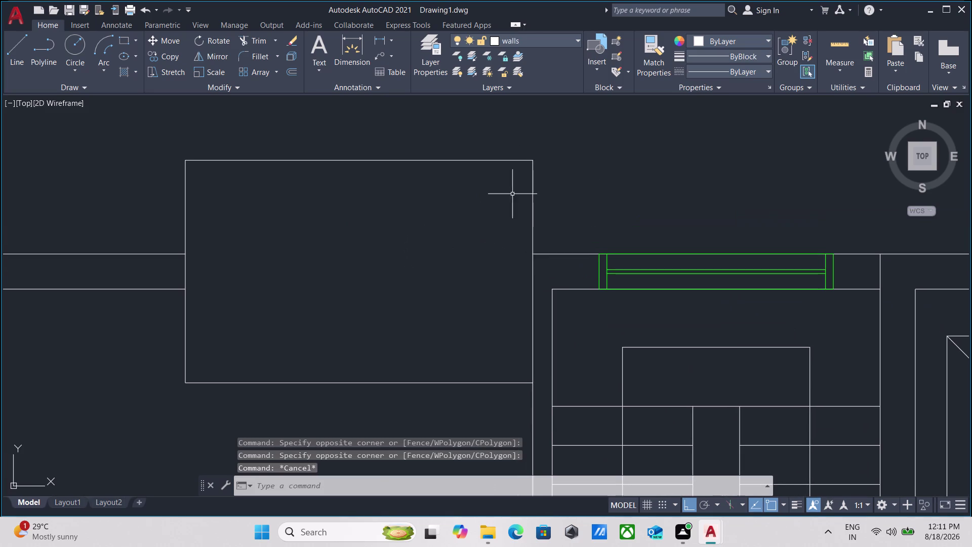
click(552, 196)
click(159, 150)
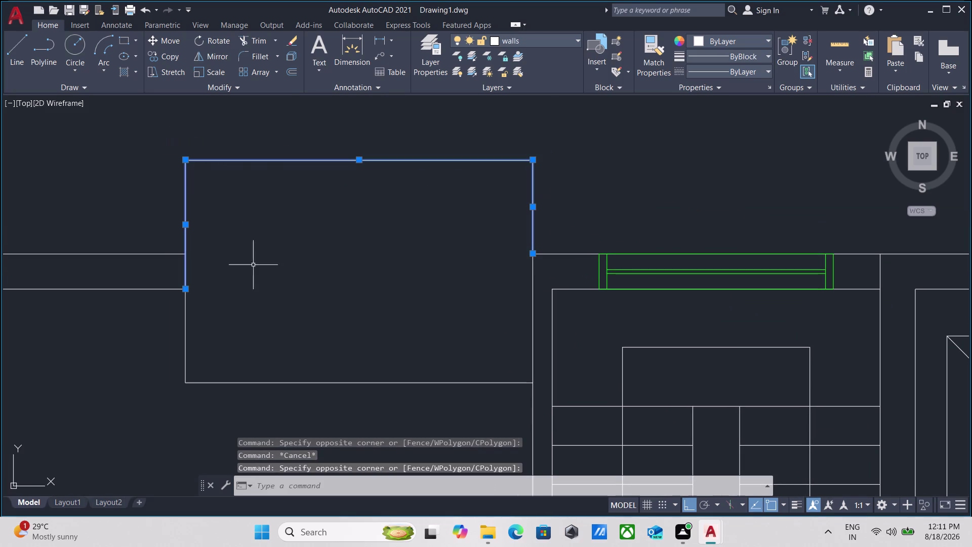
click(439, 400)
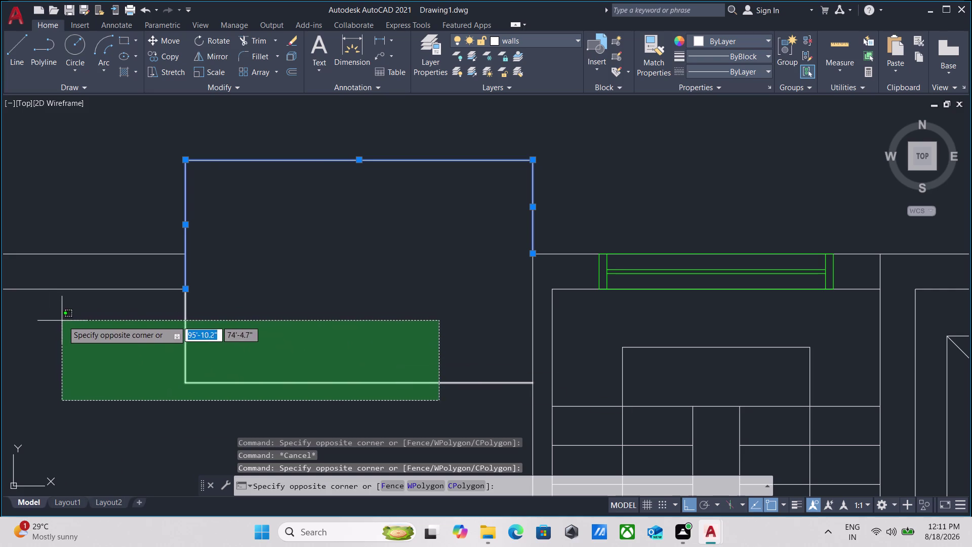
click(63, 321)
scroll(down, 3)
middle_drag(237, 311, 214, 319)
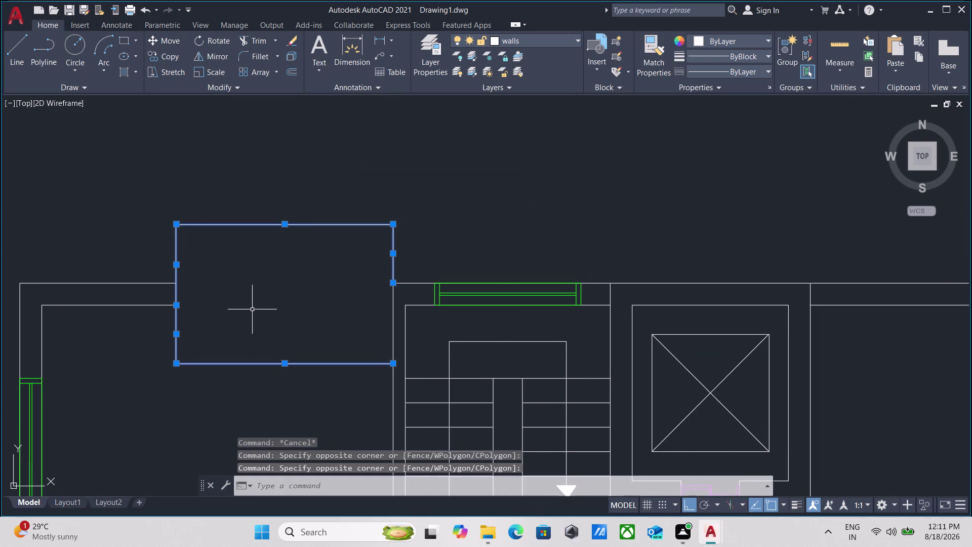
Join the balcony lines into a single polyline with JO.
text(jo)
key(Return)
drag(308, 265, 304, 259)
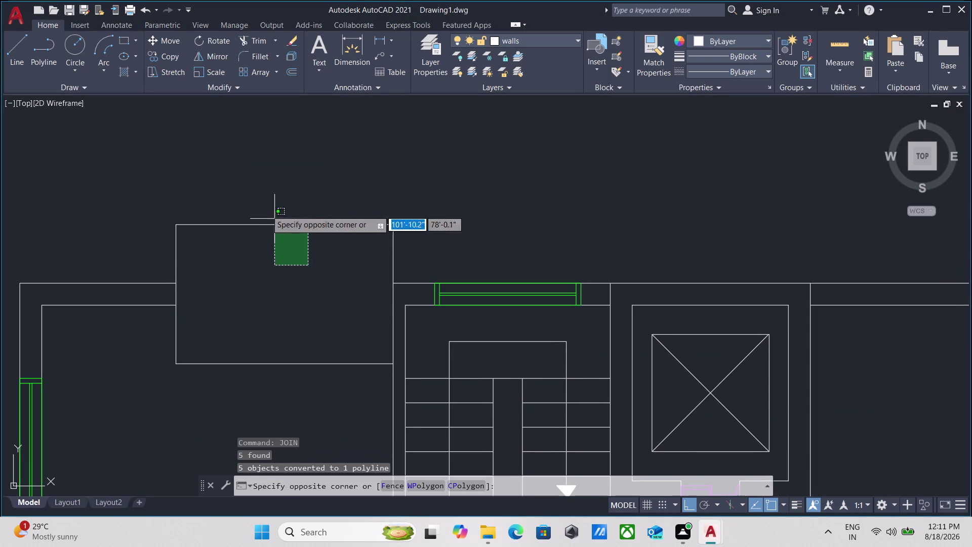
click(259, 201)
Offset the balcony outline 5" outward to create a parallel outline.
key(o)
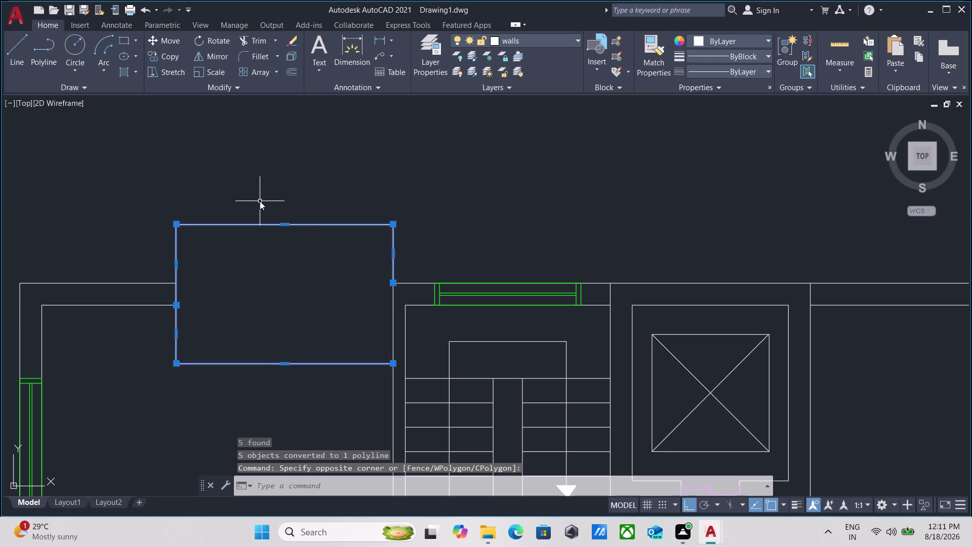
key(Return)
click(275, 221)
click(275, 198)
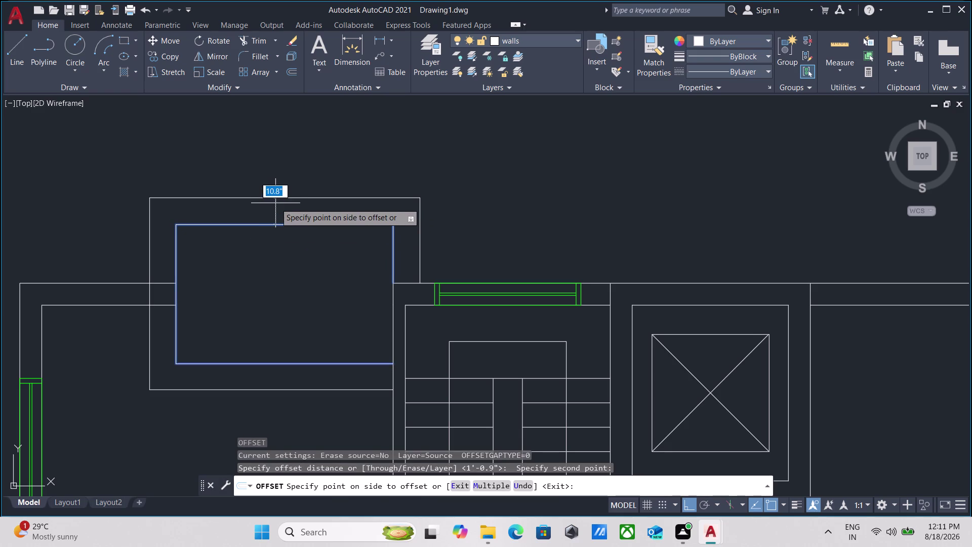
key(5)
key(Return)
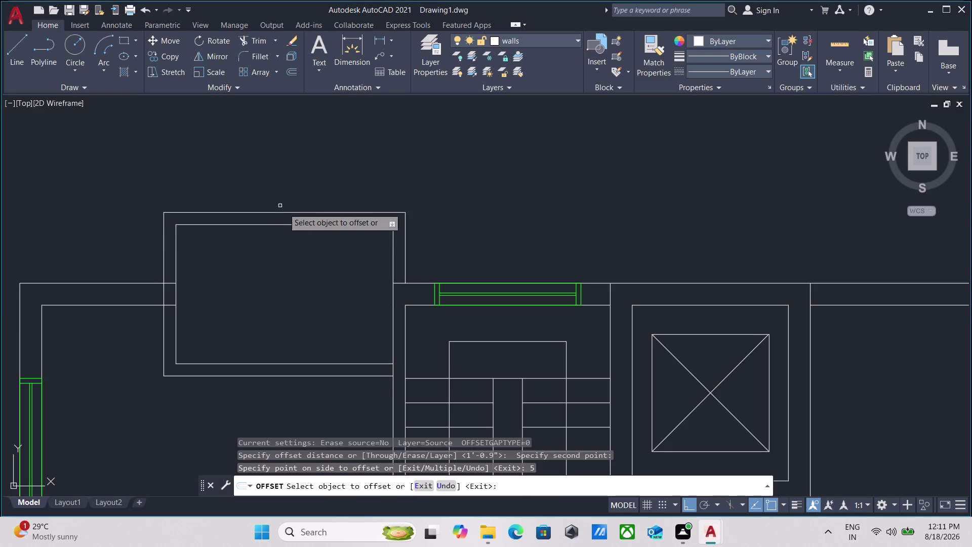
middle_drag(313, 287, 291, 235)
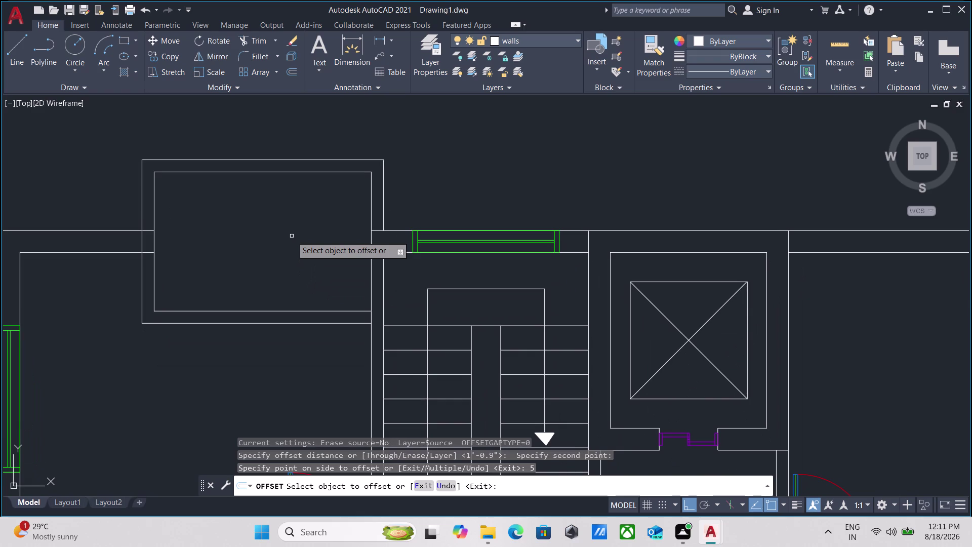
scroll(down, 3)
middle_drag(292, 238, 297, 257)
scroll(up, 3)
key(Escape)
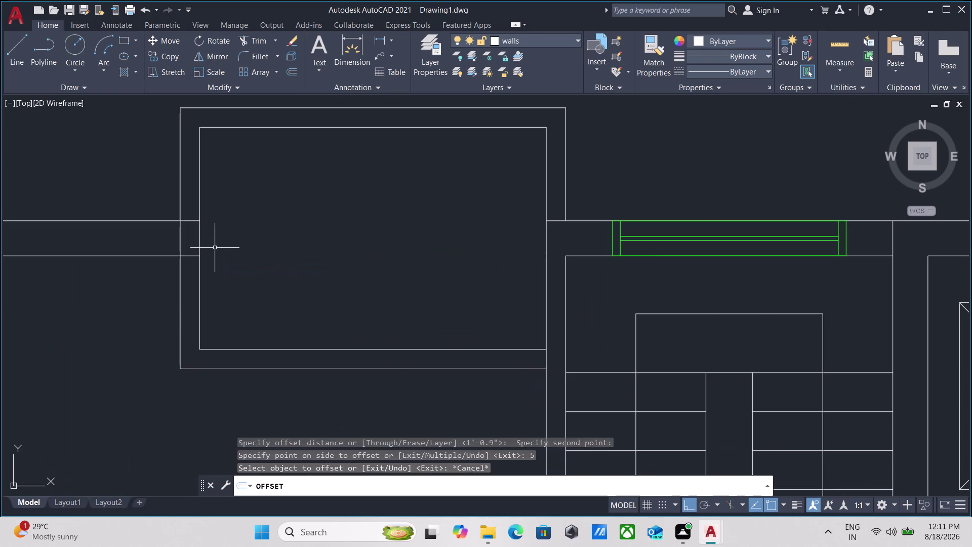
scroll(down, 3)
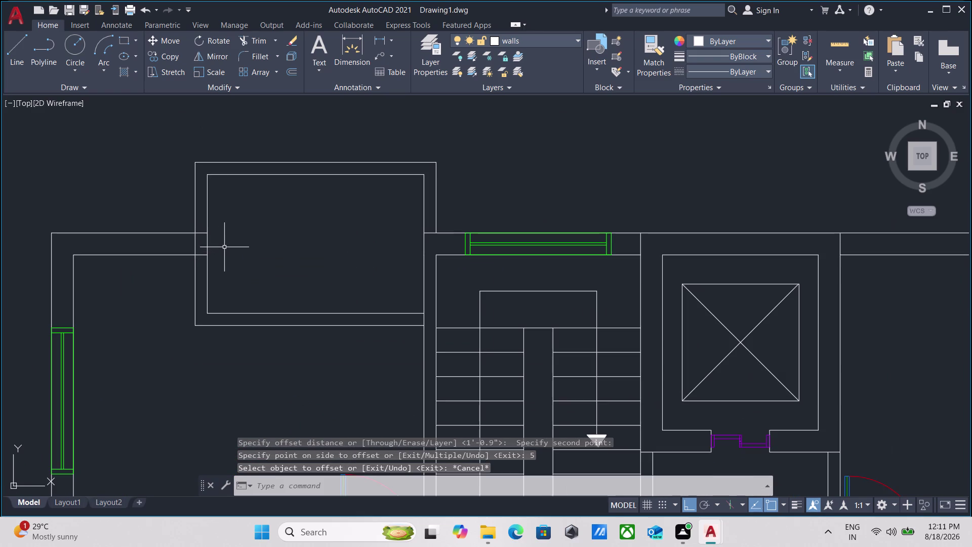
Cancel the active command and bring the whole apartment plan into view.
middle_drag(222, 277, 216, 292)
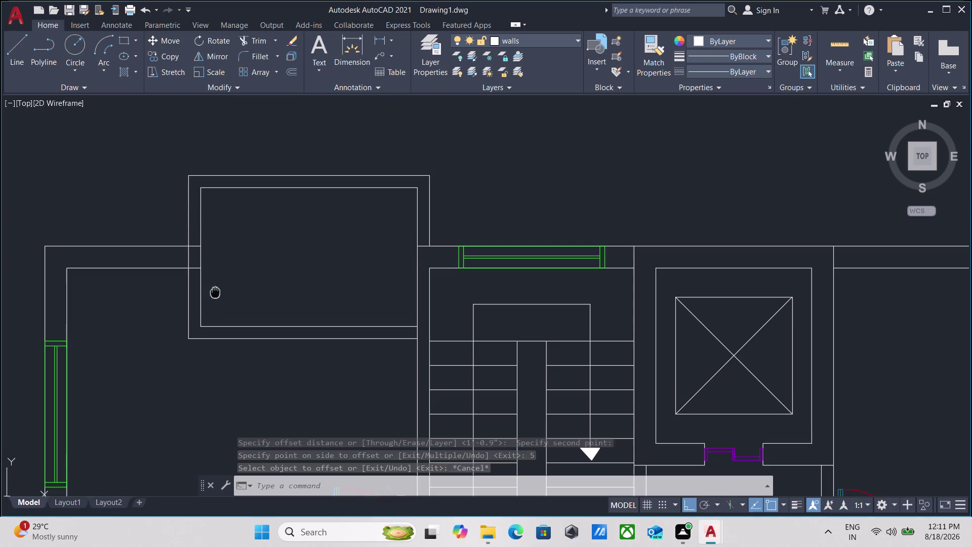
middle_drag(216, 292, 215, 294)
scroll(down, 3)
middle_click(220, 293)
key(Escape)
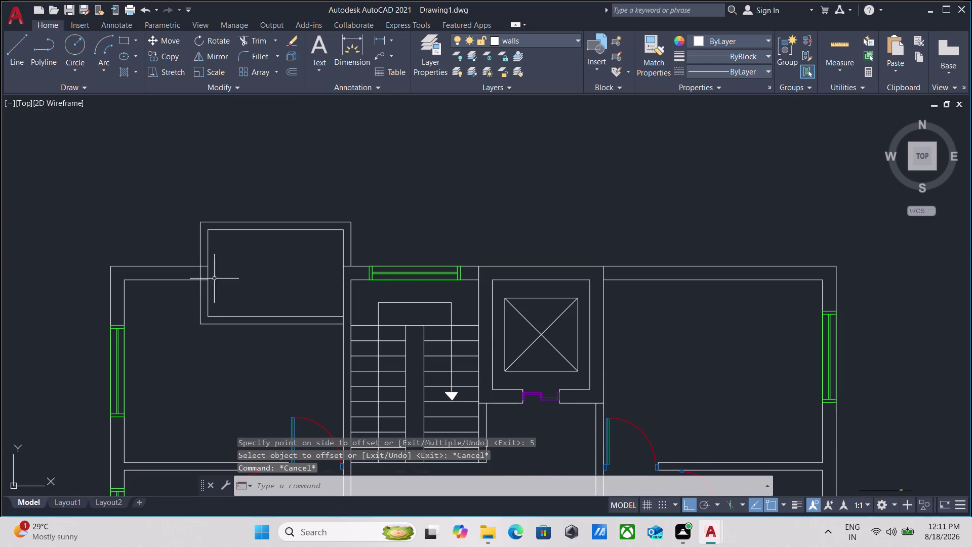
scroll(up, 3)
scroll(down, 3)
middle_drag(260, 271, 142, 205)
scroll(down, 3)
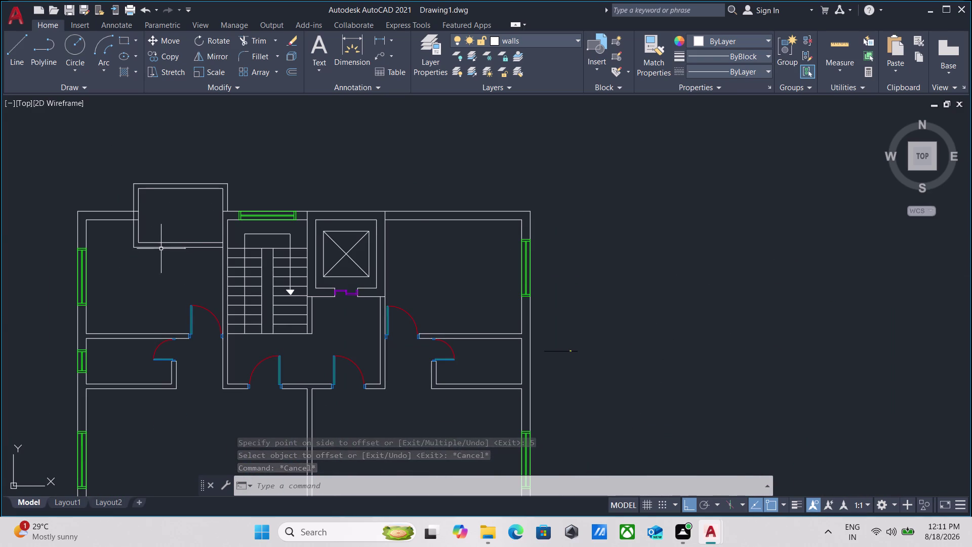
scroll(up, 3)
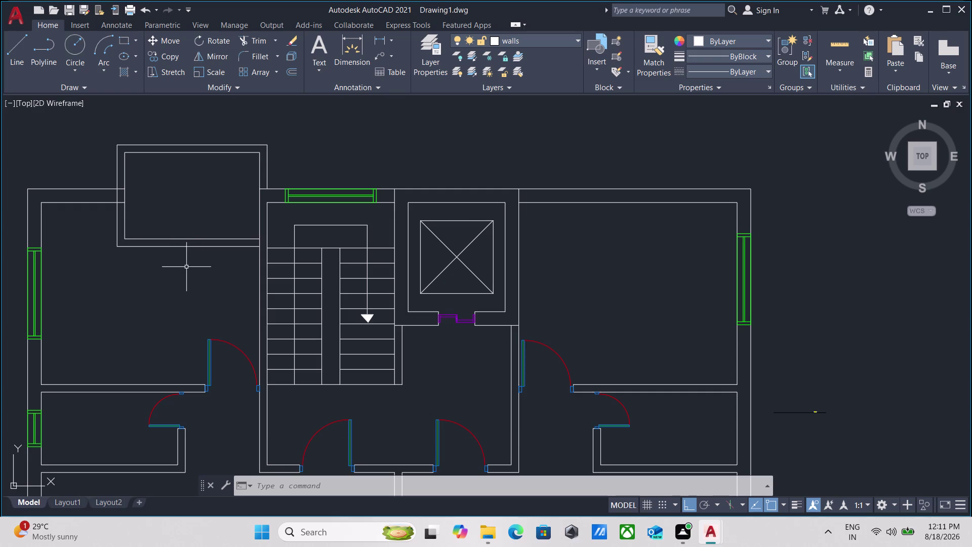
Window-select both balcony outlines and start MIRROR at the first axis point.
drag(188, 269, 177, 246)
click(162, 200)
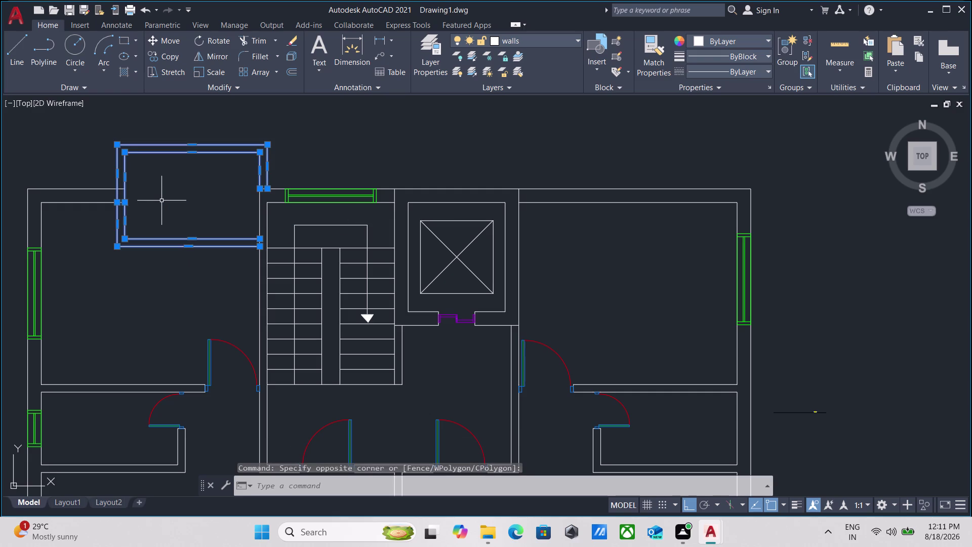
text(mi)
key(Return)
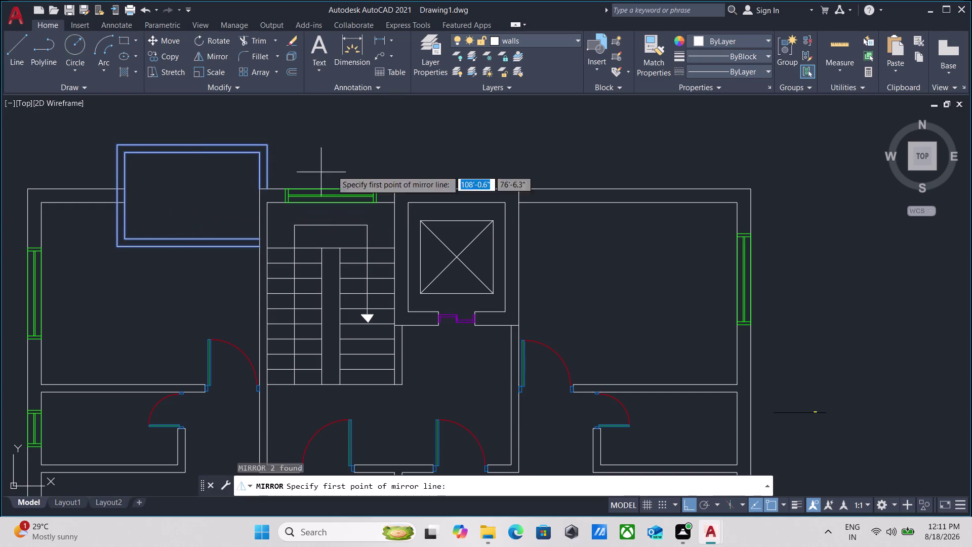
click(391, 187)
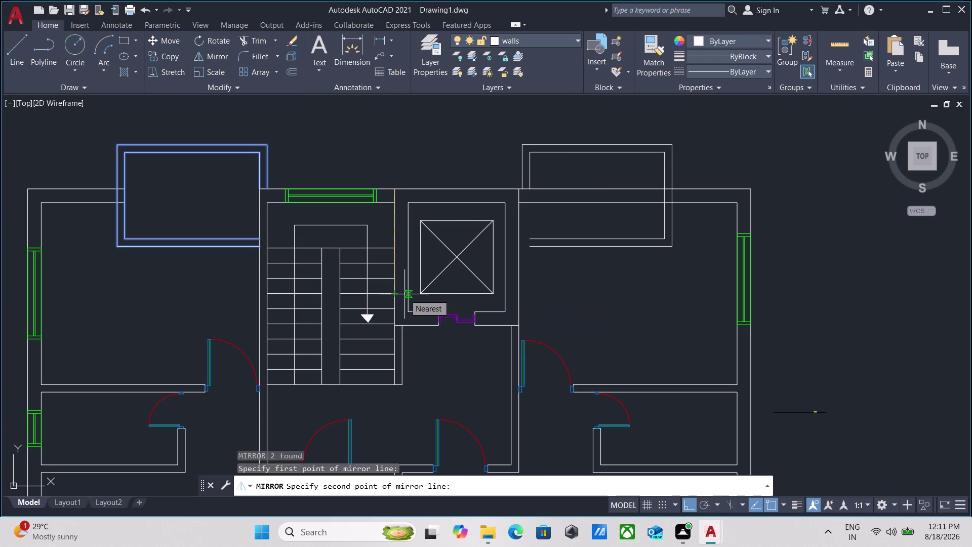
Cancel the skewed mirror copy after it previews with a slanted axis.
click(405, 294)
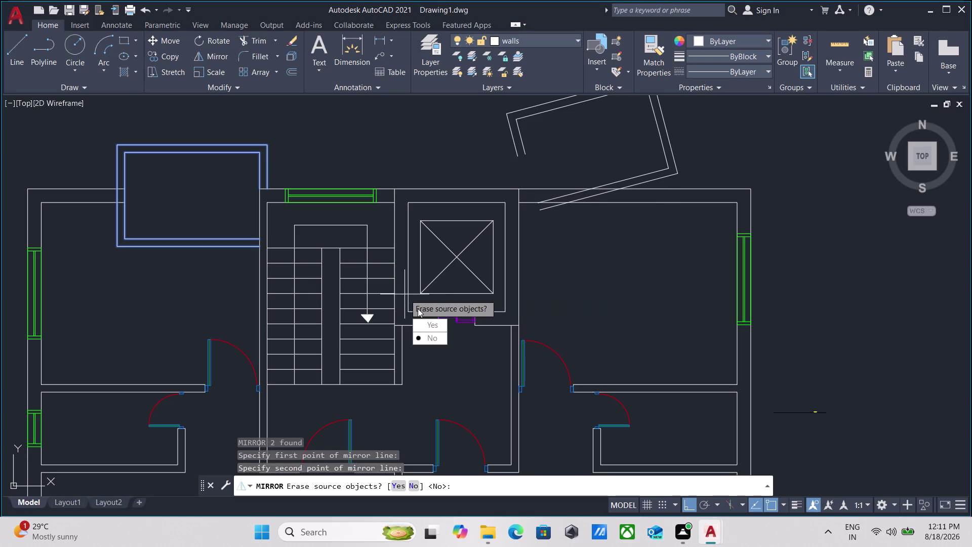
key(Escape)
key(Escape)
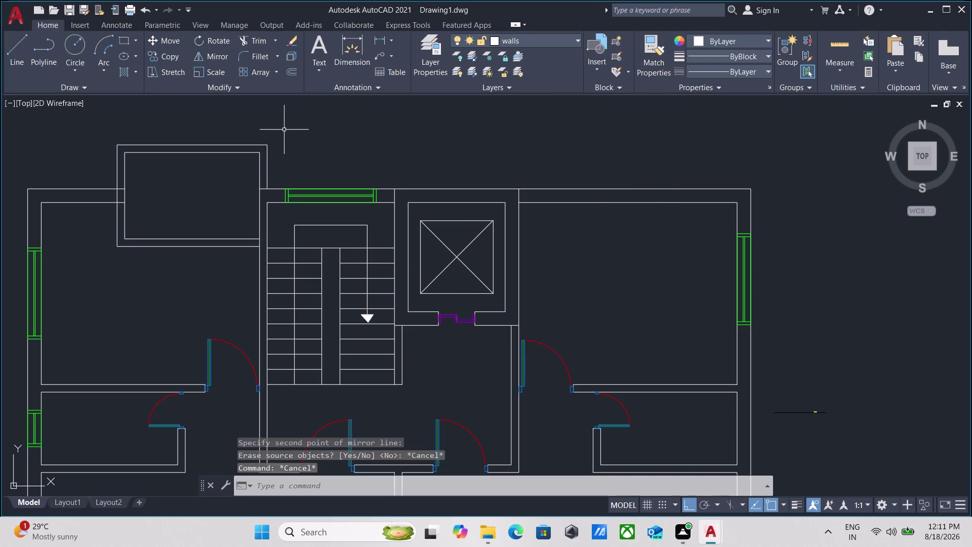
key(Escape)
scroll(up, 3)
middle_drag(189, 163, 203, 224)
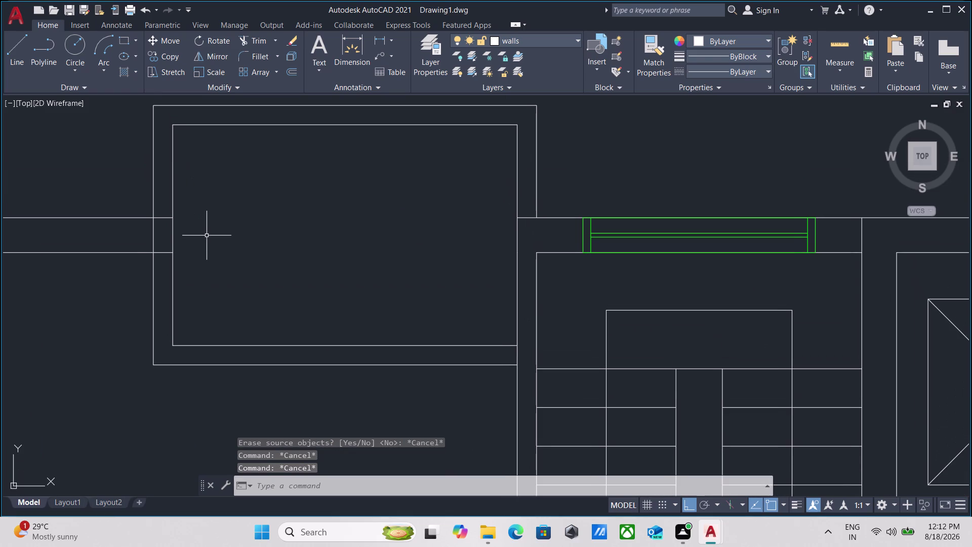
Trim the wall lines inside the left balcony using a fence selection.
text(tr)
key(Return)
scroll(up, 3)
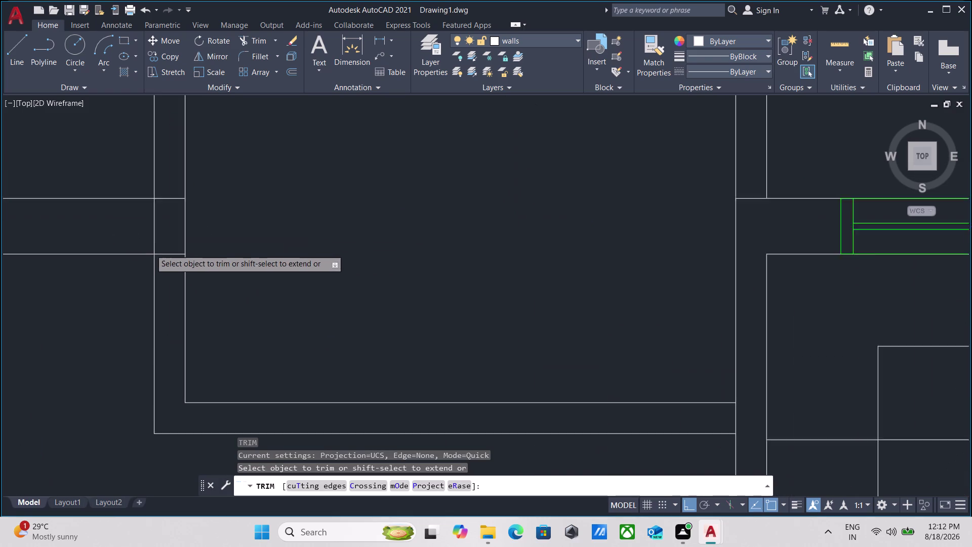
click(174, 265)
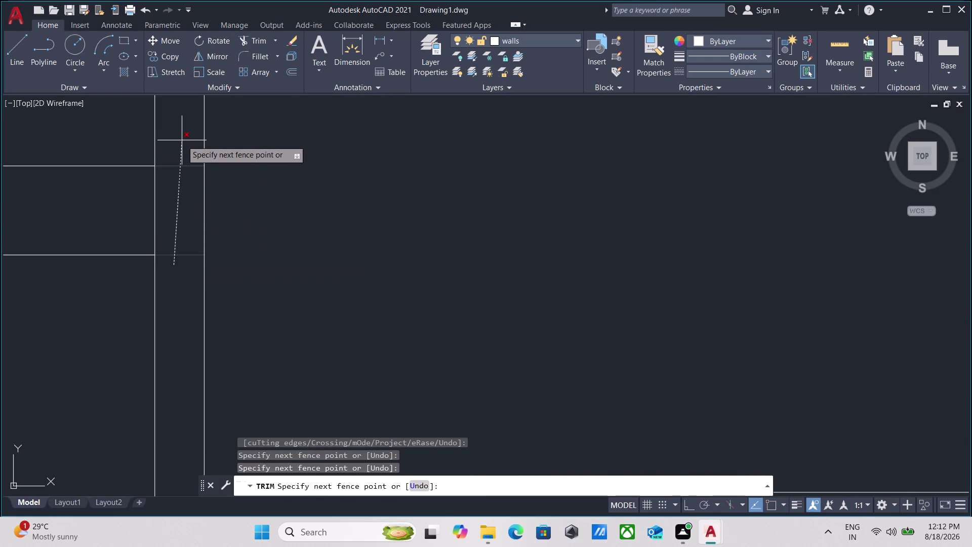
click(182, 140)
click(164, 187)
click(94, 193)
scroll(down, 3)
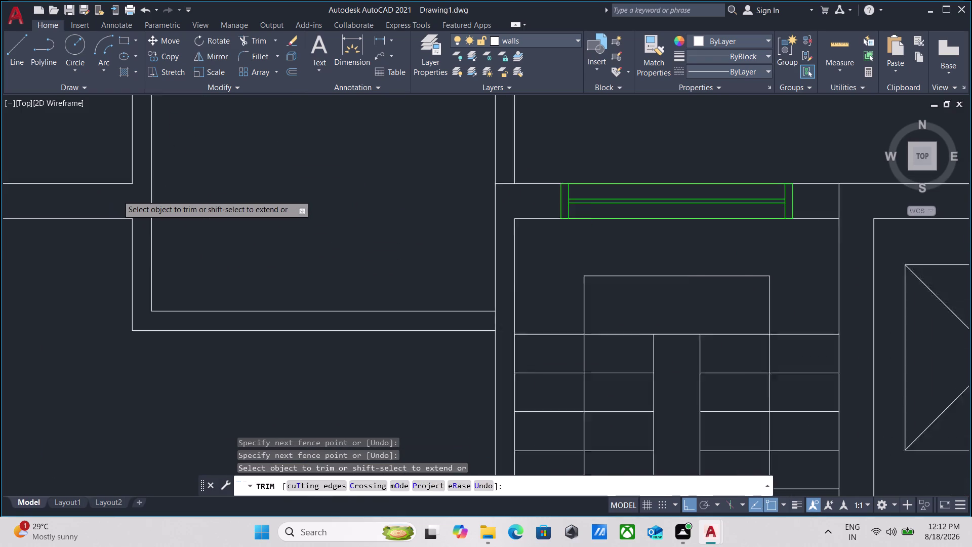
key(Escape)
scroll(down, 3)
middle_drag(178, 192, 196, 238)
Window-select both balcony outlines near the stair core.
drag(199, 227, 194, 213)
click(145, 145)
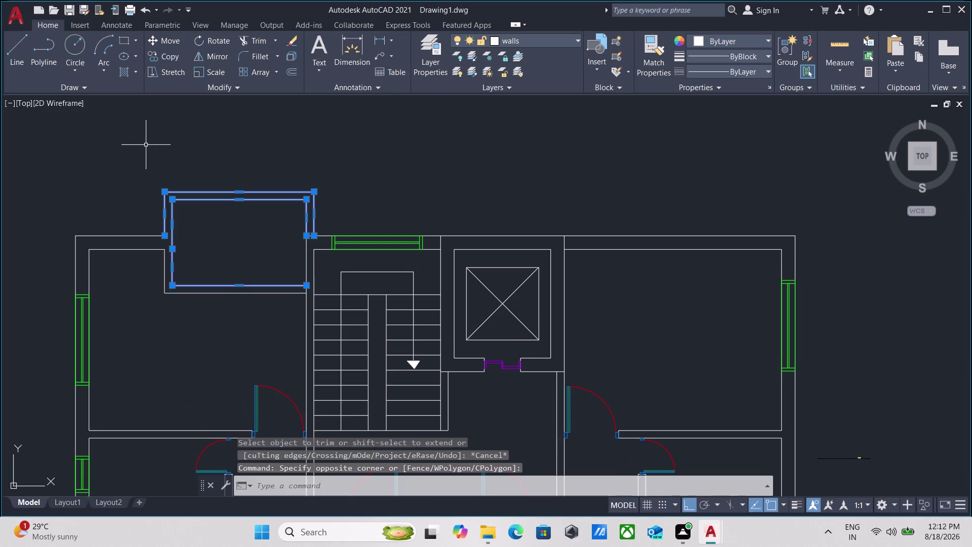
drag(213, 310, 212, 305)
click(202, 283)
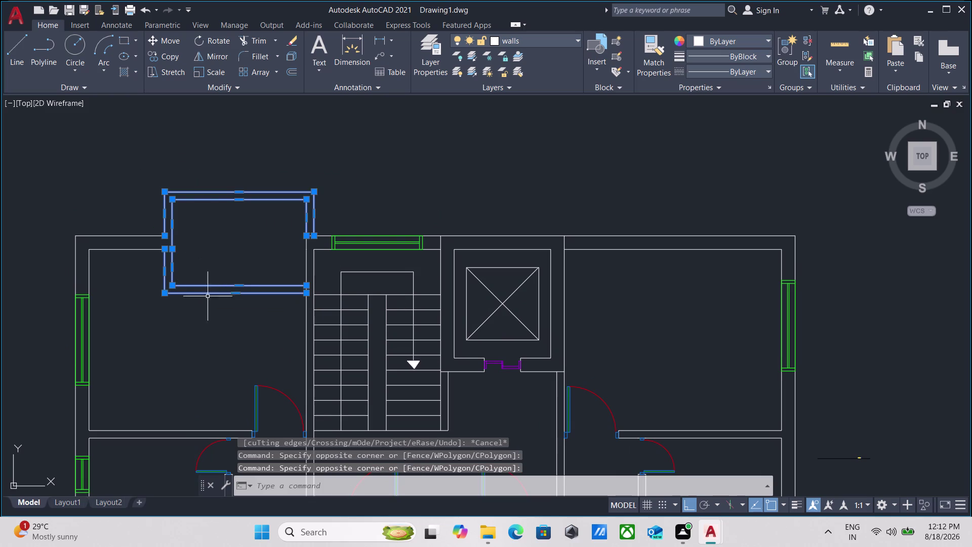
scroll(up, 3)
middle_drag(266, 256, 221, 290)
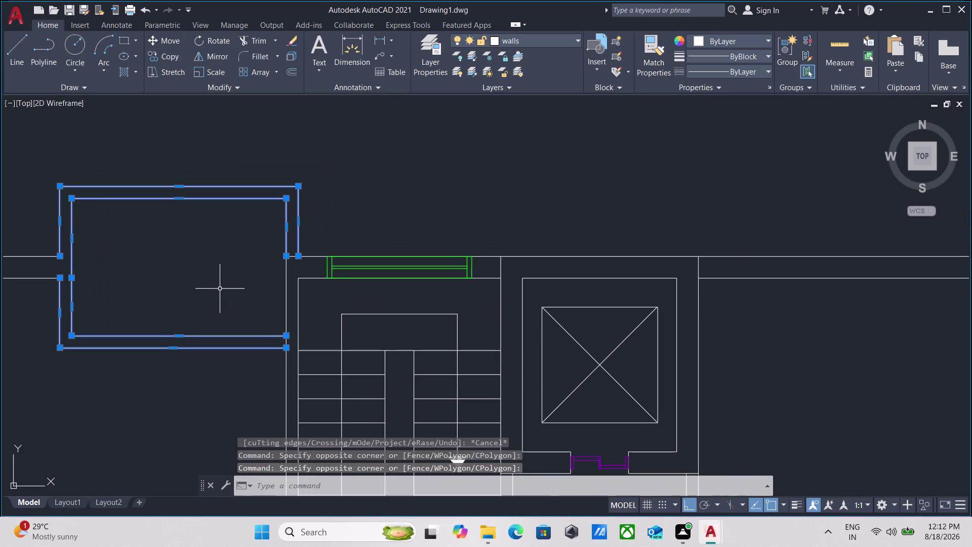
Mirror the balcony across a vertical axis at the stair core.
text(mi)
key(Return)
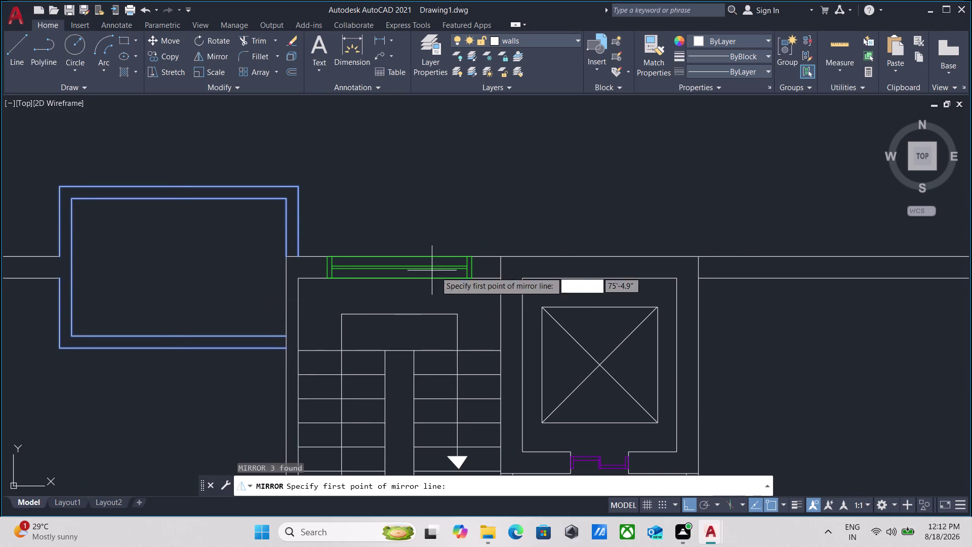
click(498, 259)
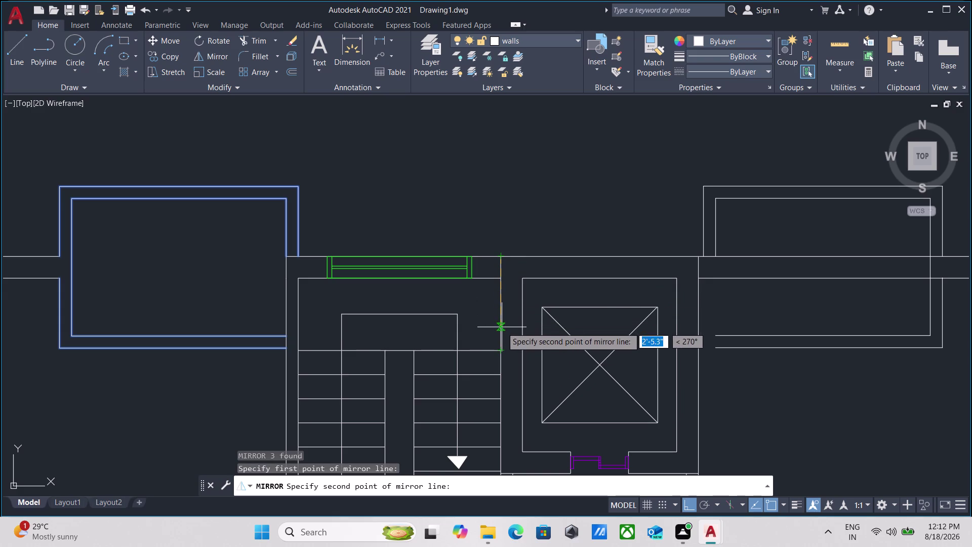
click(502, 327)
drag(531, 372, 502, 327)
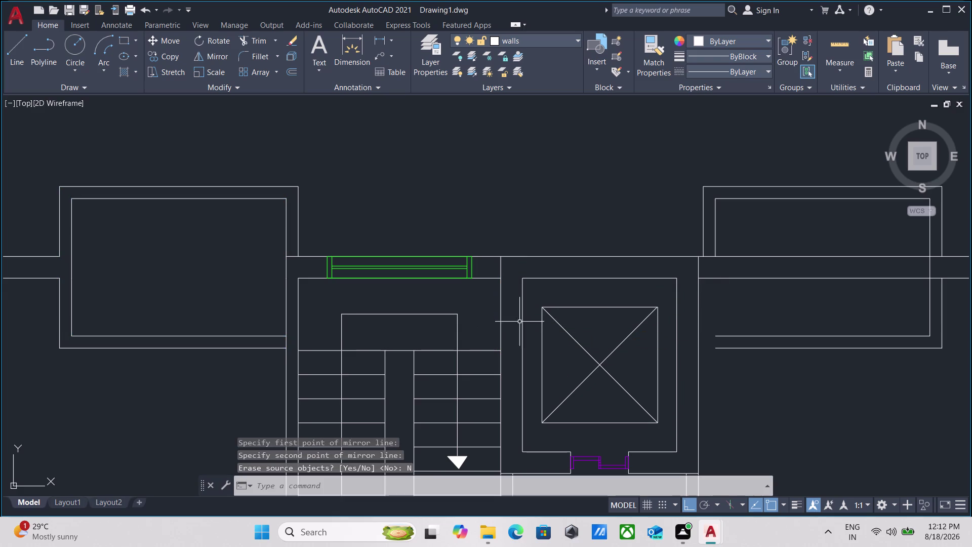
Select the mirrored balcony lines above the right-hand unit.
middle_drag(771, 224, 678, 257)
click(677, 258)
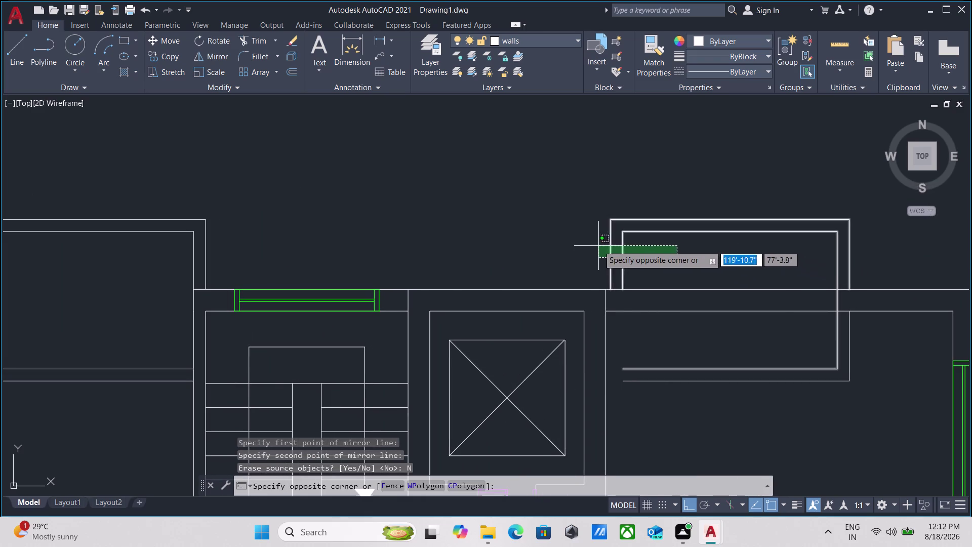
click(598, 246)
middle_drag(682, 264, 658, 271)
drag(858, 409, 846, 404)
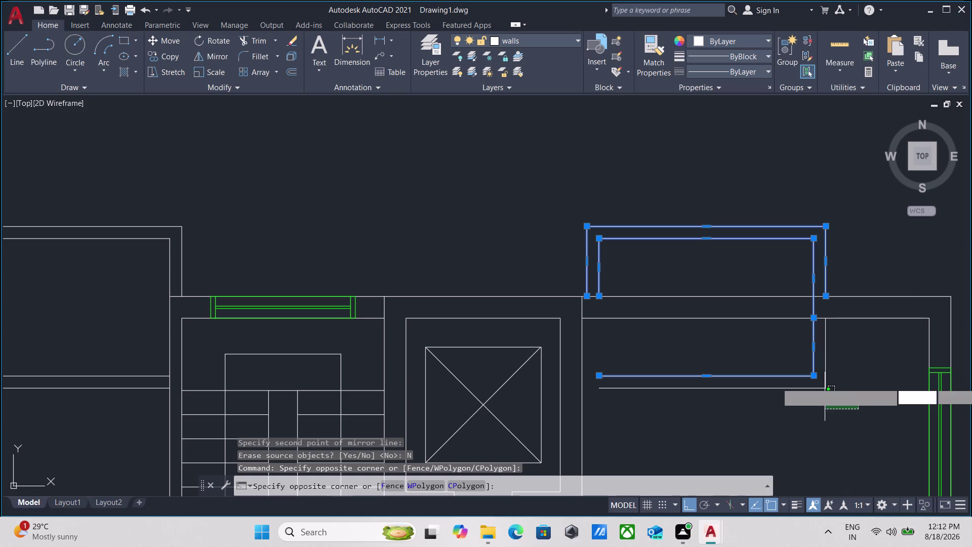
click(711, 352)
scroll(down, 3)
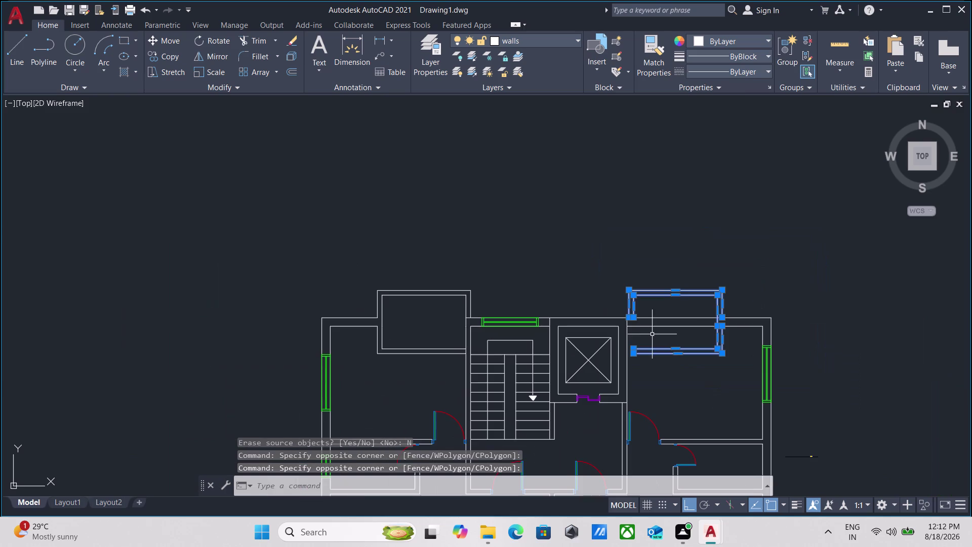
scroll(up, 3)
middle_drag(695, 252, 579, 230)
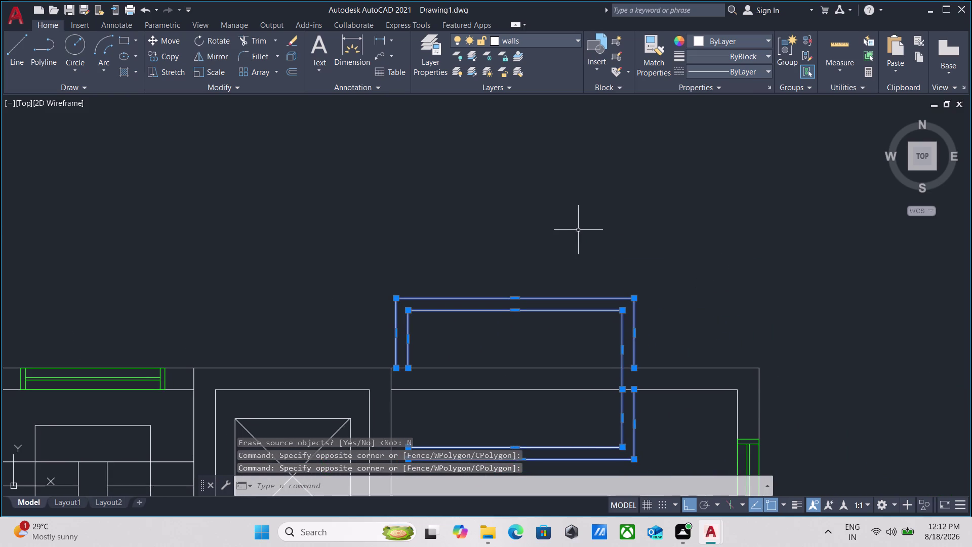
Move the mirrored balcony from its corner onto the right unit's top wall line.
key(m)
key(Return)
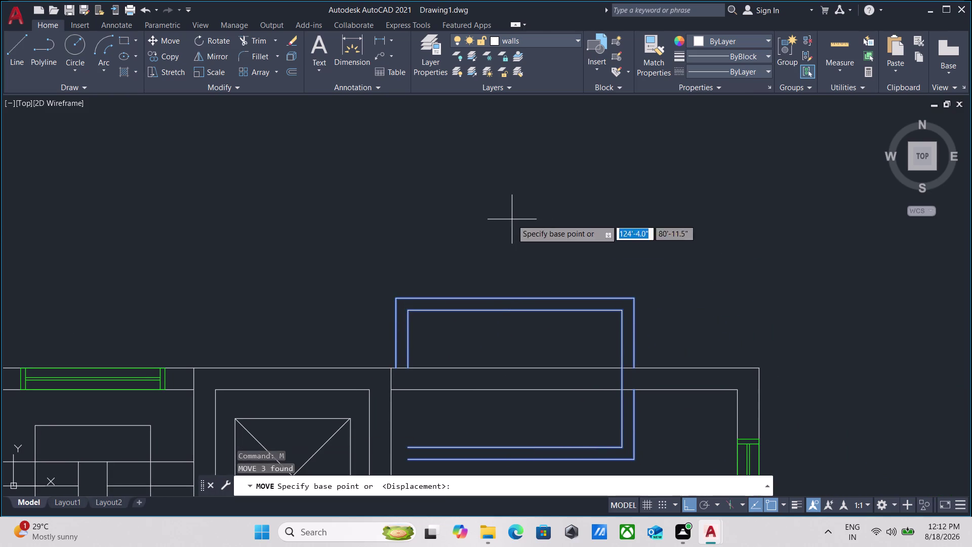
scroll(up, 3)
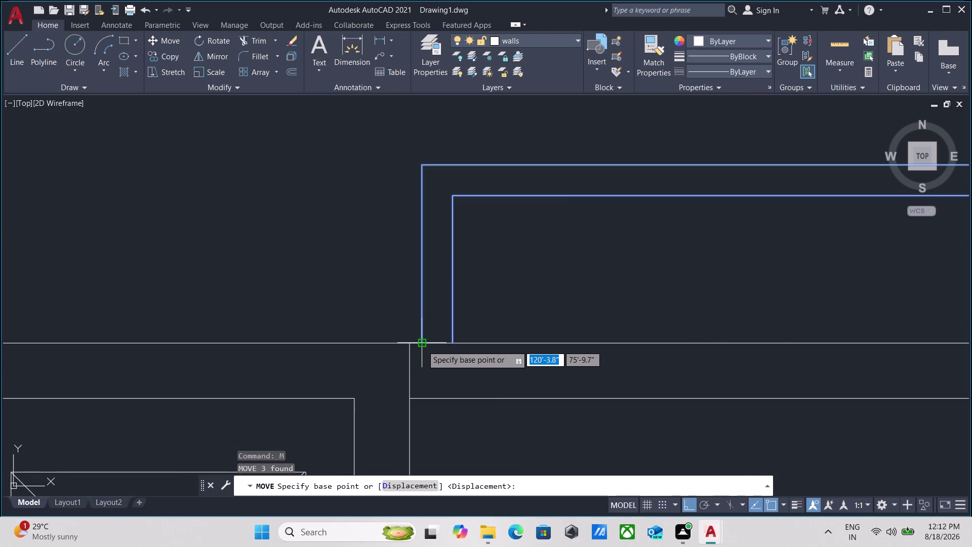
click(422, 345)
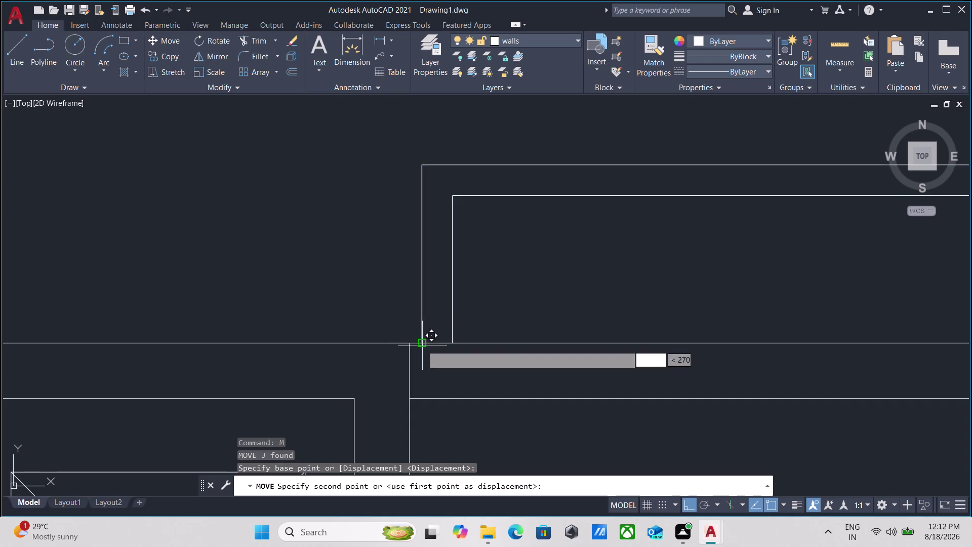
click(409, 345)
scroll(down, 3)
scroll(down, 3)
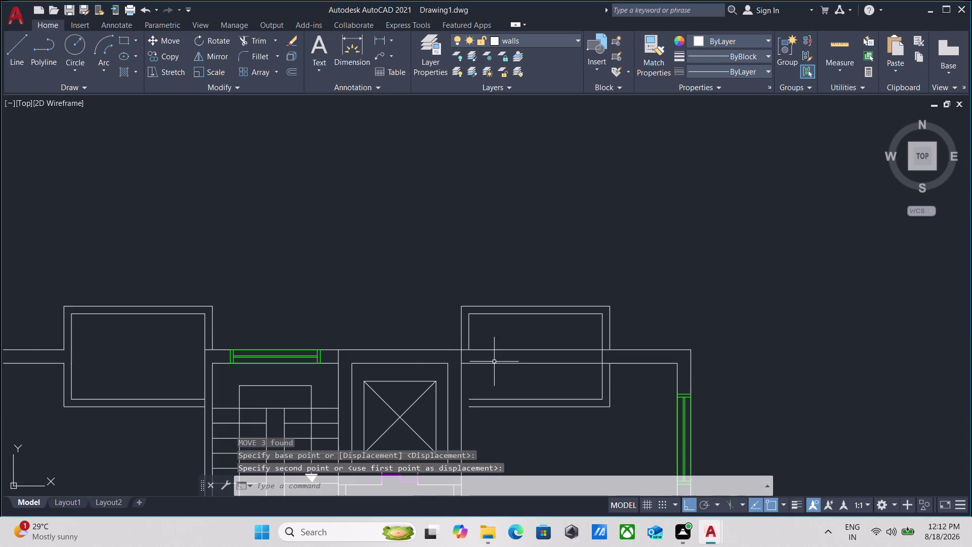
middle_drag(496, 385, 491, 356)
middle_drag(475, 362, 465, 362)
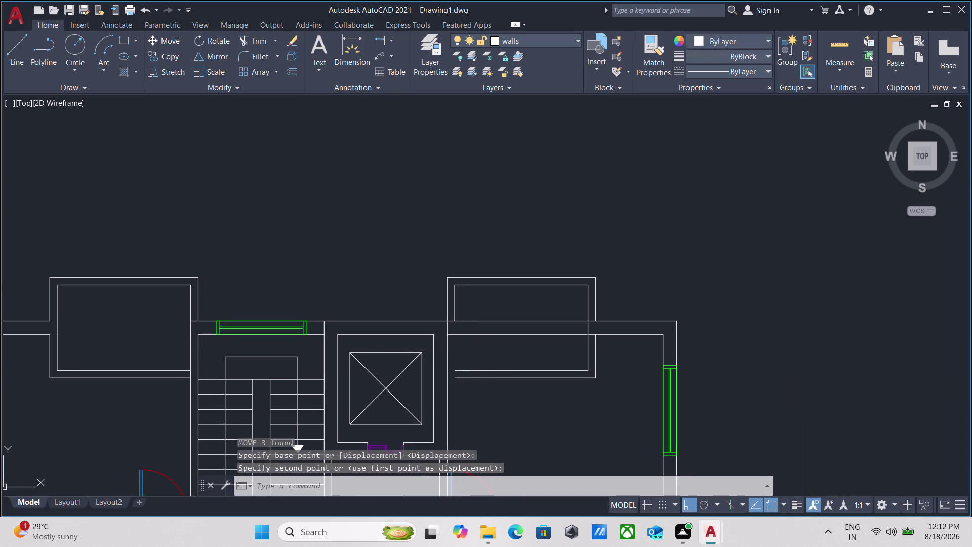
text(e)
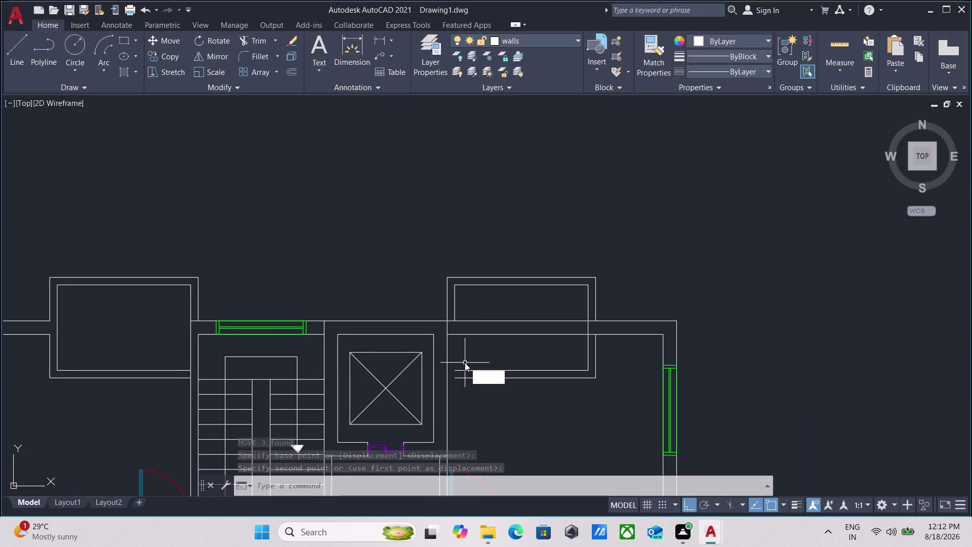
text(x)
key(Return)
Try extending the moved balcony's lines toward the wall, then cancel.
click(469, 370)
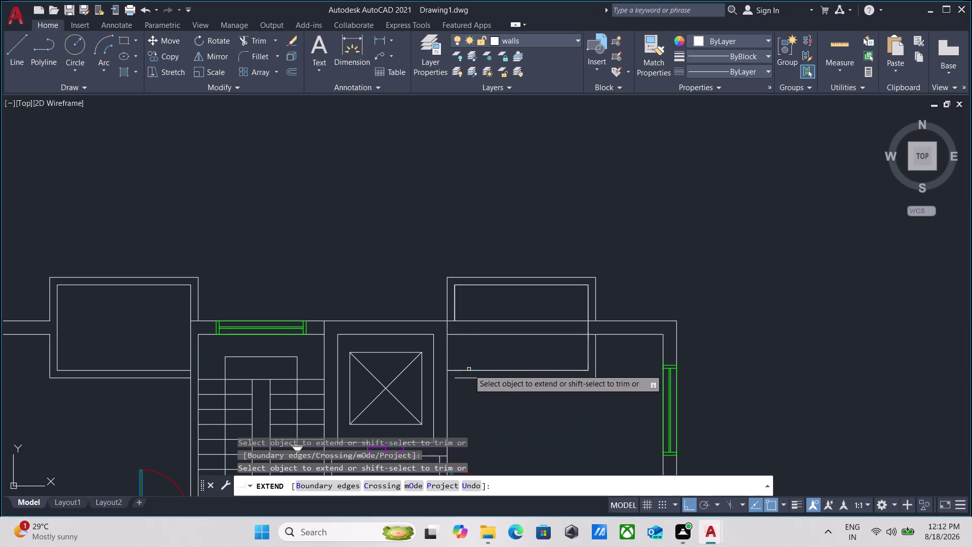
click(471, 380)
key(Escape)
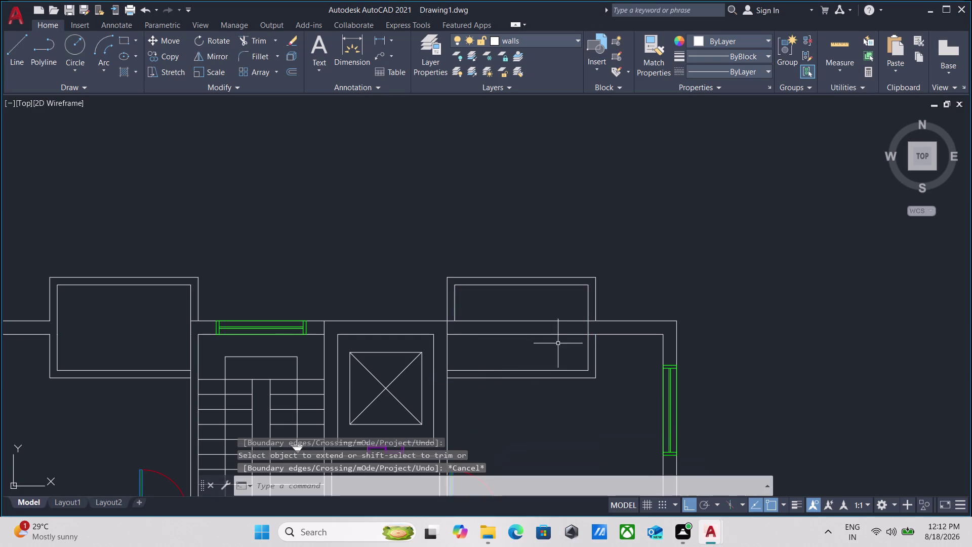
scroll(up, 3)
middle_drag(616, 313, 554, 331)
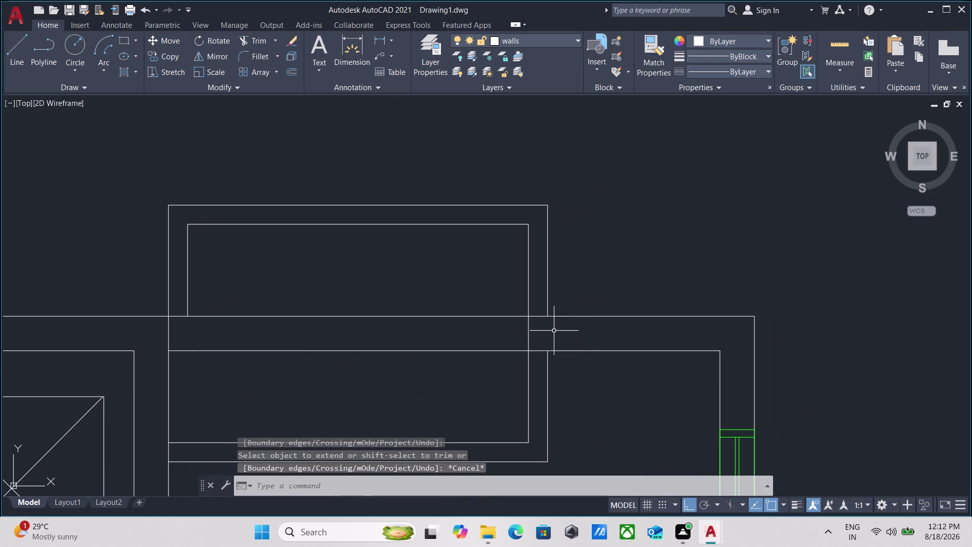
Attempt a fence trim across the balcony's right corner lines, then cancel it.
text(tr)
key(Return)
click(550, 328)
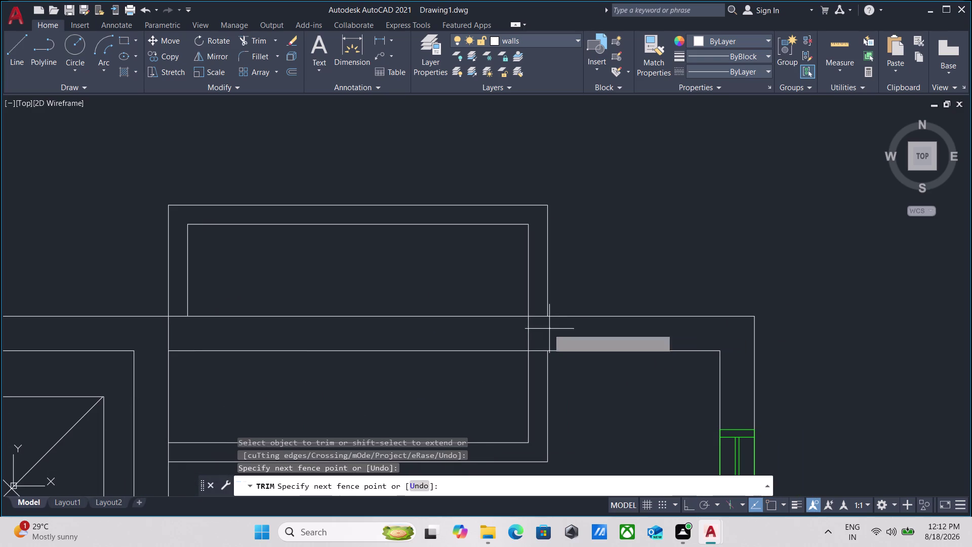
click(511, 332)
key(Escape)
middle_drag(512, 332, 490, 343)
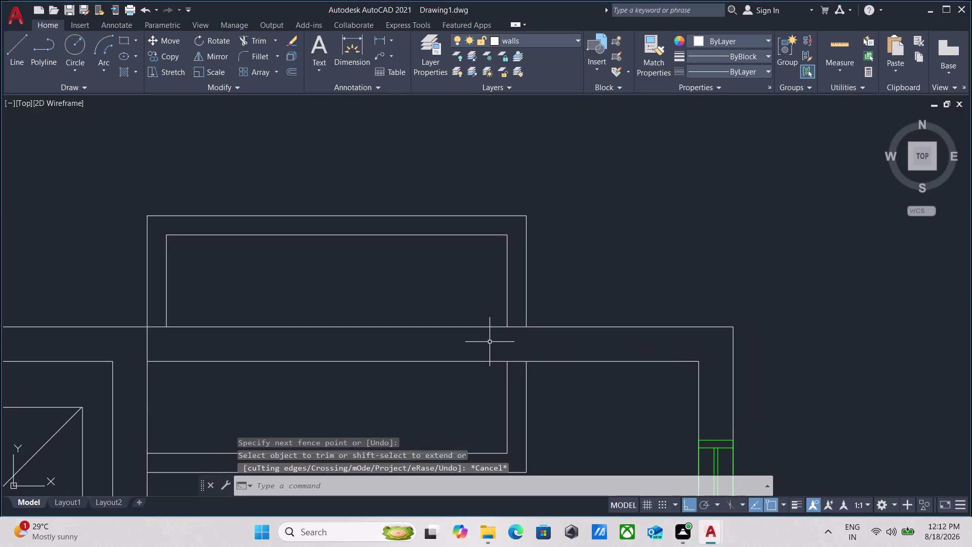
Extend the balcony's side line to the right apartment's wall with EX.
key(e)
key(x)
key(Return)
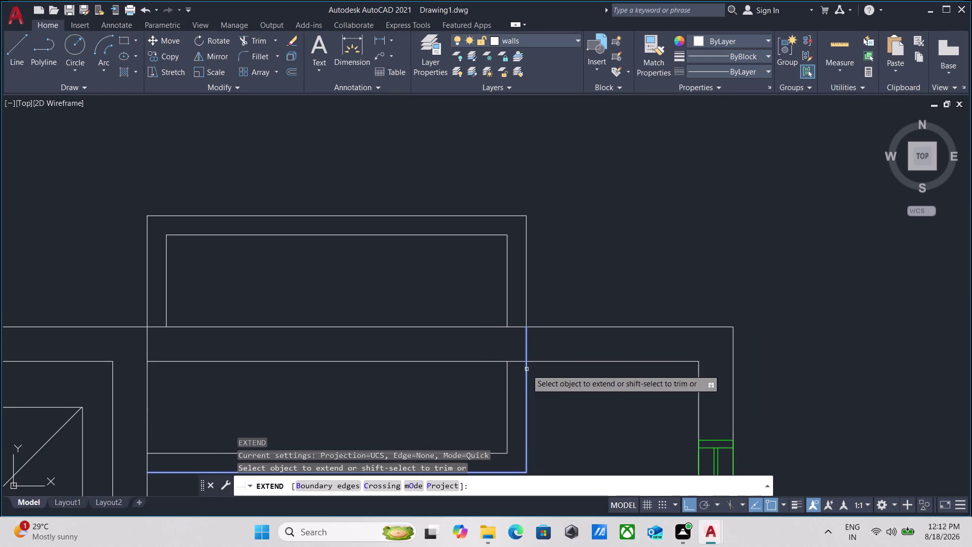
click(526, 369)
scroll(down, 3)
middle_drag(437, 315, 456, 308)
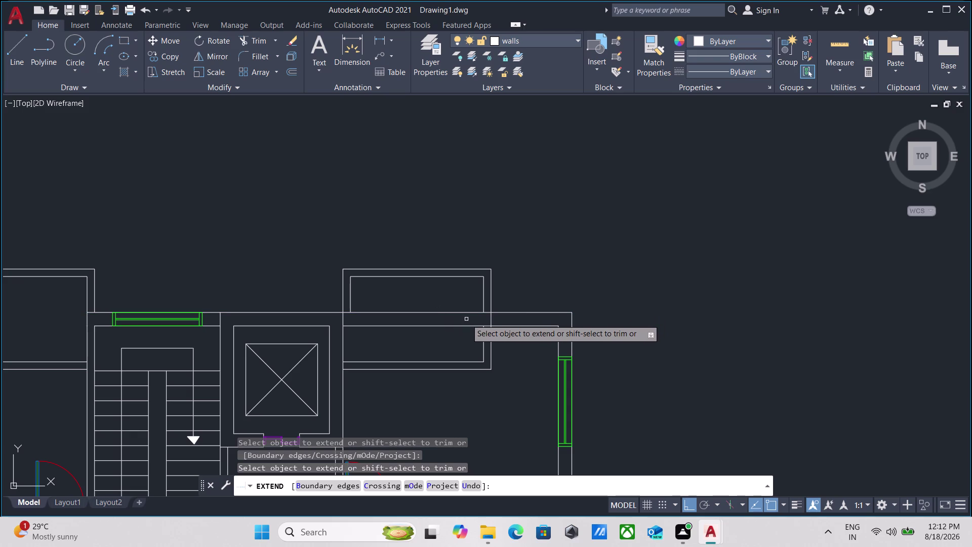
middle_drag(439, 342, 438, 344)
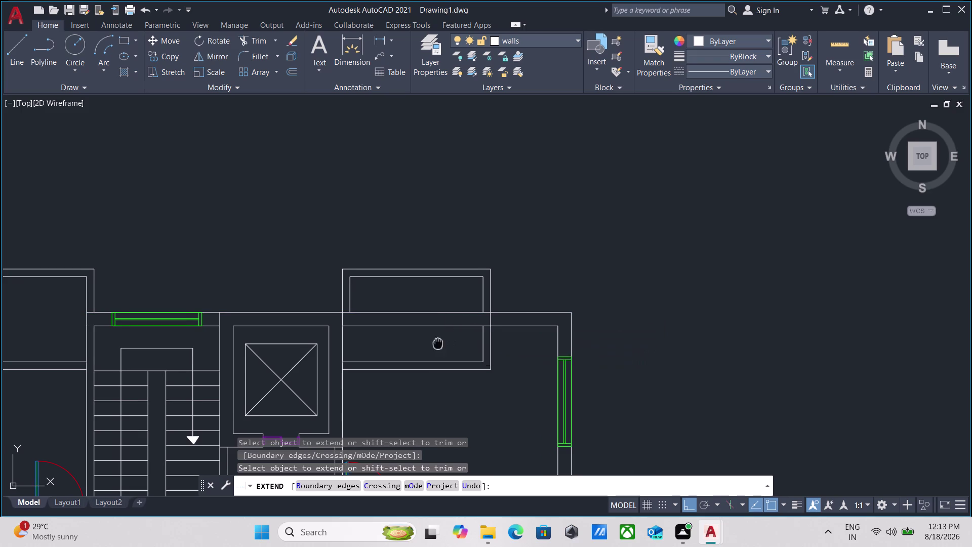
middle_drag(438, 344, 439, 348)
key(Escape)
middle_drag(427, 343, 427, 352)
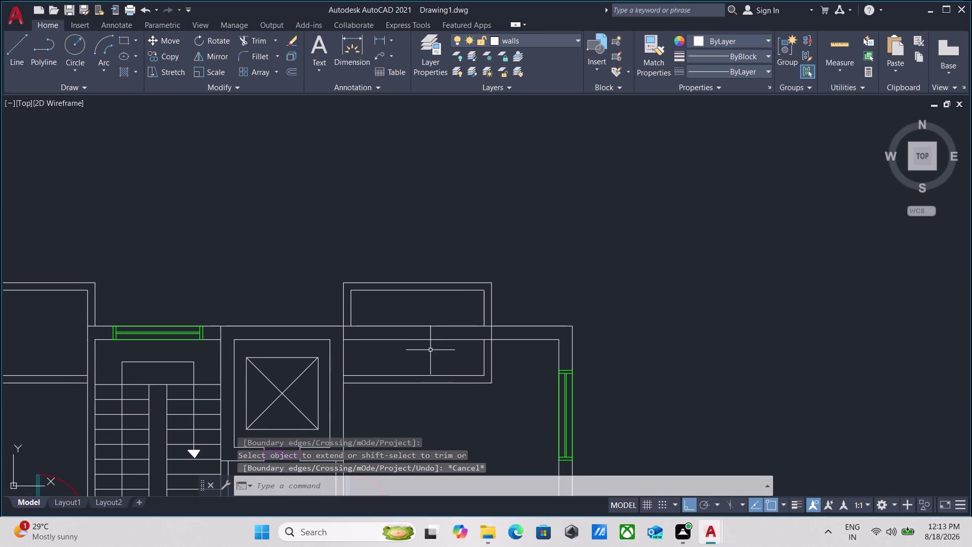
scroll(down, 3)
middle_drag(394, 364, 402, 365)
scroll(up, 3)
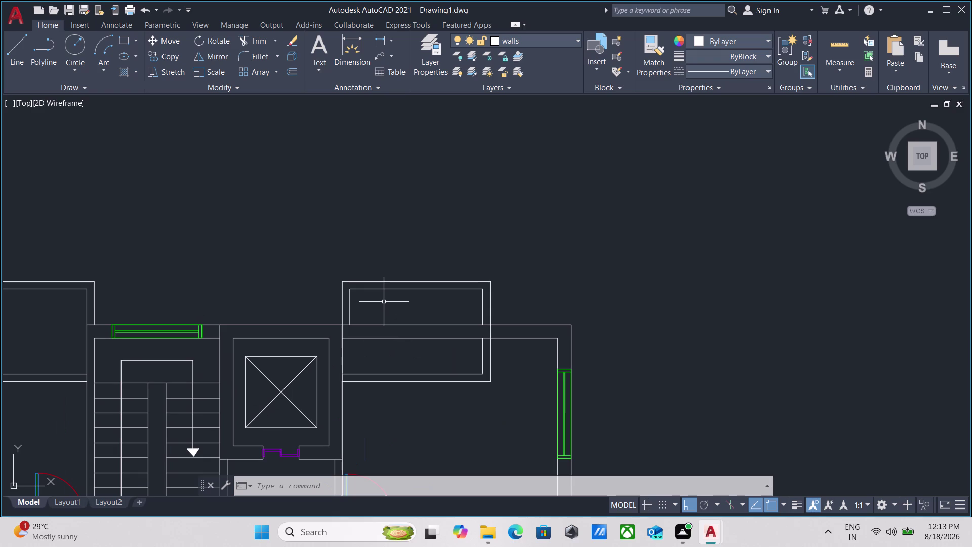
Window-select the four balcony outline lines and make them an unnamed group.
drag(388, 305, 379, 289)
click(355, 259)
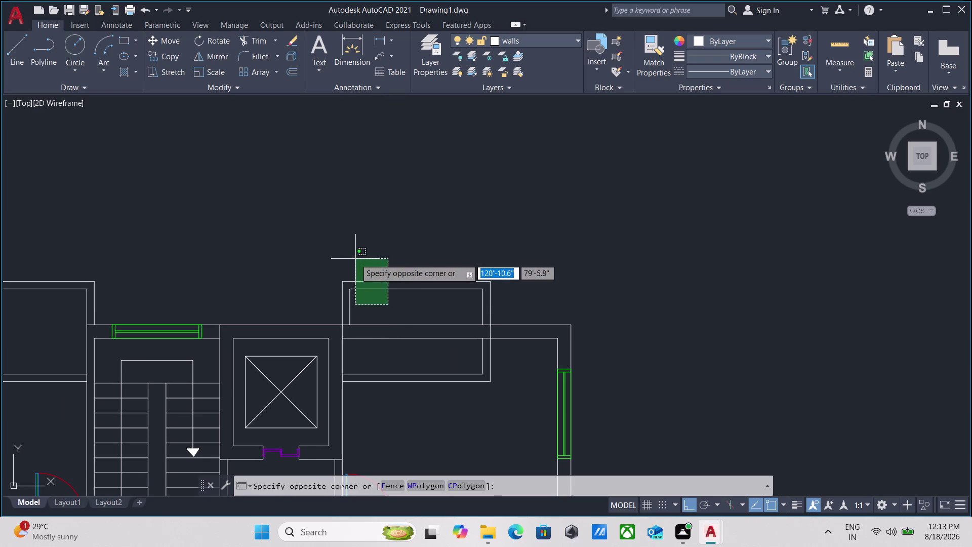
click(514, 371)
click(429, 378)
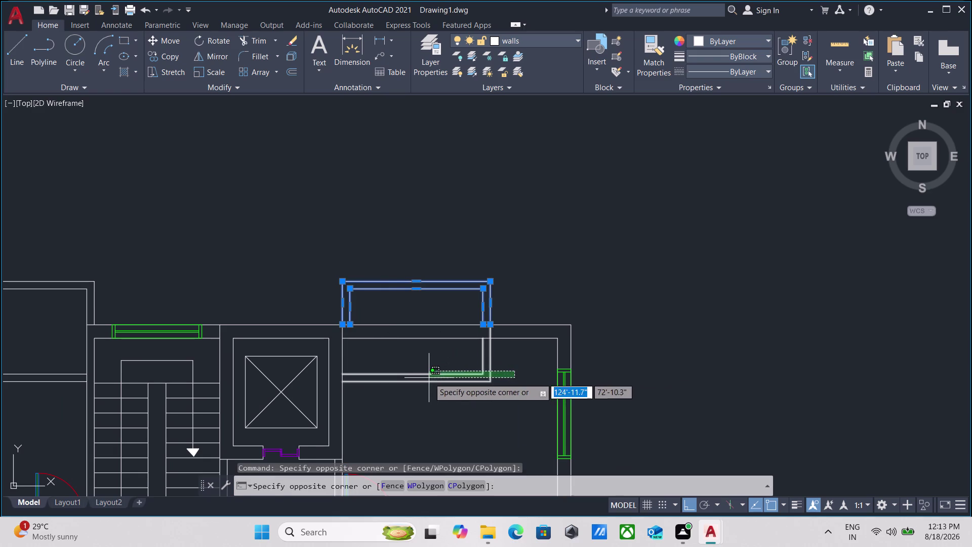
key(g)
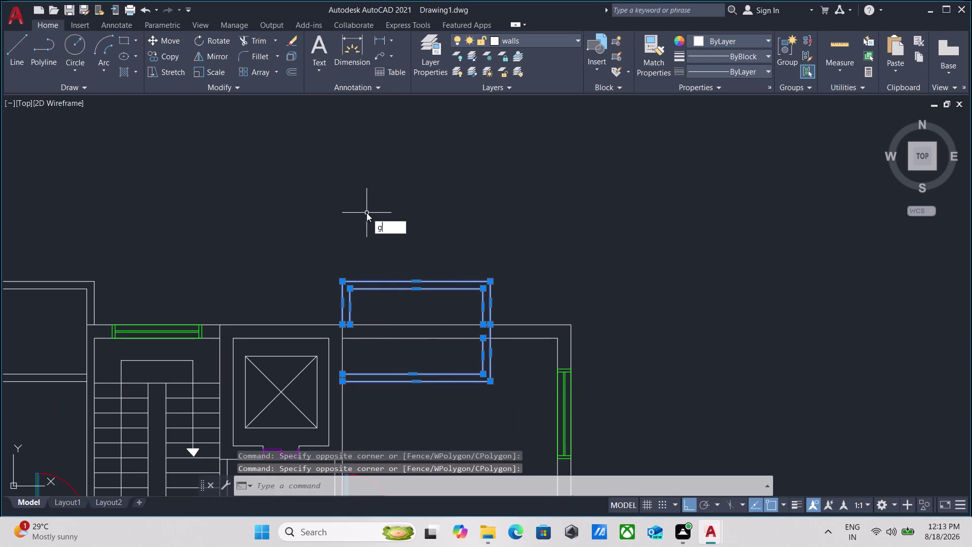
key(Return)
Select the new balcony group and begin moving it.
drag(366, 313, 348, 302)
click(311, 276)
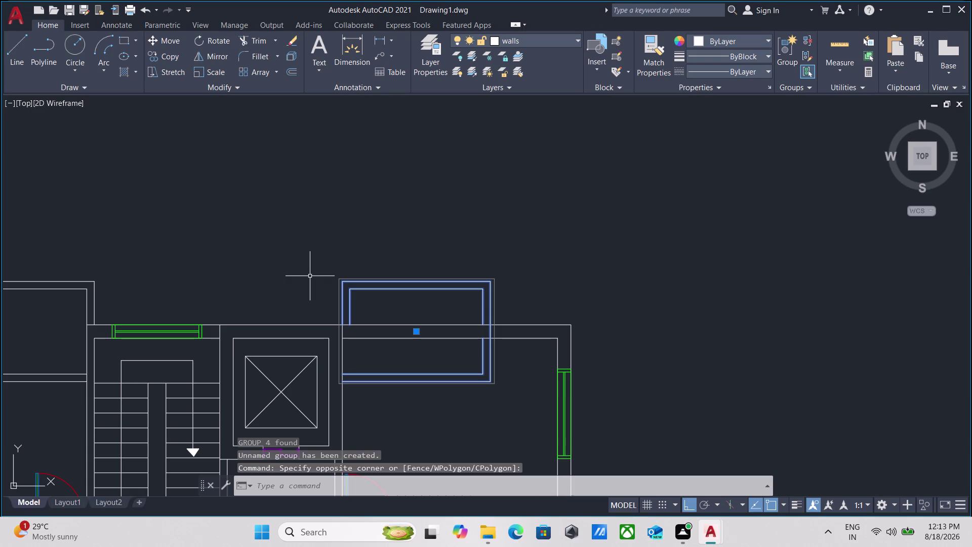
key(m)
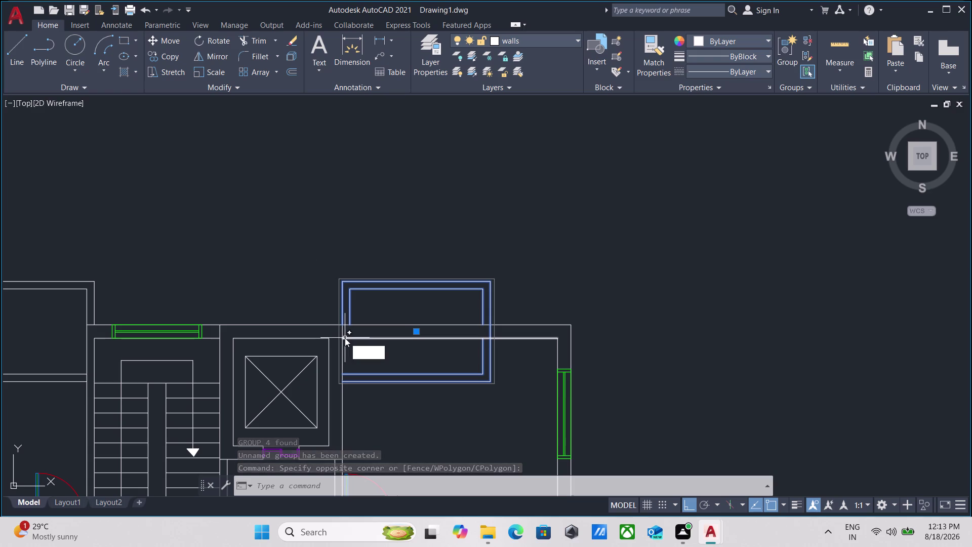
key(Return)
Move the balcony group from its wall corner to the new spot, then cancel.
scroll(up, 3)
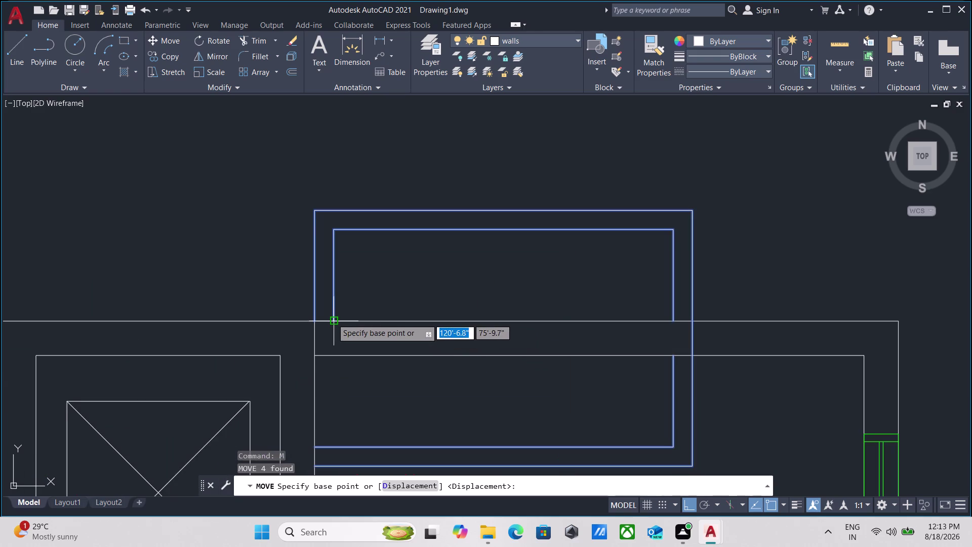
click(332, 318)
click(317, 319)
scroll(down, 3)
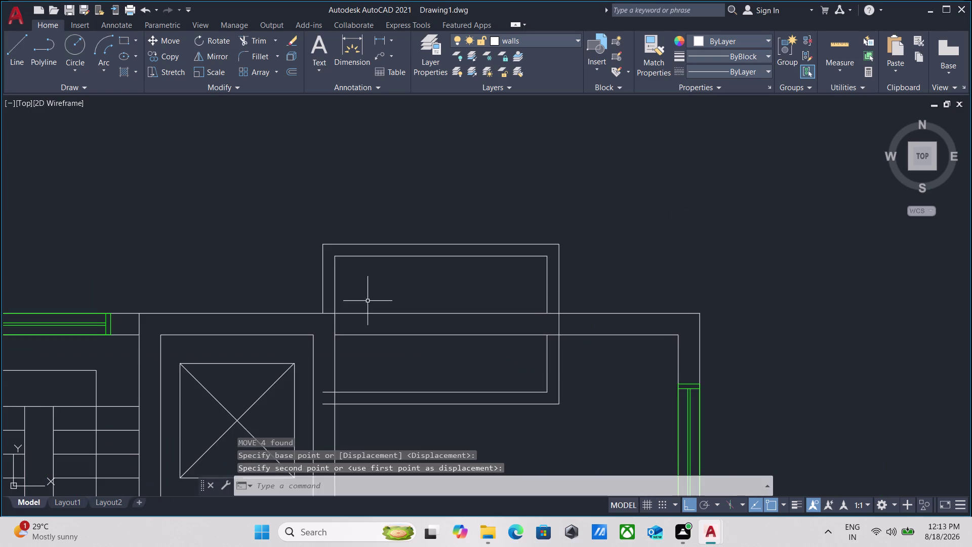
middle_drag(368, 301, 398, 244)
scroll(up, 3)
key(Escape)
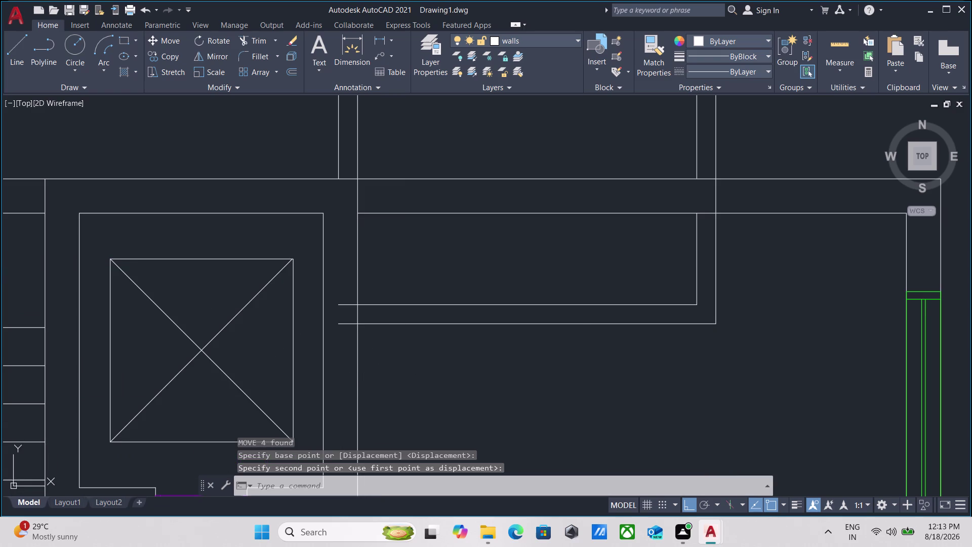
Clear the leftover command and begin a trim with TR.
scroll(down, 3)
key(Escape)
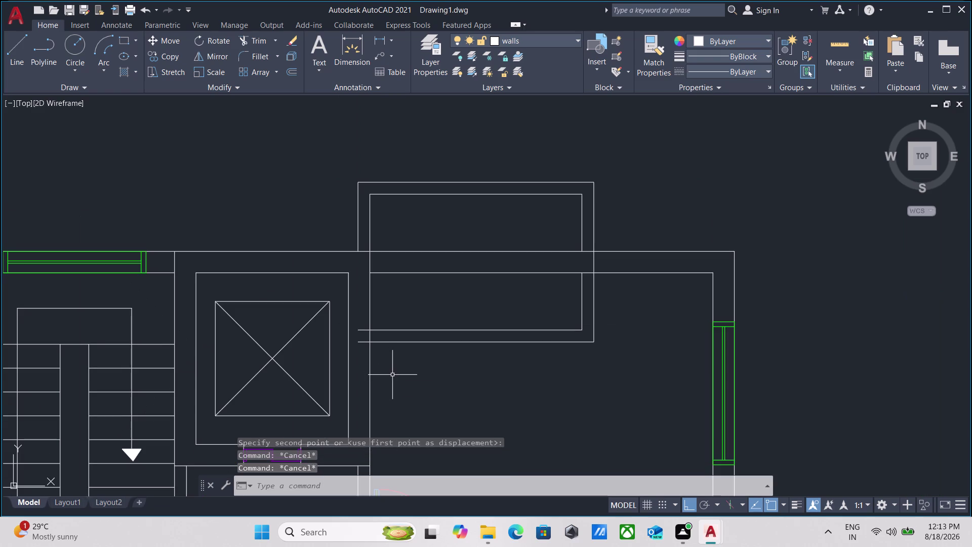
text(tr)
key(Return)
Fence-trim across the wall lines beside the balcony, then end the trim.
scroll(up, 3)
click(355, 338)
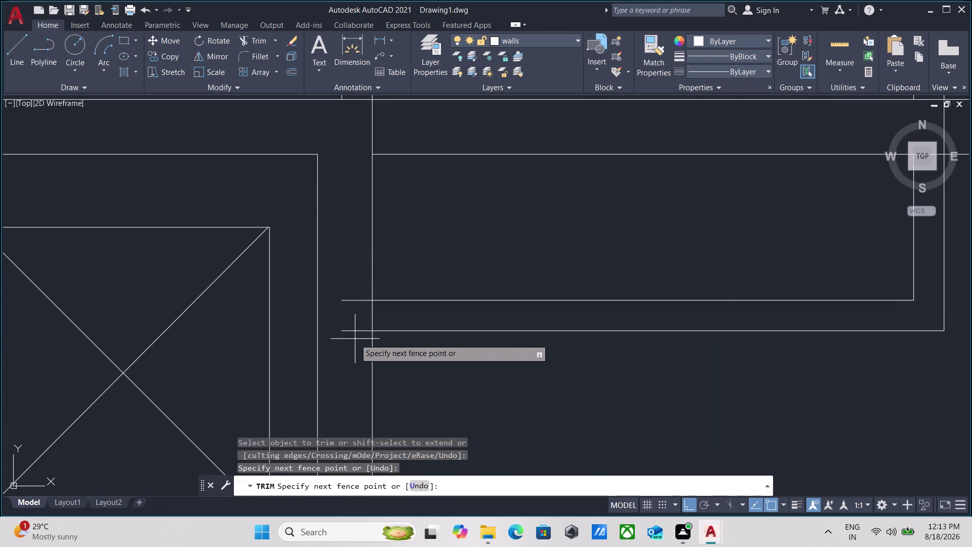
click(356, 277)
scroll(down, 3)
middle_drag(393, 252, 374, 368)
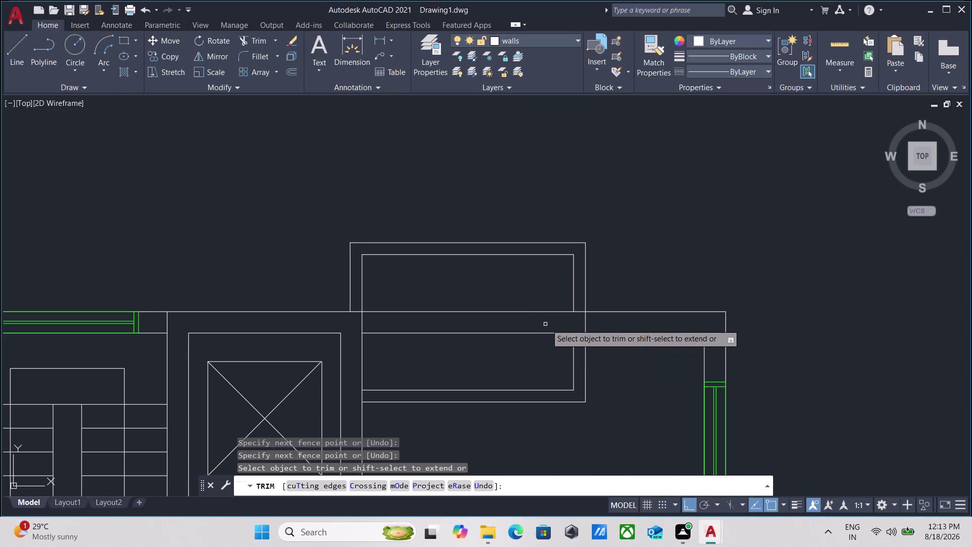
middle_drag(548, 325, 491, 328)
key(Escape)
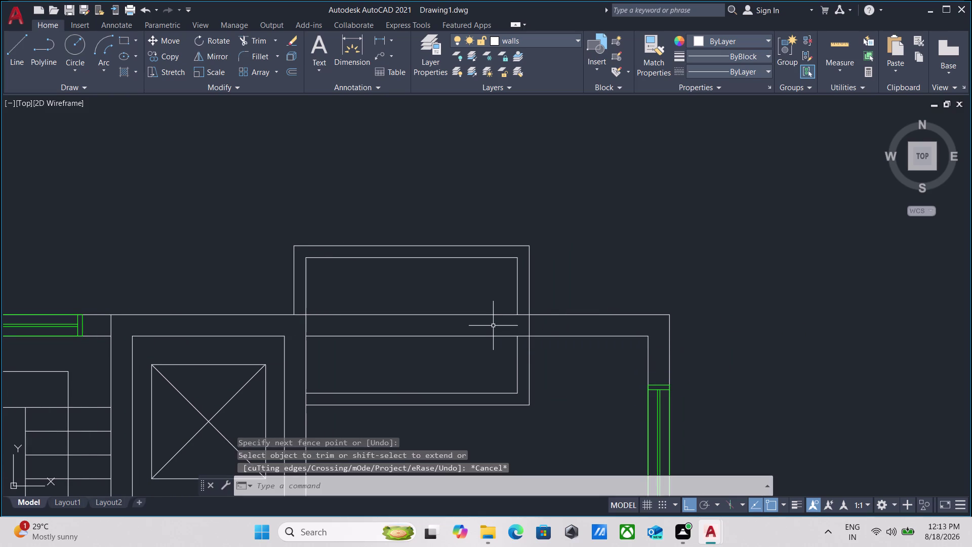
Try extending a wall line at the upper balcony, then cancel.
text(ex)
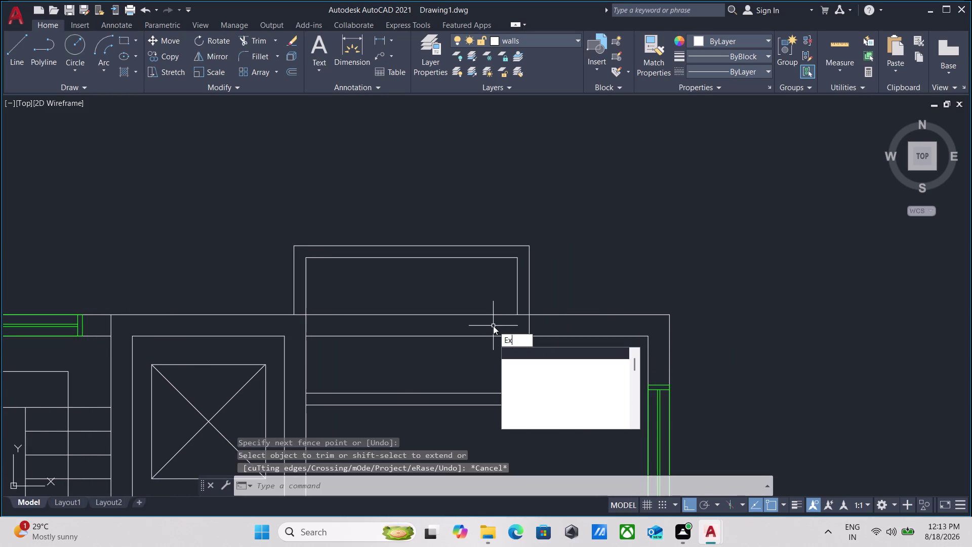
key(Return)
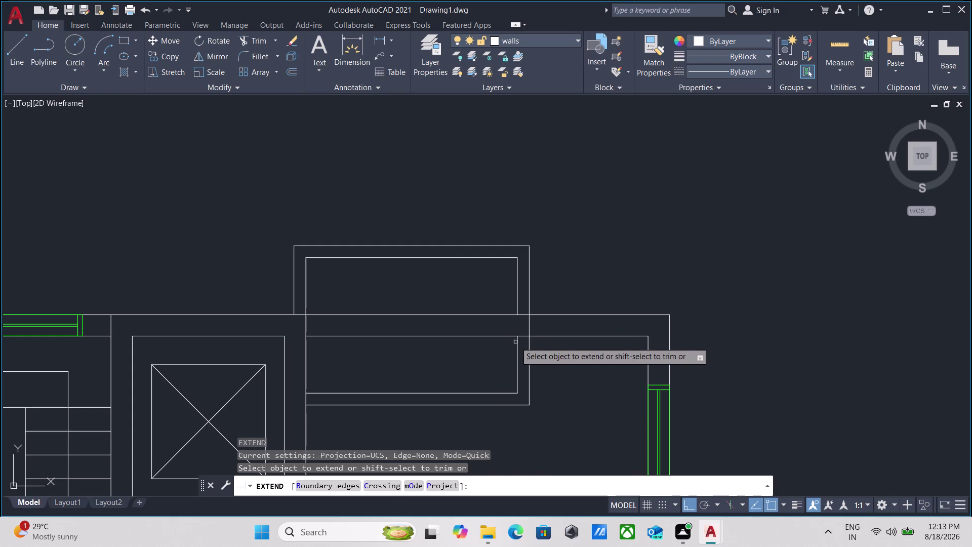
click(518, 343)
key(Escape)
scroll(down, 3)
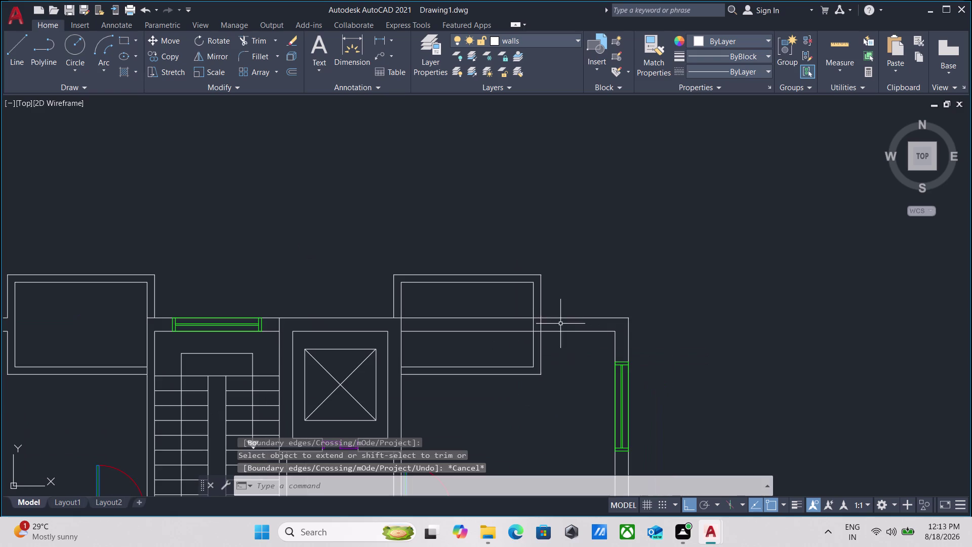
middle_drag(561, 324, 542, 333)
scroll(up, 3)
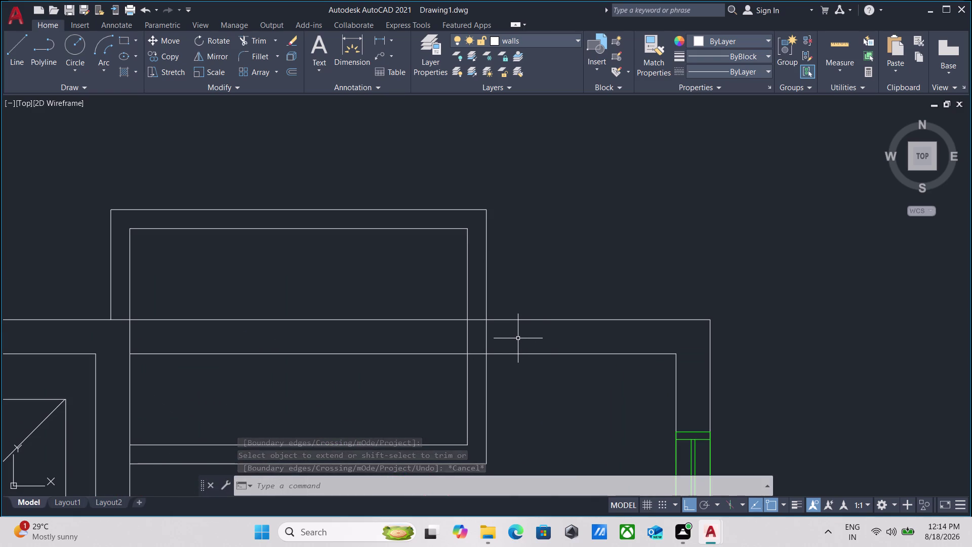
Trim four stray wall pieces around the upper balcony's corner.
text(tr)
key(Return)
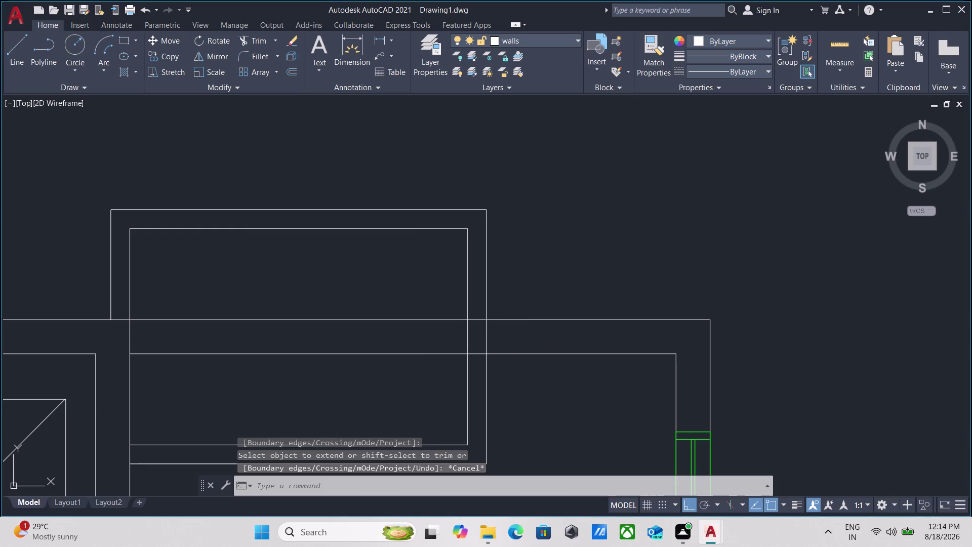
click(513, 340)
click(479, 334)
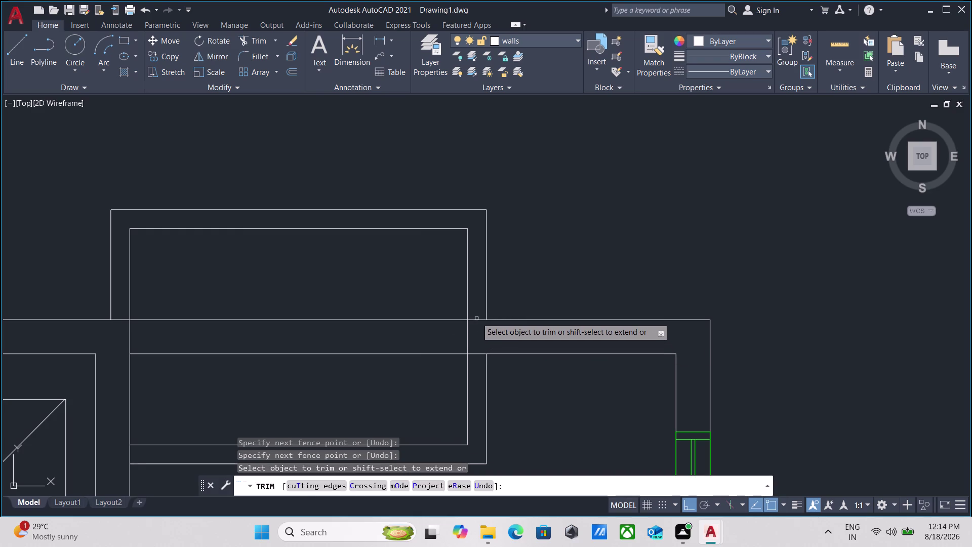
click(475, 311)
click(478, 369)
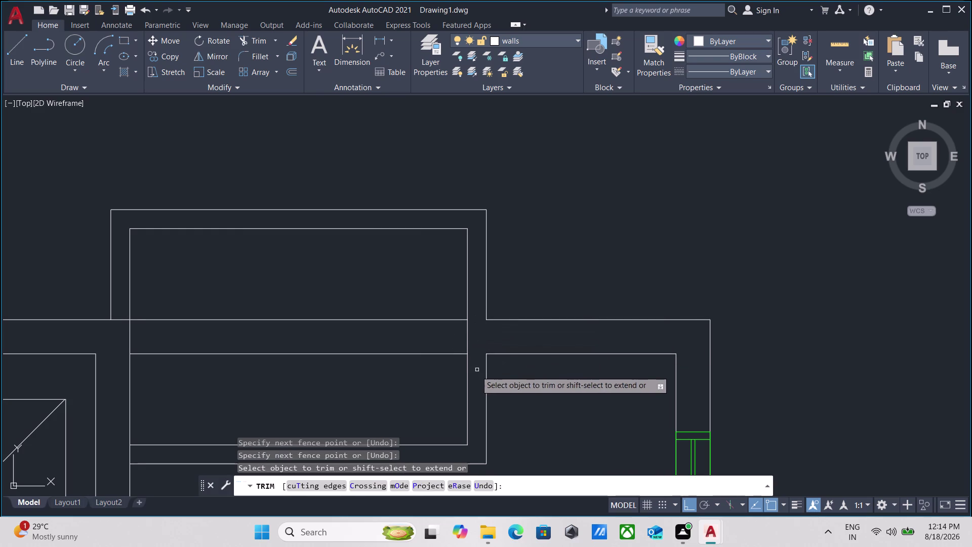
key(Escape)
drag(358, 283, 353, 296)
click(307, 372)
key(Escape)
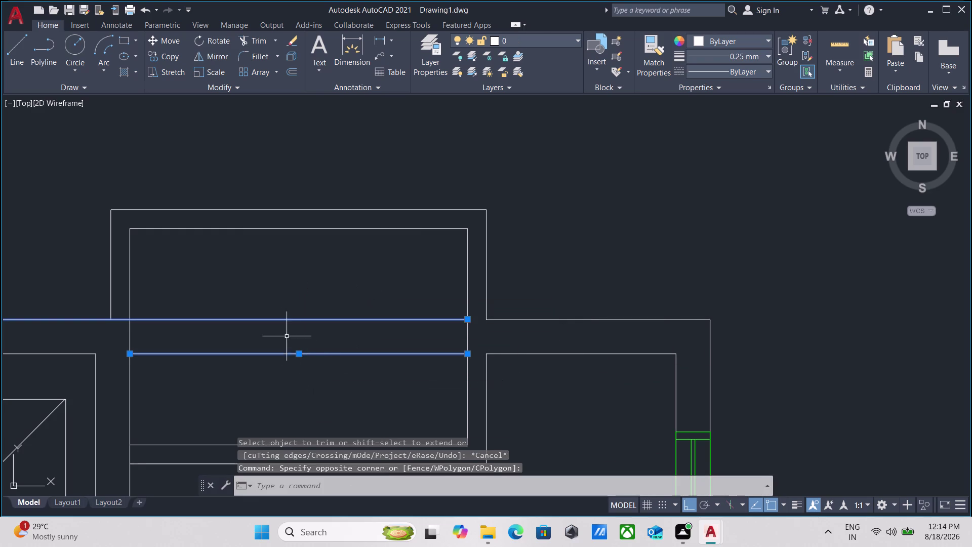
key(Escape)
Fence-trim both wall lines crossing inside the top balcony.
middle_drag(211, 308, 246, 307)
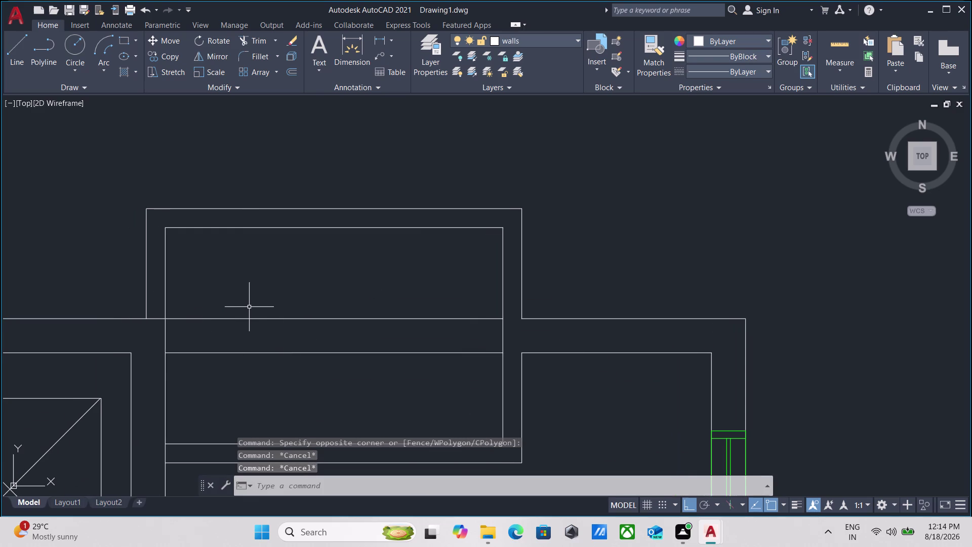
scroll(down, 3)
scroll(up, 3)
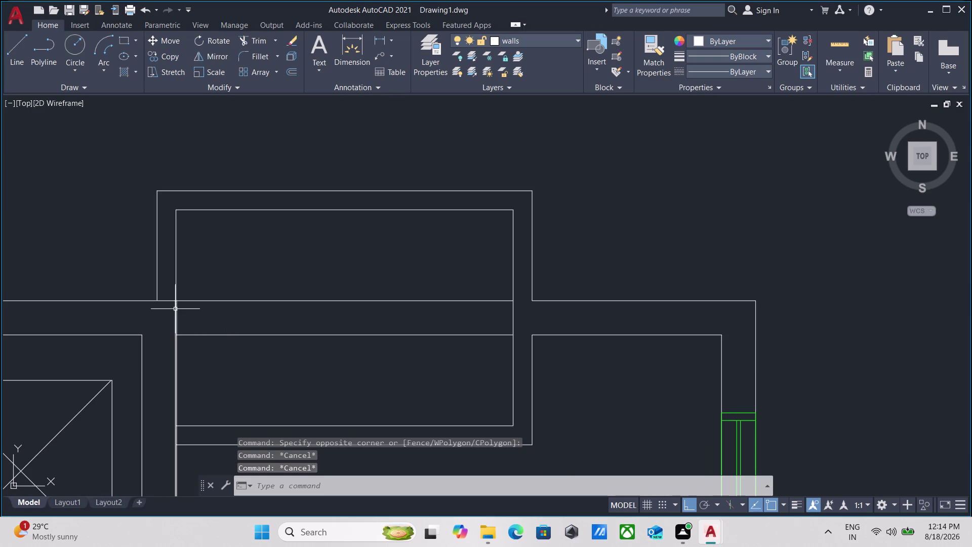
text(t)
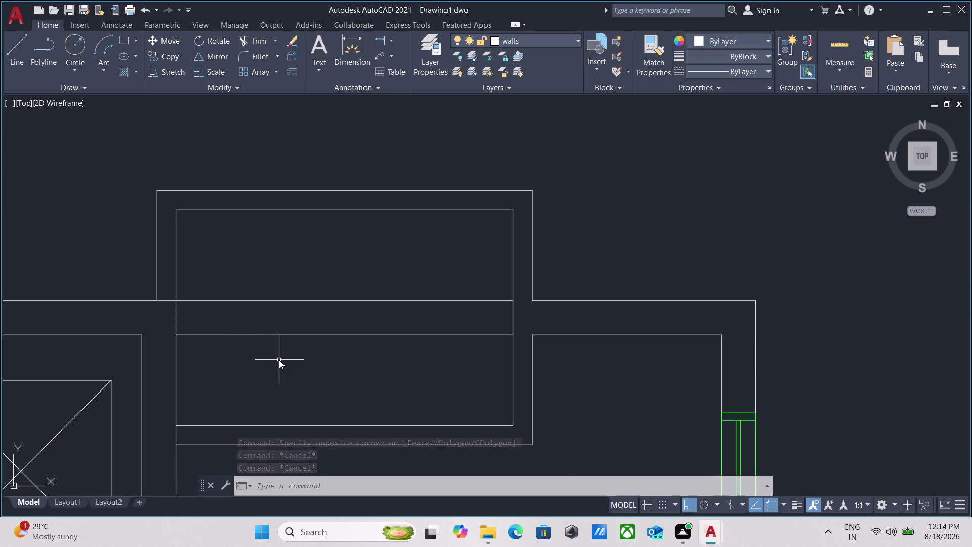
text(r)
key(Return)
click(284, 358)
click(284, 256)
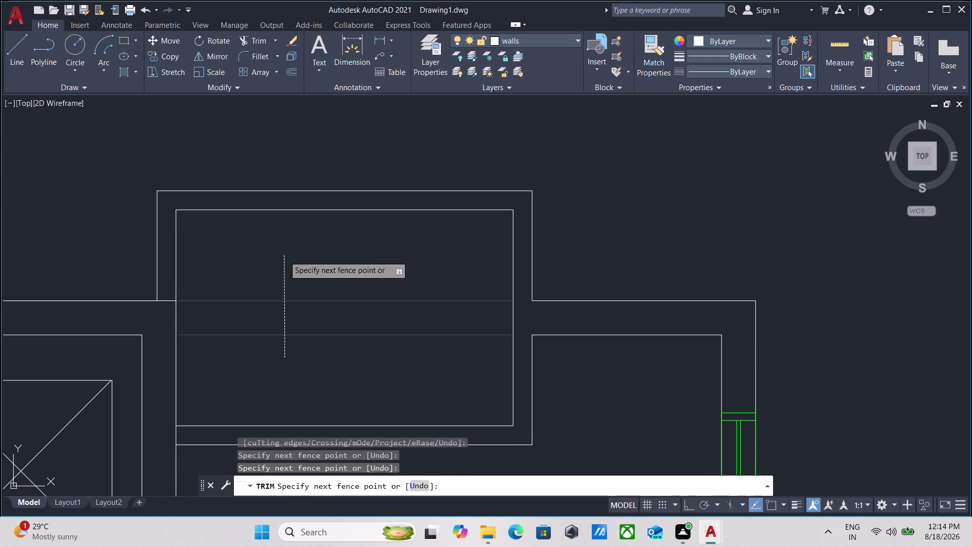
scroll(down, 3)
middle_drag(265, 324, 304, 283)
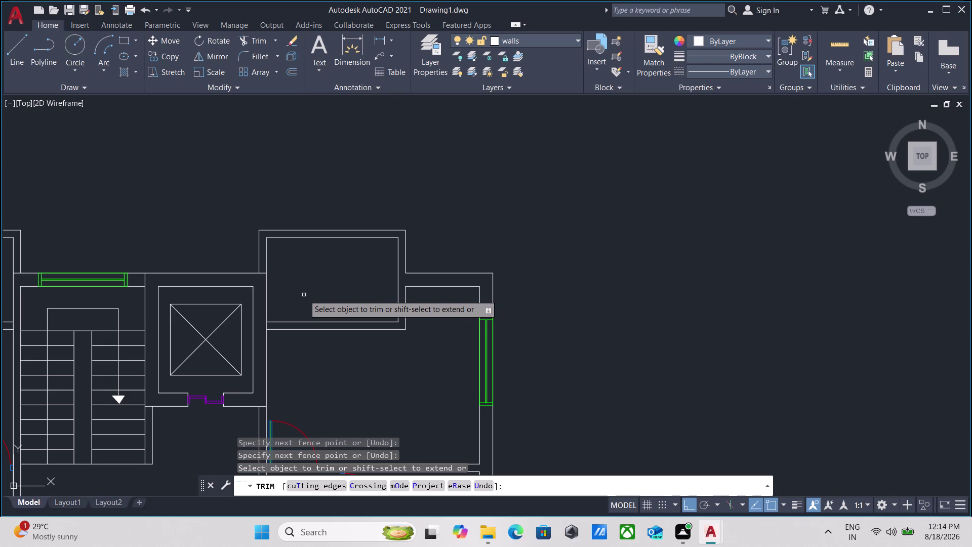
scroll(down, 3)
middle_drag(314, 292, 333, 292)
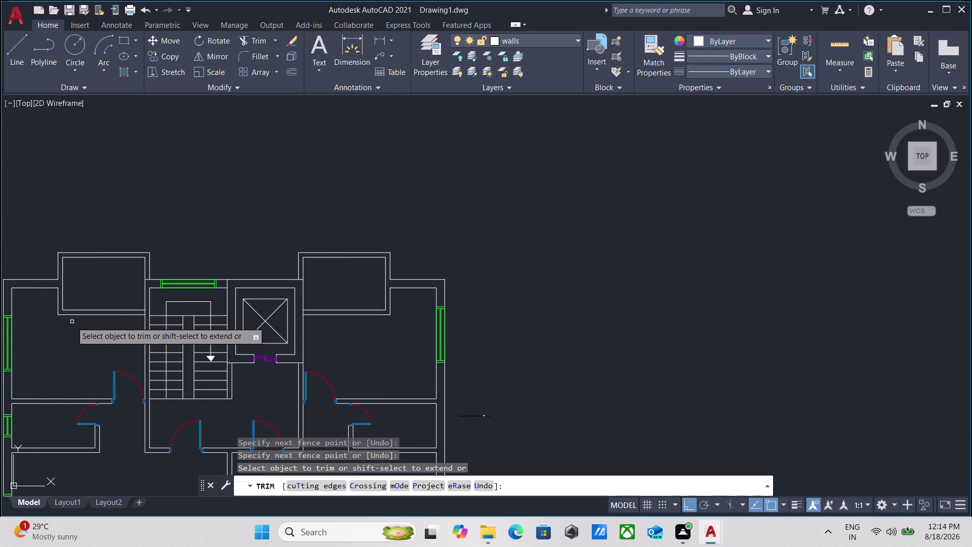
scroll(up, 3)
key(Escape)
middle_drag(47, 322, 78, 335)
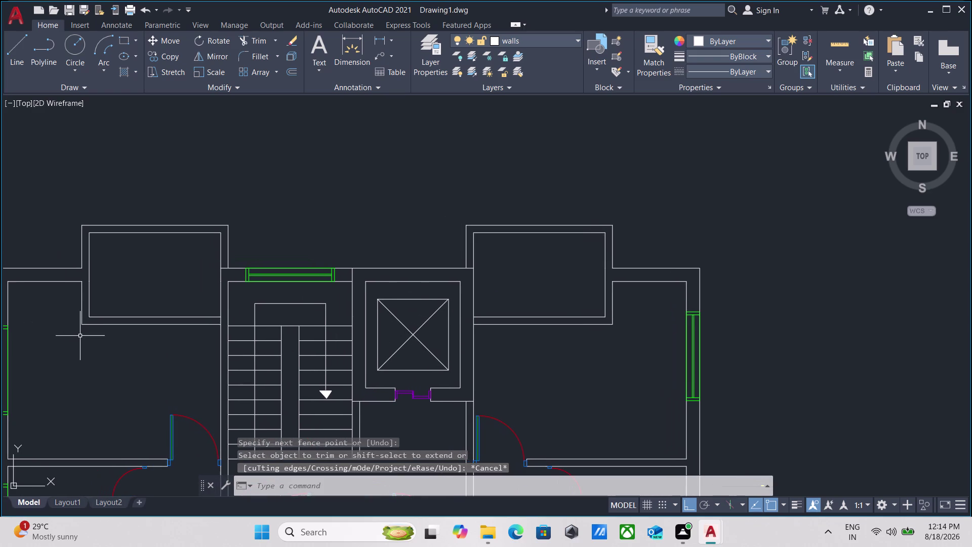
Draw a short line at the left balcony's inner corner.
key(Escape)
key(l)
key(Return)
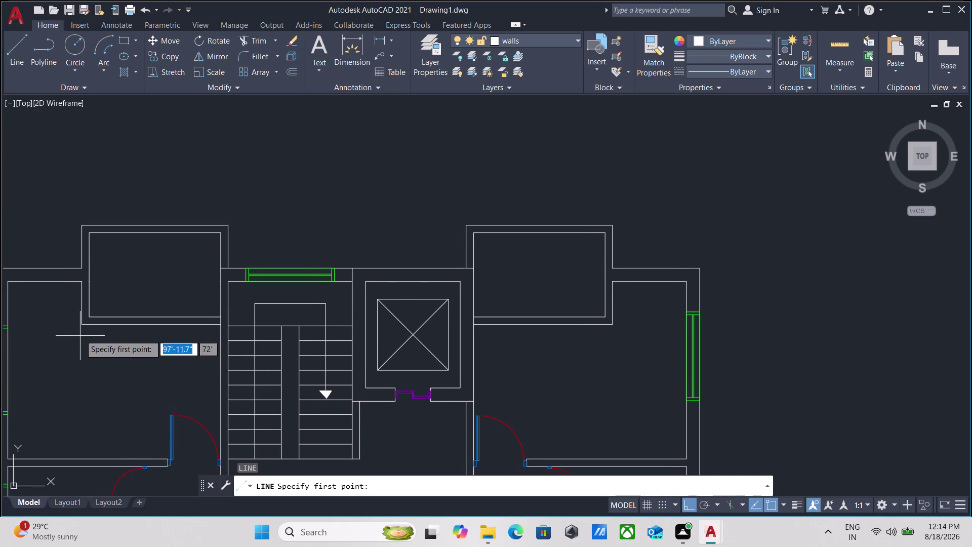
click(92, 317)
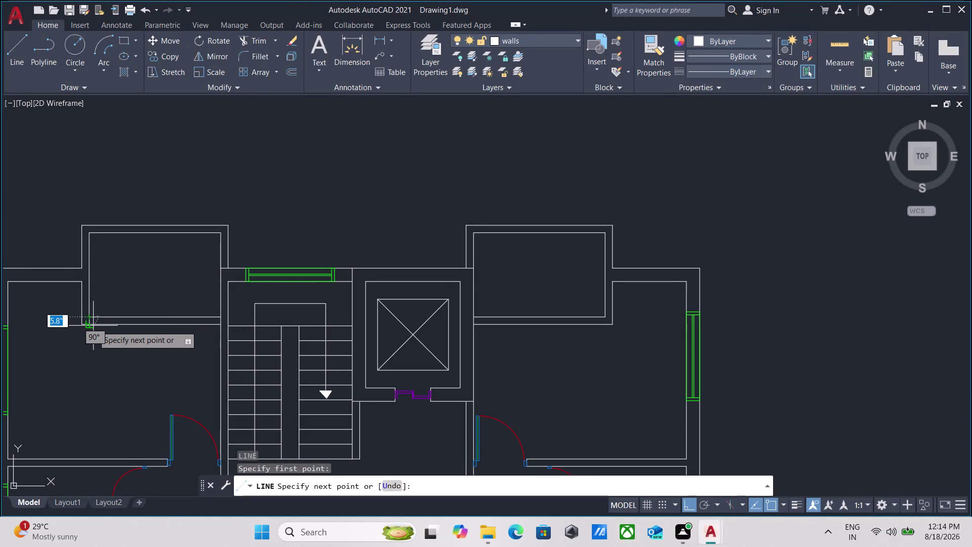
click(93, 325)
scroll(up, 3)
key(Escape)
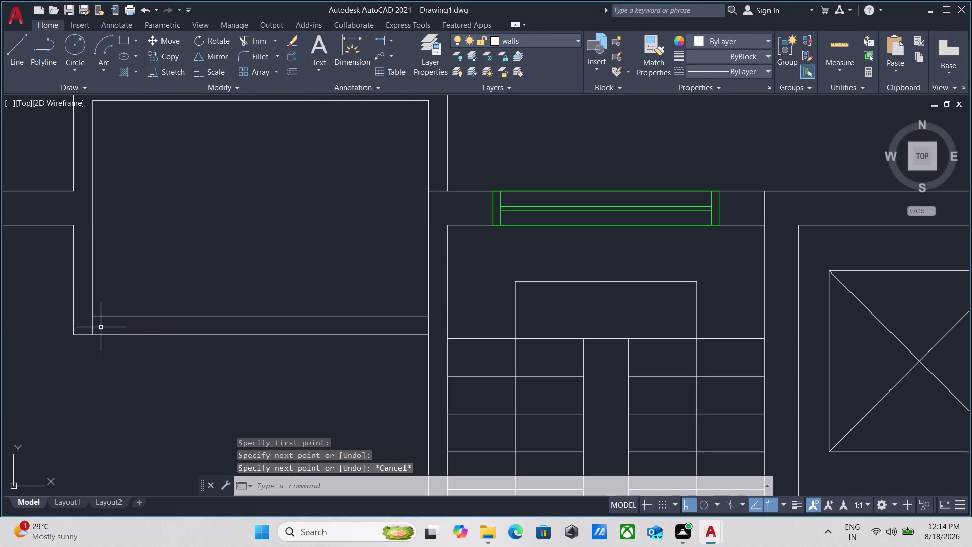
Offset the short line 4 inches to form the ledge.
click(102, 327)
click(84, 324)
key(o)
key(Return)
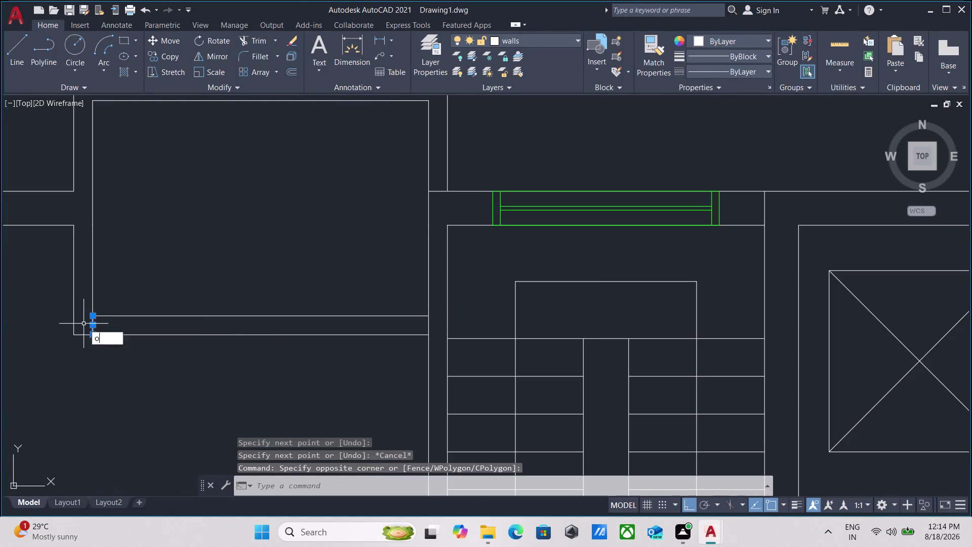
click(95, 326)
click(142, 324)
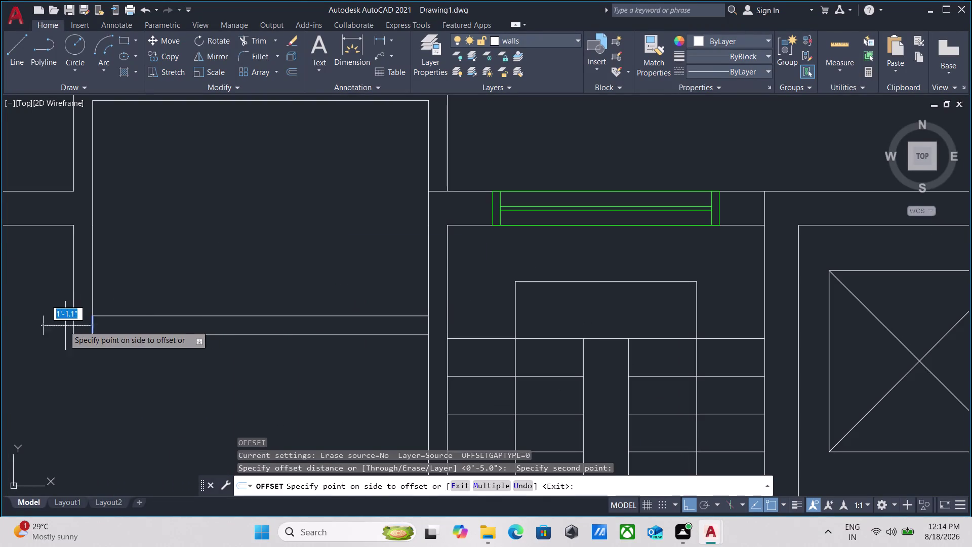
key(4)
key(apostrophe)
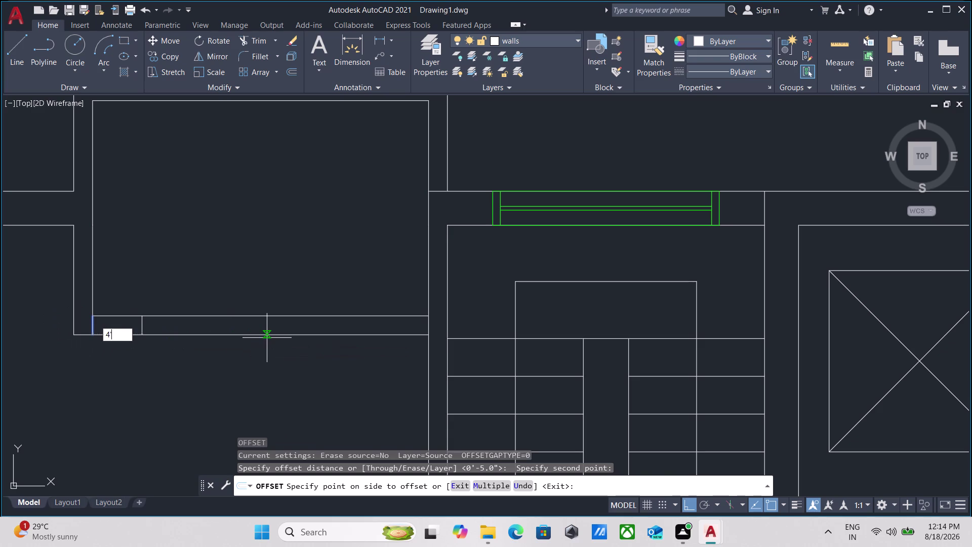
key(Return)
scroll(down, 3)
key(Escape)
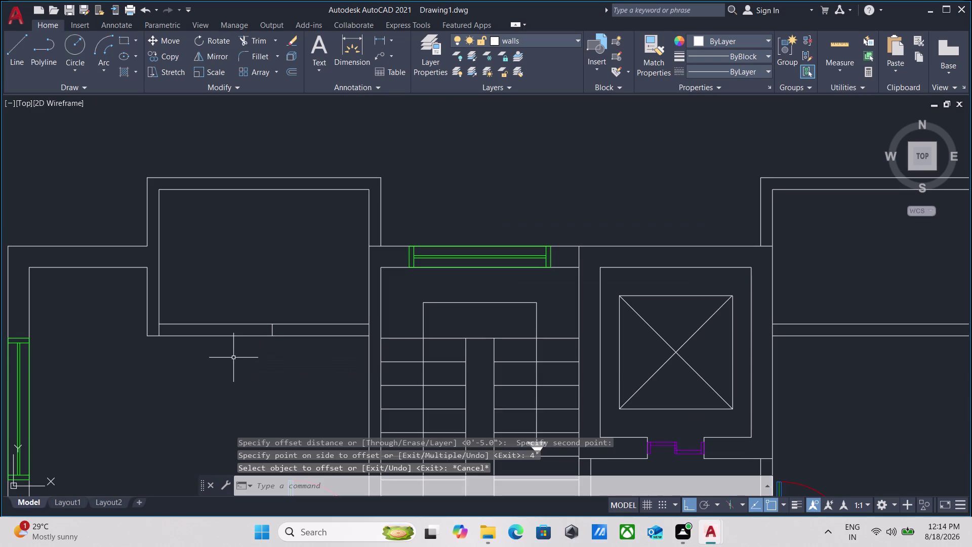
Trim the two overlapping line ends at the balcony base.
text(tr)
key(Return)
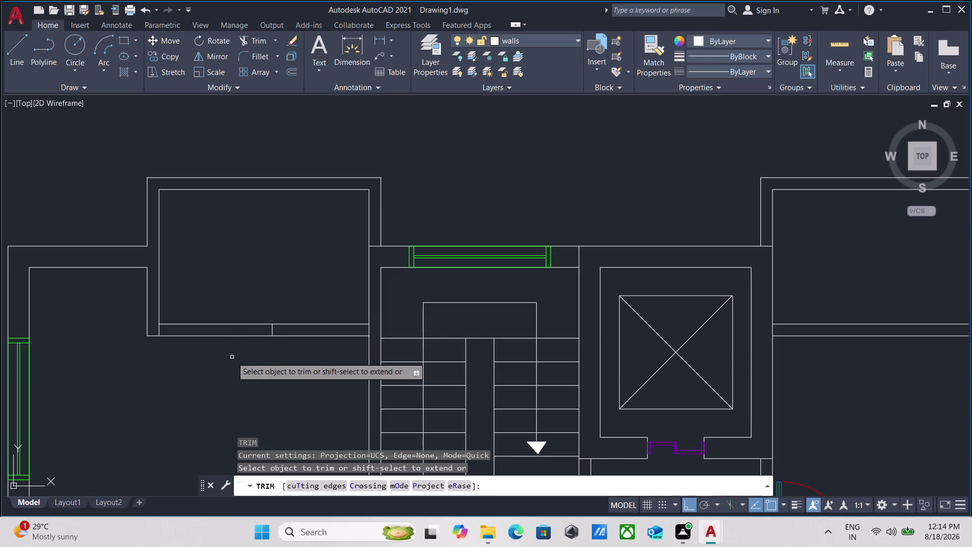
click(232, 357)
click(223, 271)
scroll(down, 3)
middle_drag(228, 270, 156, 283)
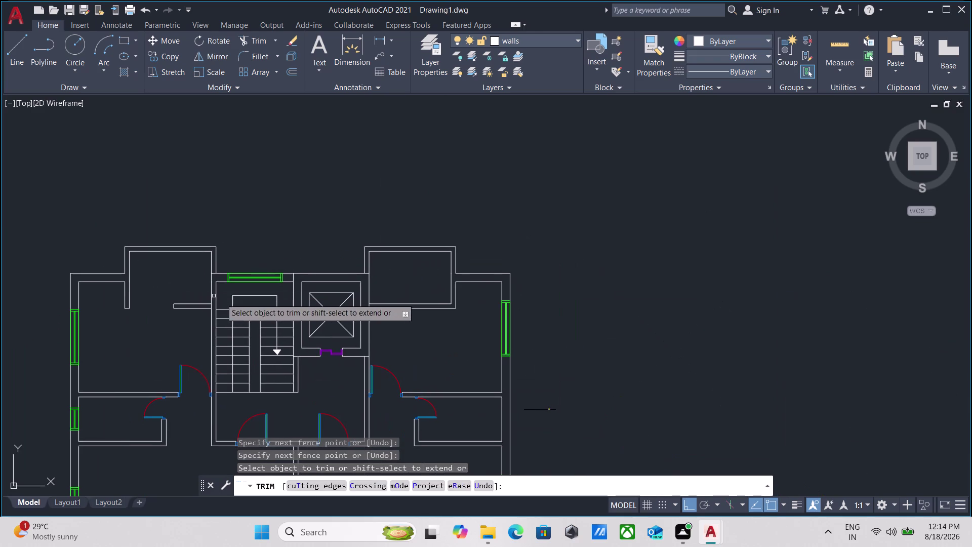
scroll(up, 3)
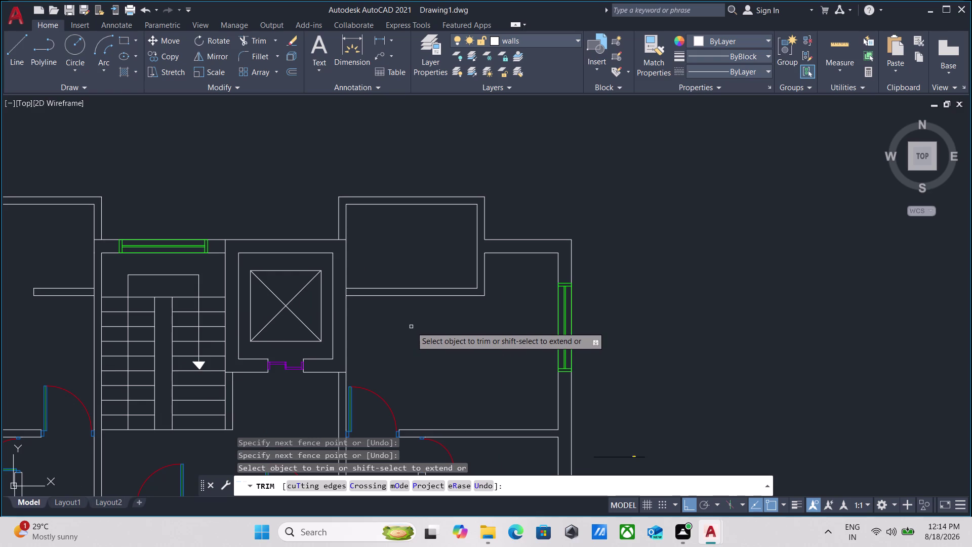
scroll(down, 3)
middle_drag(426, 333, 450, 337)
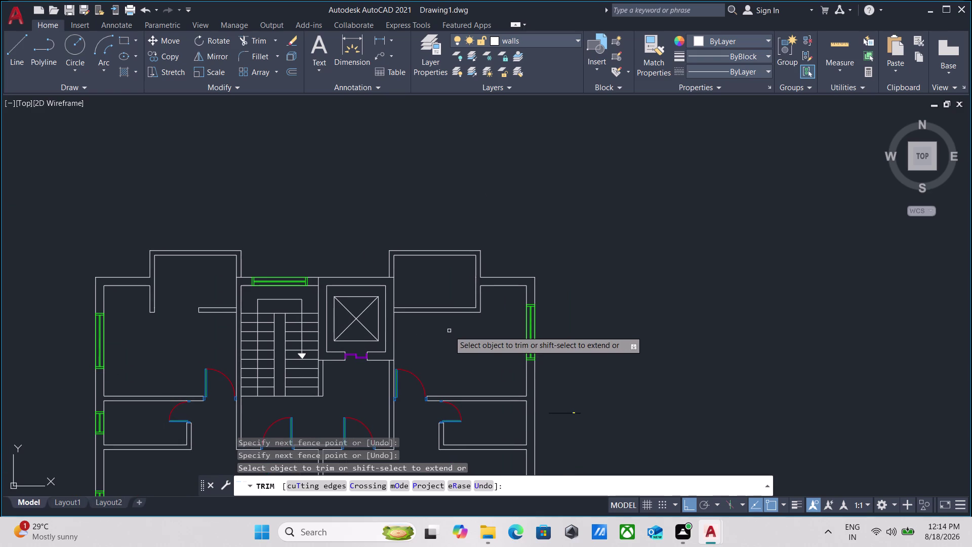
middle_drag(449, 329, 441, 332)
key(Escape)
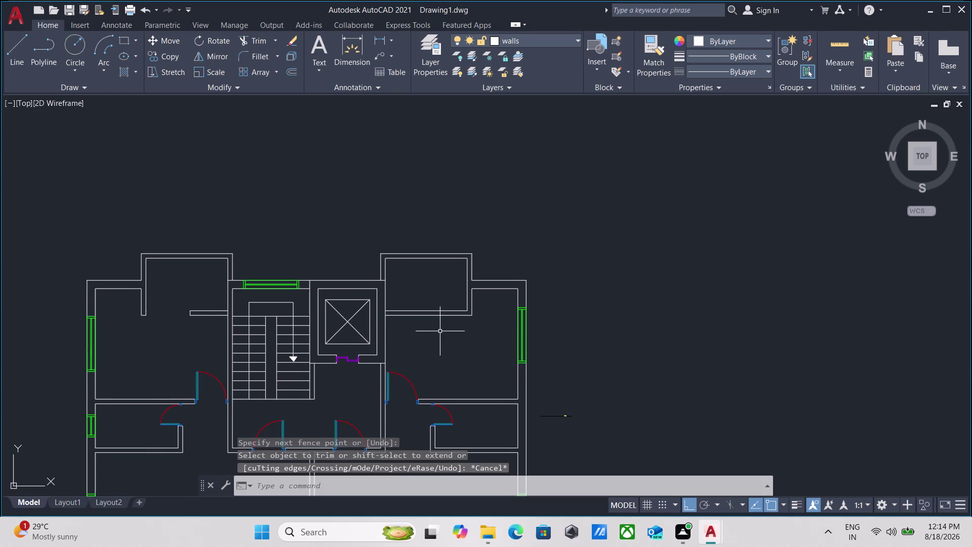
key(l)
key(Return)
Draw a short line across the balcony wall at its corner.
scroll(up, 3)
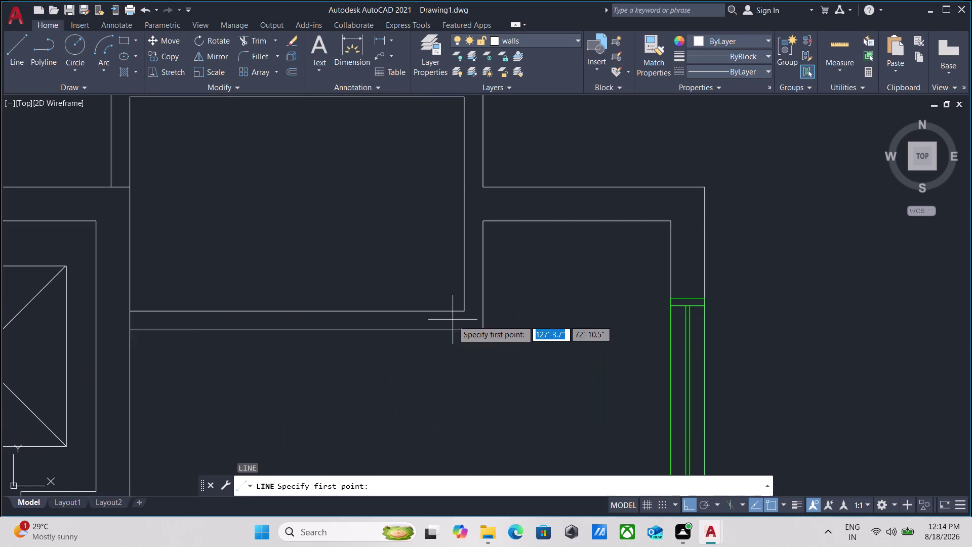
scroll(up, 3)
click(481, 298)
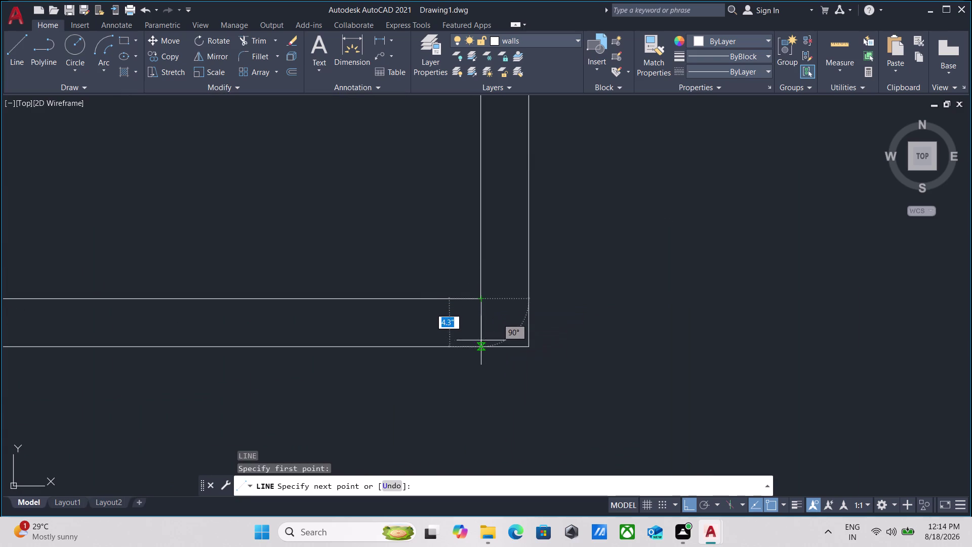
click(481, 347)
key(Escape)
Bring the right balcony into view and select the wall's end line.
scroll(down, 3)
middle_drag(418, 365, 419, 365)
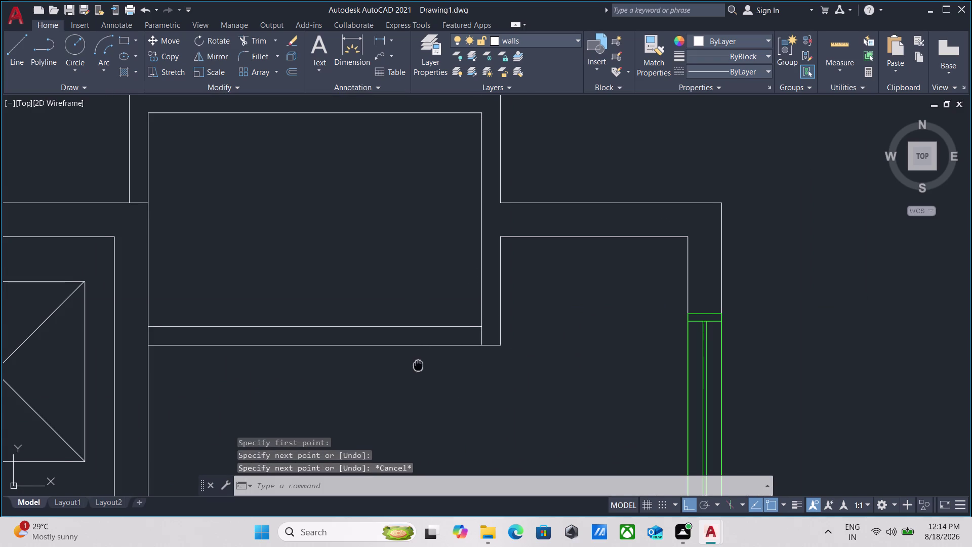
middle_drag(419, 365, 425, 364)
scroll(down, 3)
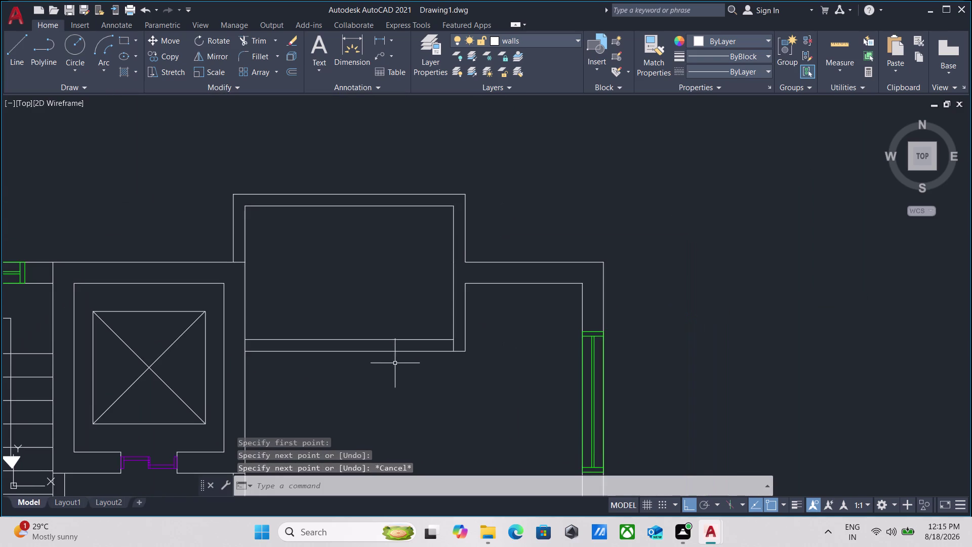
middle_click(395, 363)
scroll(up, 3)
drag(457, 339, 449, 339)
click(416, 341)
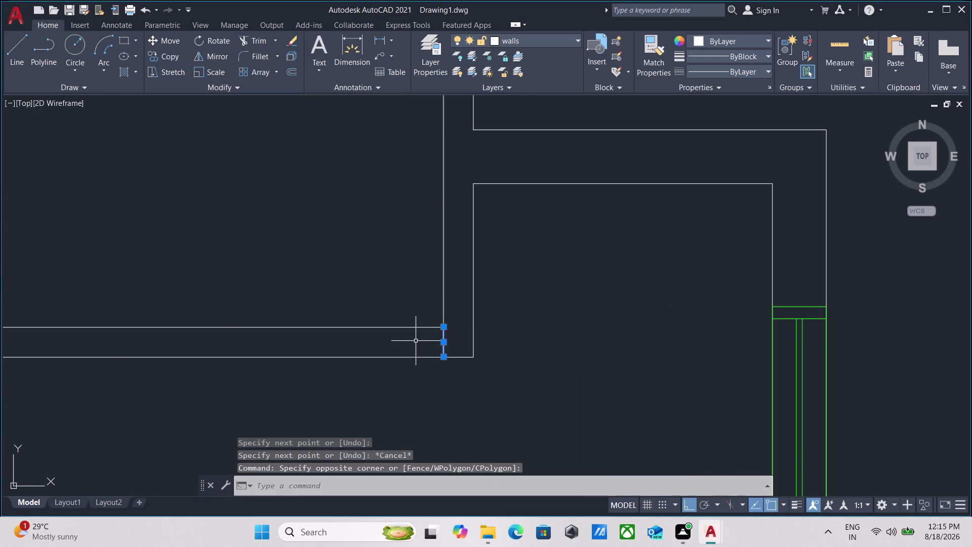
Offset the balcony wall end line inward by 4'.
key(o)
key(Return)
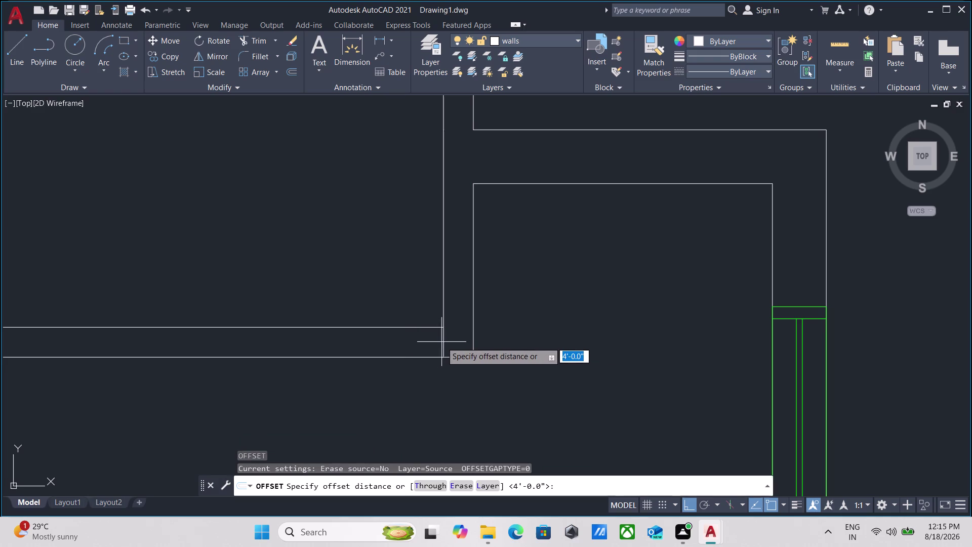
click(441, 341)
click(381, 337)
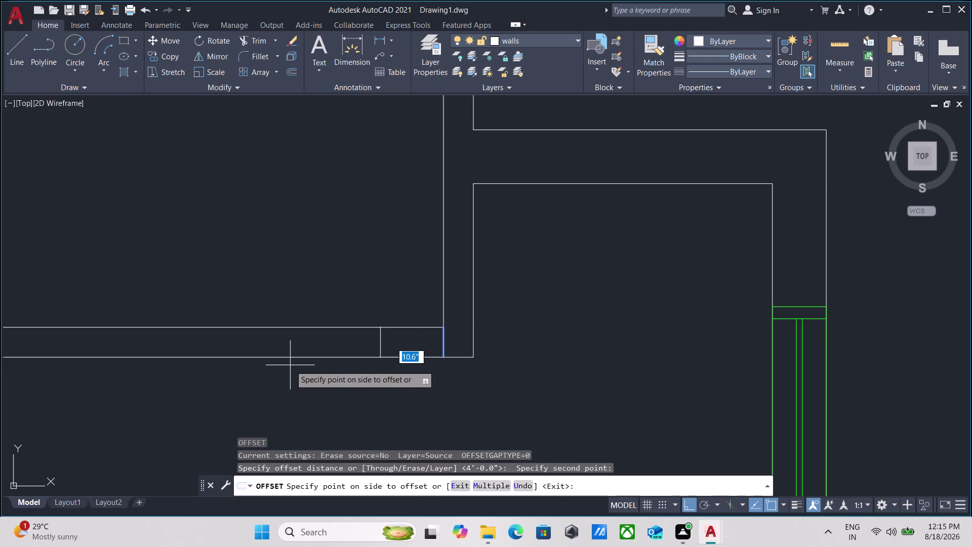
key(4)
key(apostrophe)
key(Return)
scroll(down, 3)
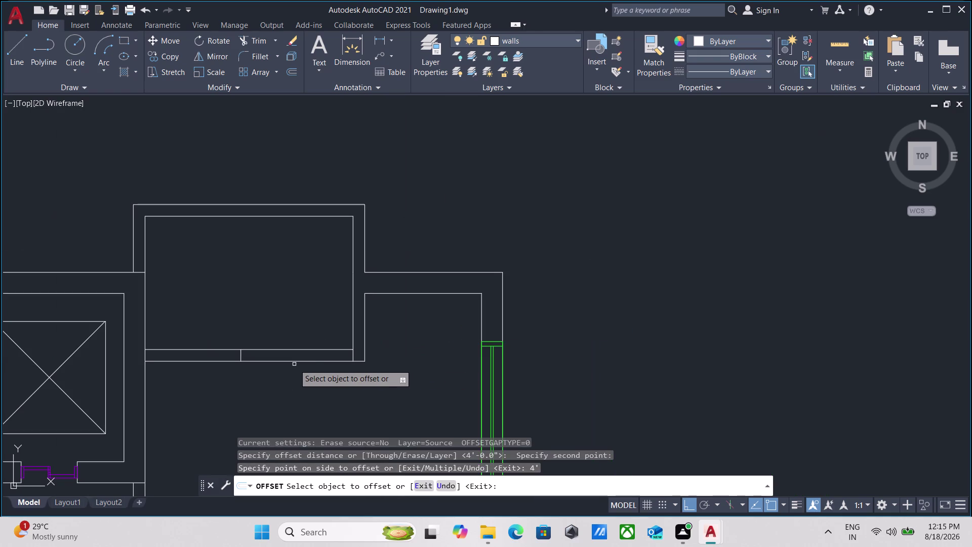
key(Escape)
Begin trimming two wall segments, then cancel the trim.
text(tr)
key(Return)
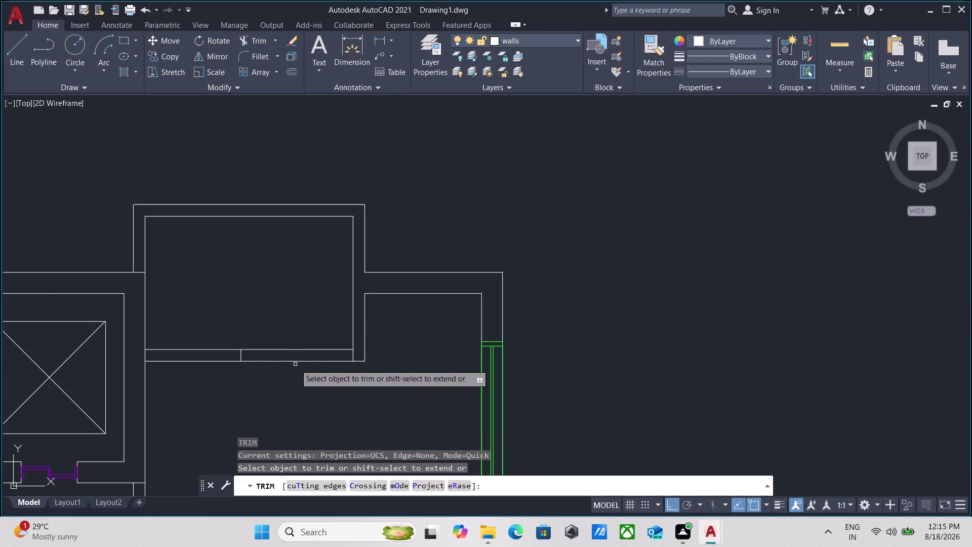
click(312, 380)
click(310, 303)
key(Escape)
scroll(down, 3)
middle_drag(291, 376, 319, 332)
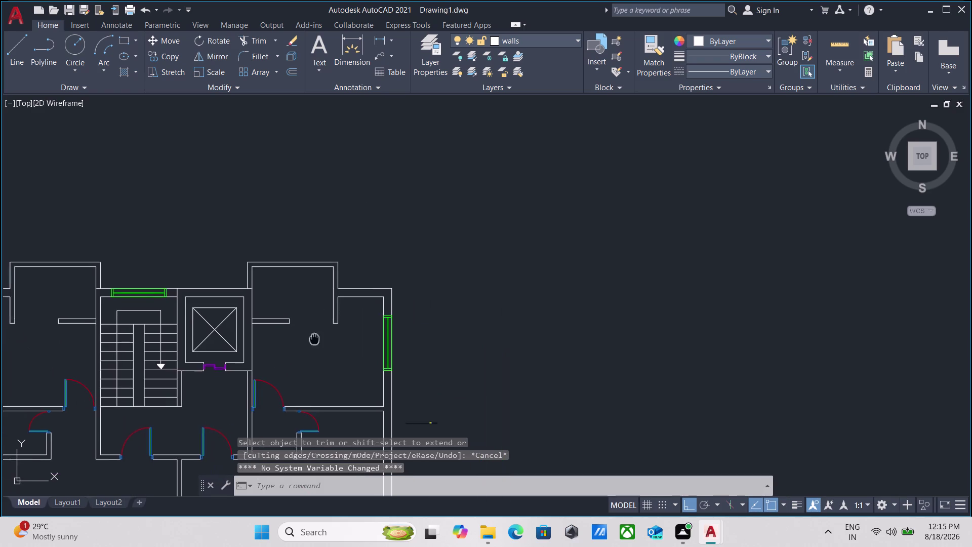
middle_drag(319, 332, 385, 213)
scroll(down, 3)
middle_drag(208, 421, 236, 244)
scroll(up, 3)
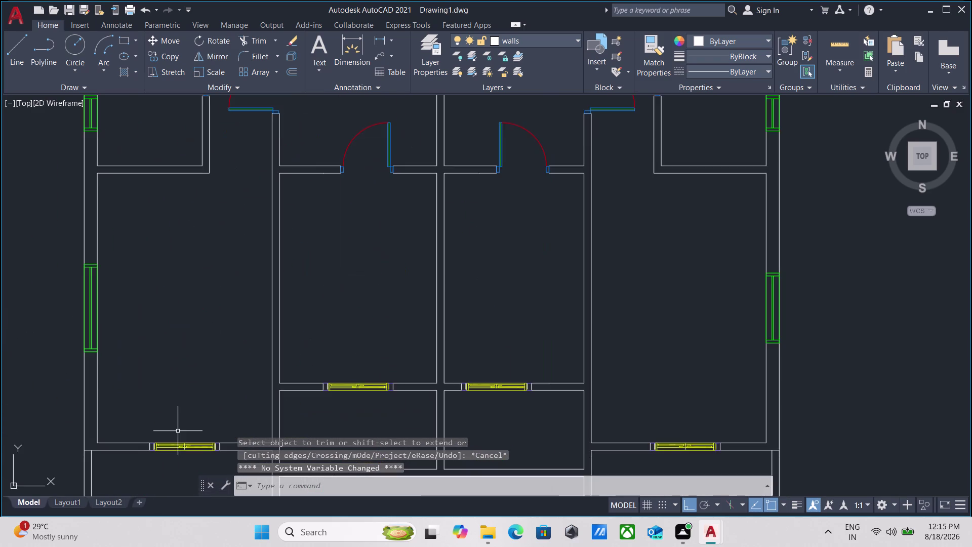
Select the sliding window block in the middle wall.
middle_drag(178, 423, 193, 339)
scroll(up, 3)
drag(202, 333, 201, 347)
click(174, 401)
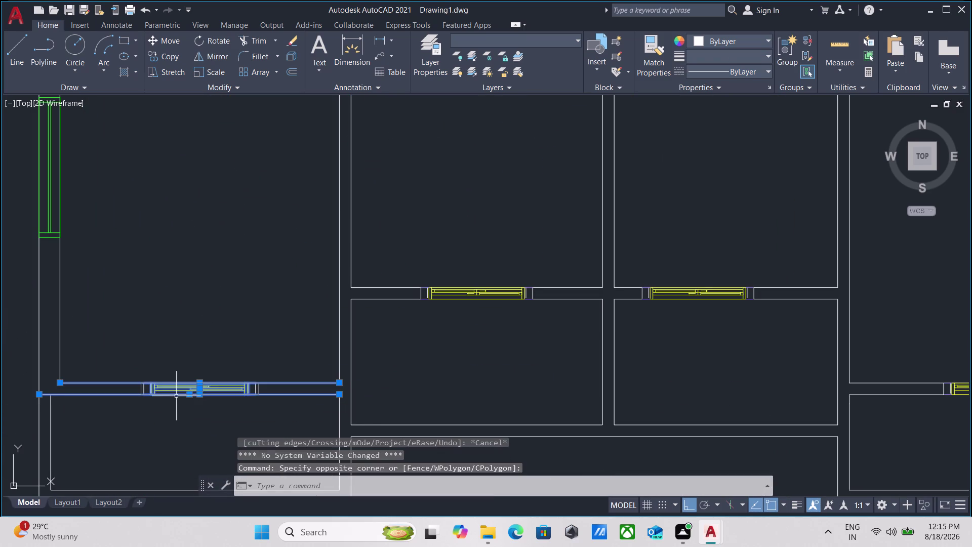
key(Escape)
scroll(up, 3)
click(316, 385)
click(277, 379)
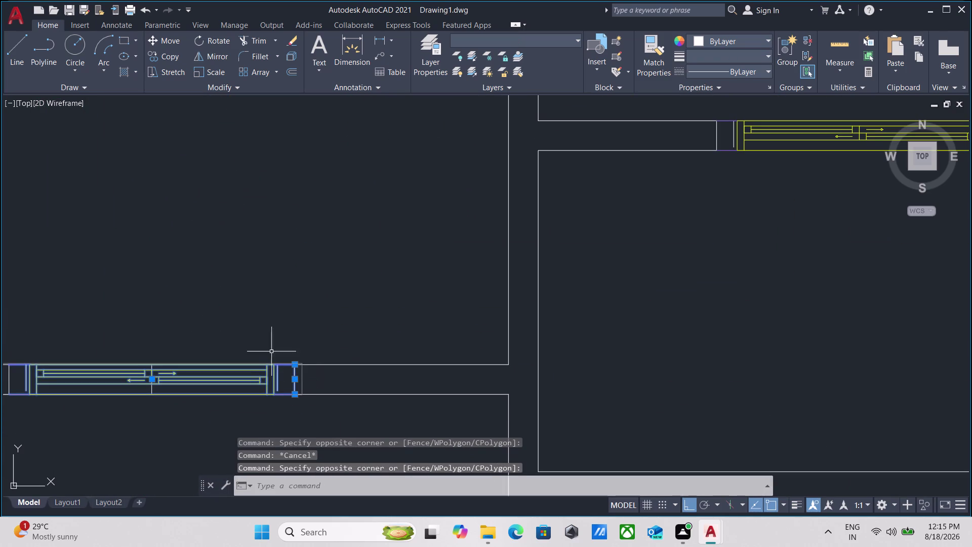
scroll(down, 3)
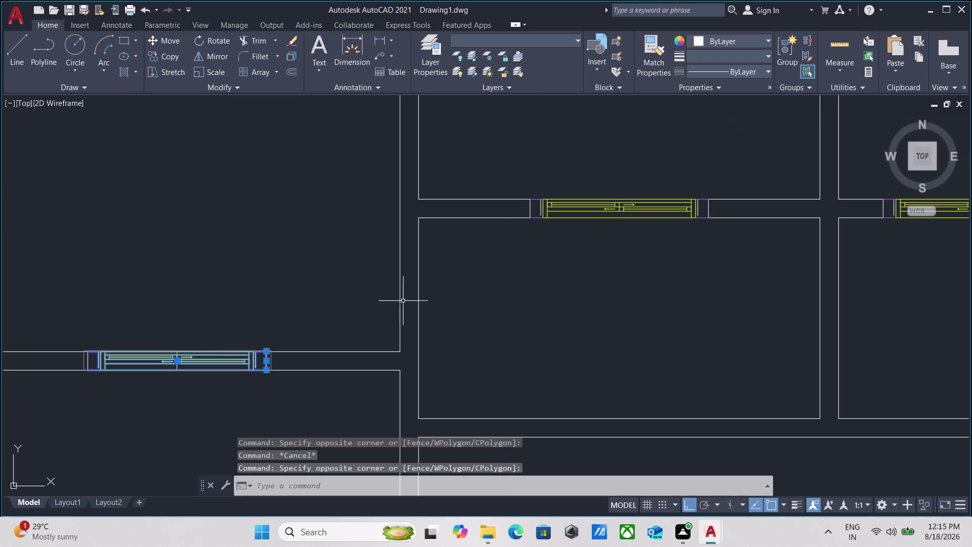
scroll(down, 3)
key(Escape)
click(548, 224)
click(526, 261)
middle_drag(531, 267, 464, 334)
Start copying the window from its corner base point with Ortho turned off.
text(c)
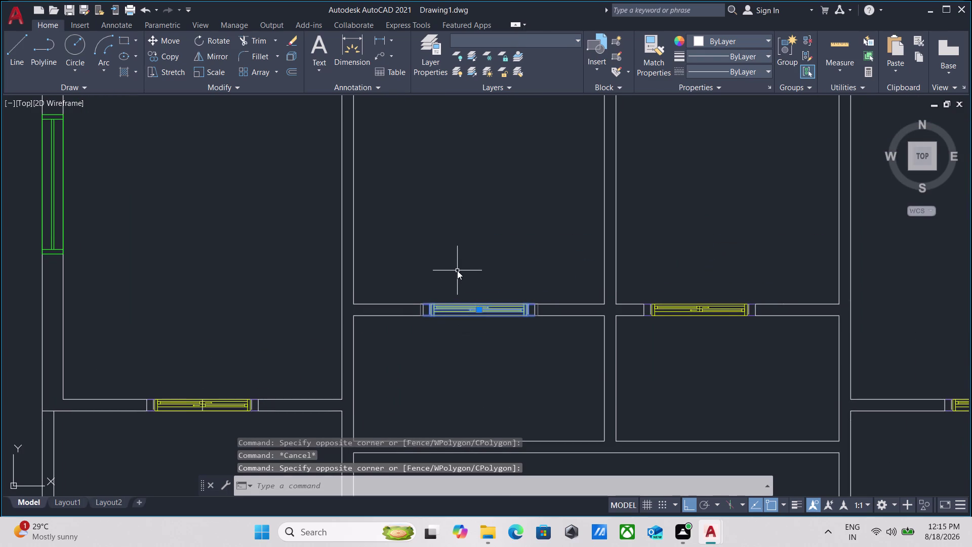
text(o)
key(Return)
scroll(up, 3)
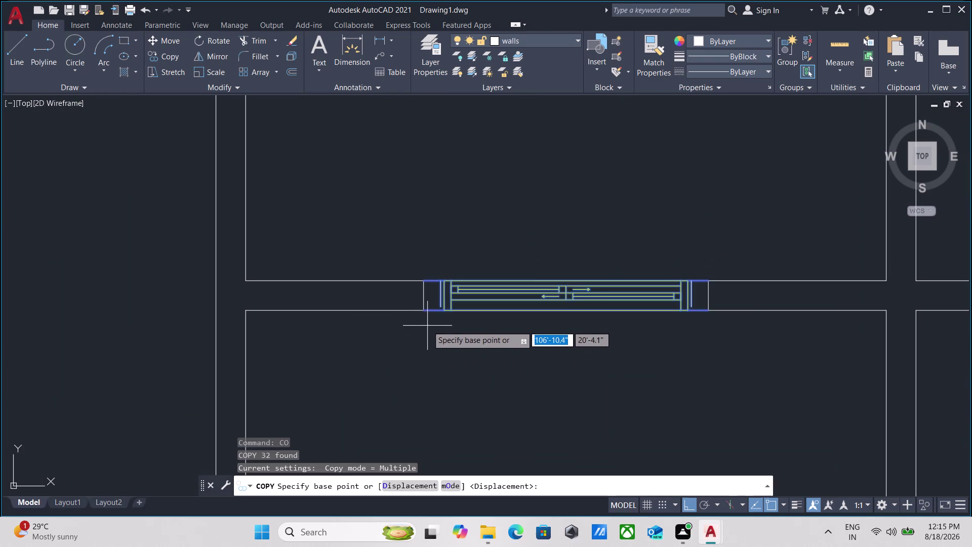
click(424, 310)
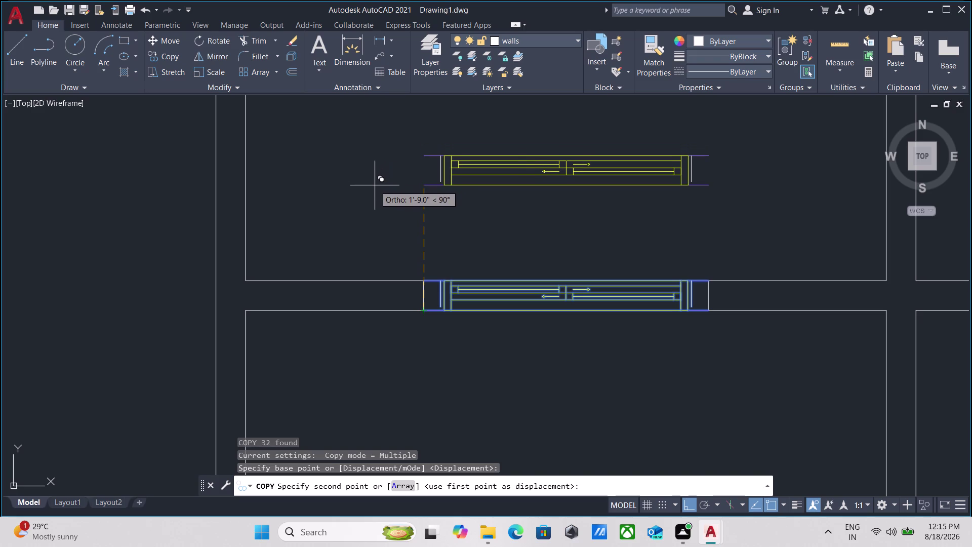
key(F8)
scroll(down, 3)
middle_drag(398, 176, 408, 326)
scroll(down, 3)
middle_drag(400, 223, 397, 415)
middle_drag(435, 239, 412, 402)
middle_drag(381, 302, 376, 367)
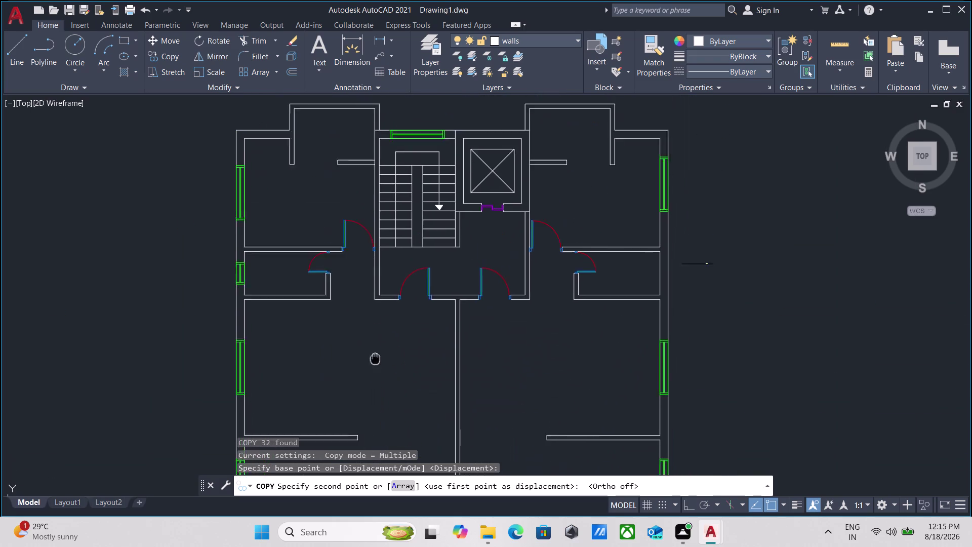
middle_drag(375, 366, 389, 435)
scroll(up, 3)
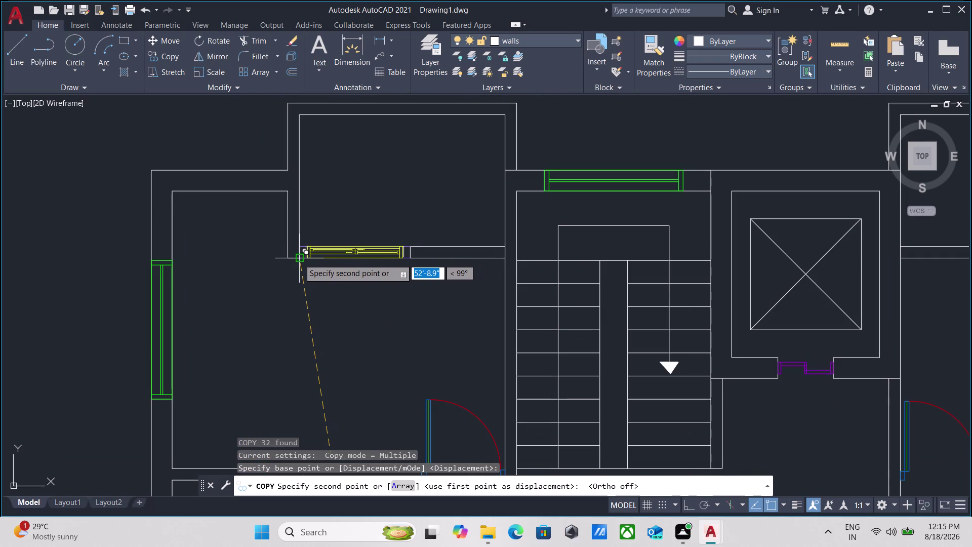
Place window copies in the left and right balcony walls, then end copying.
click(298, 259)
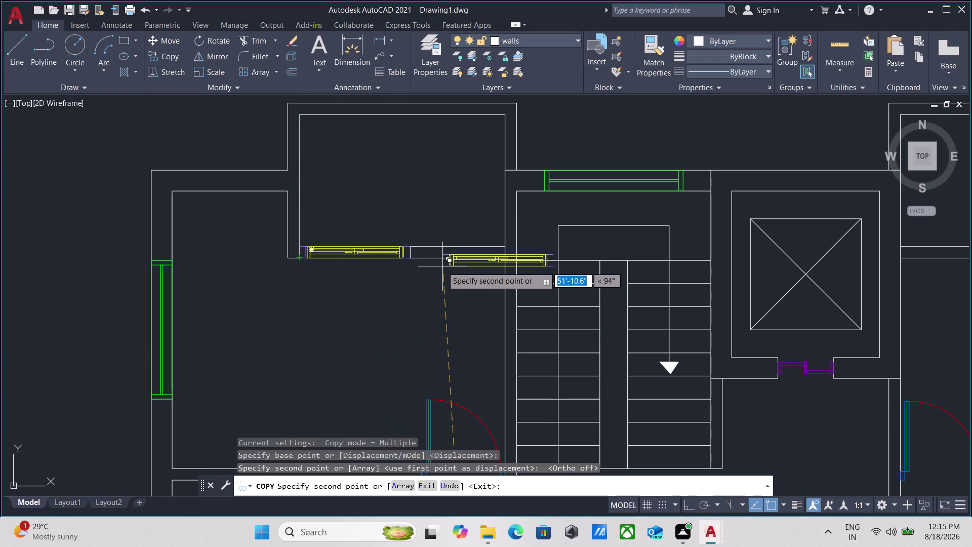
scroll(down, 3)
middle_drag(364, 265, 148, 234)
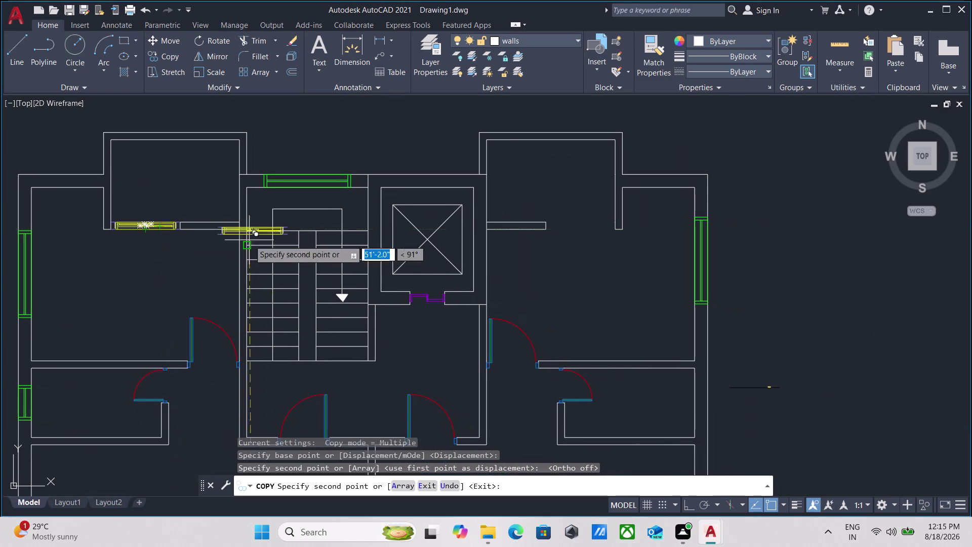
middle_drag(554, 255, 413, 267)
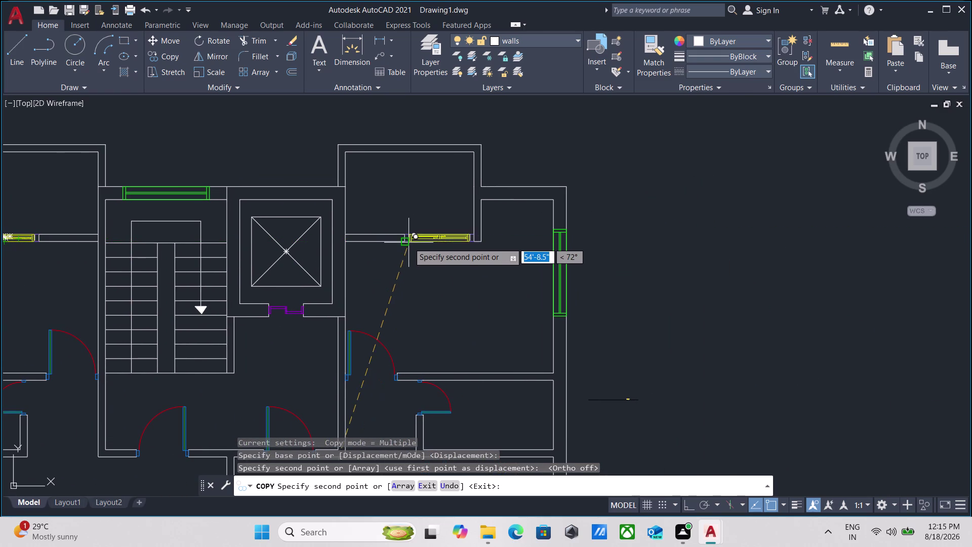
click(407, 243)
scroll(up, 3)
scroll(up, 3)
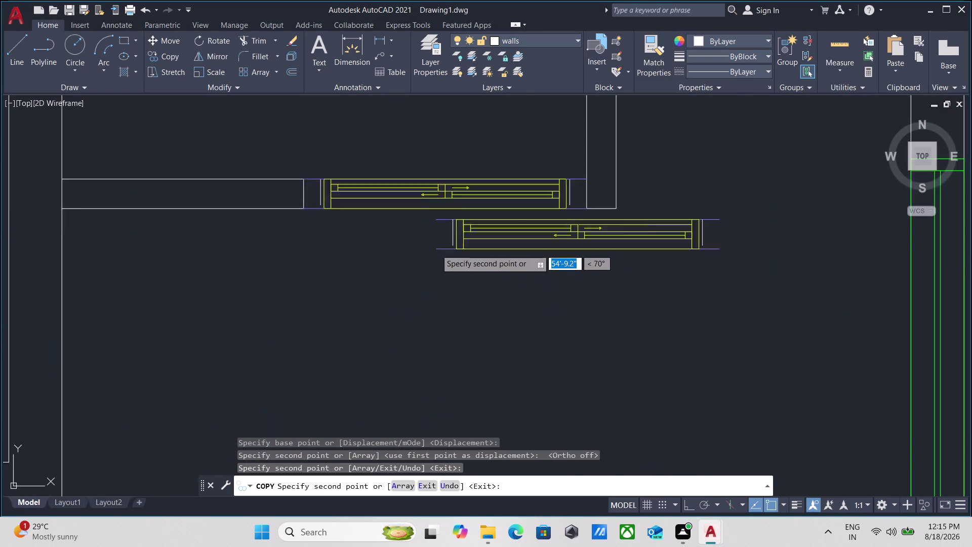
scroll(up, 3)
key(Escape)
scroll(down, 3)
middle_drag(463, 261, 510, 226)
scroll(down, 3)
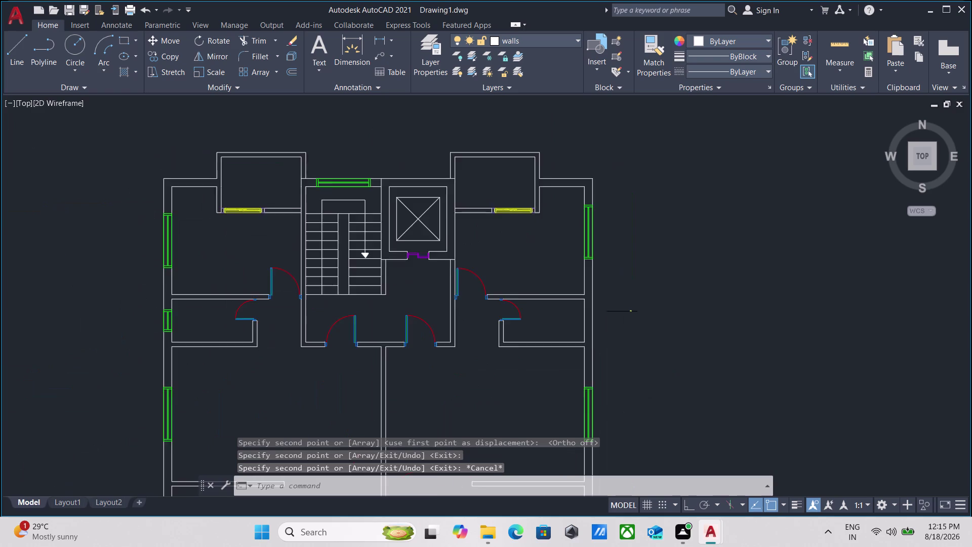
Pan and zoom across the upper apartments and down over the lower units.
scroll(up, 3)
scroll(up, 3)
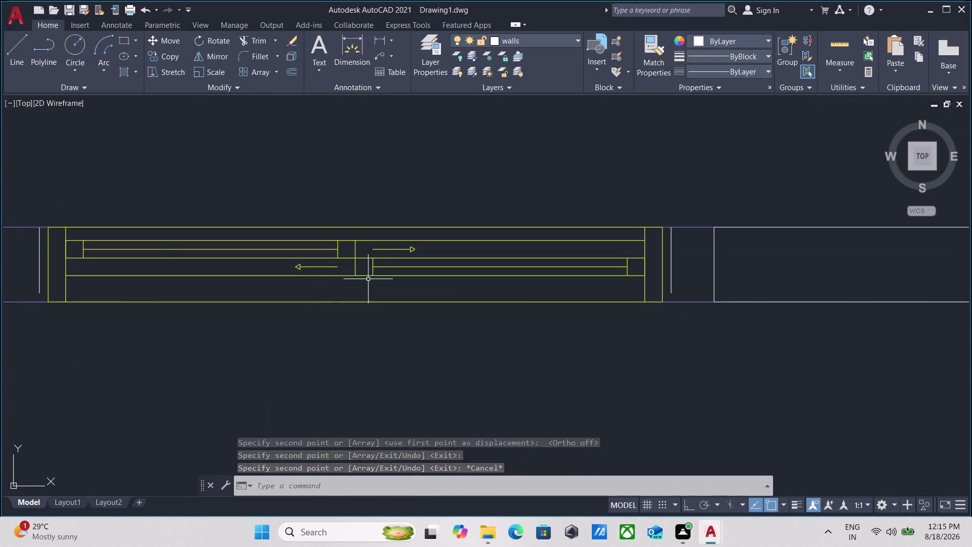
scroll(down, 3)
scroll(down, 3)
middle_drag(380, 297, 324, 243)
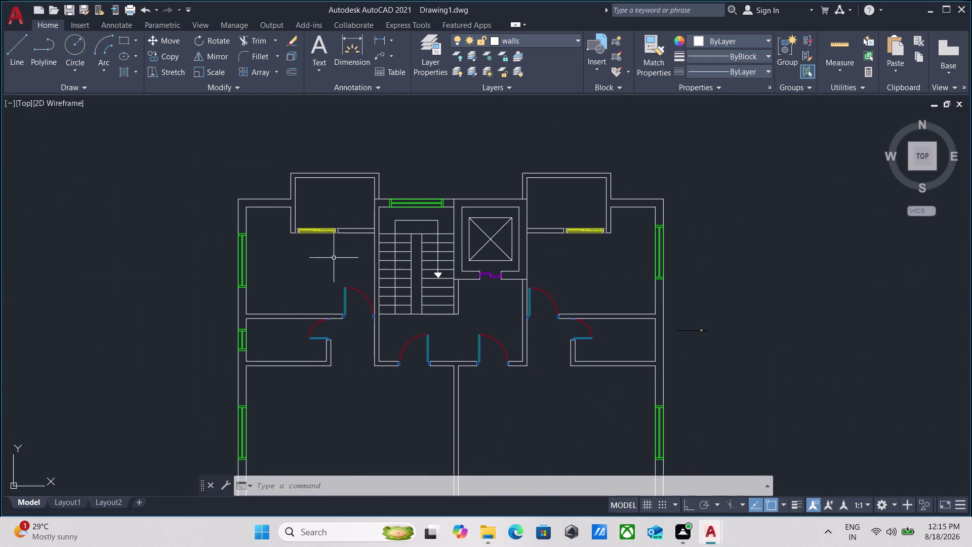
scroll(down, 3)
scroll(up, 3)
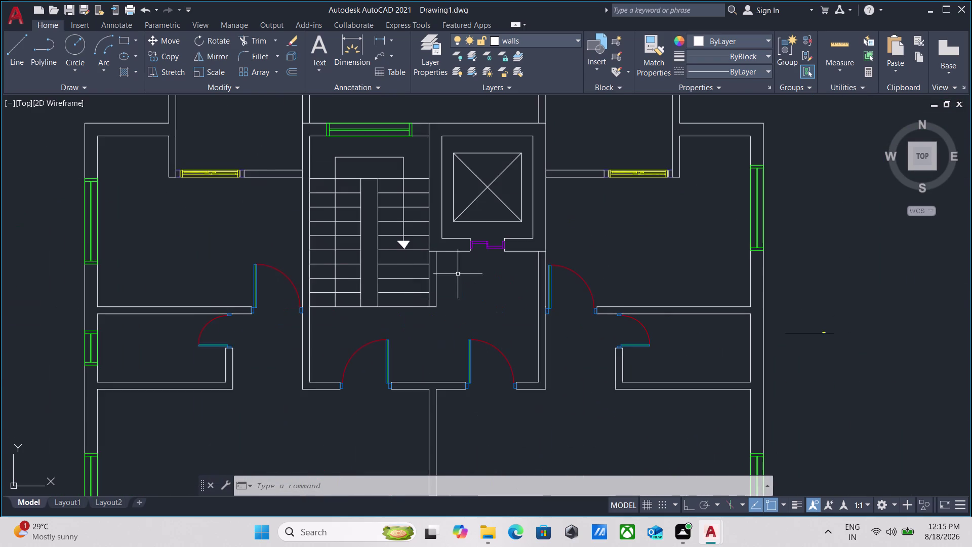
scroll(down, 3)
middle_drag(460, 274, 377, 268)
scroll(up, 3)
scroll(down, 3)
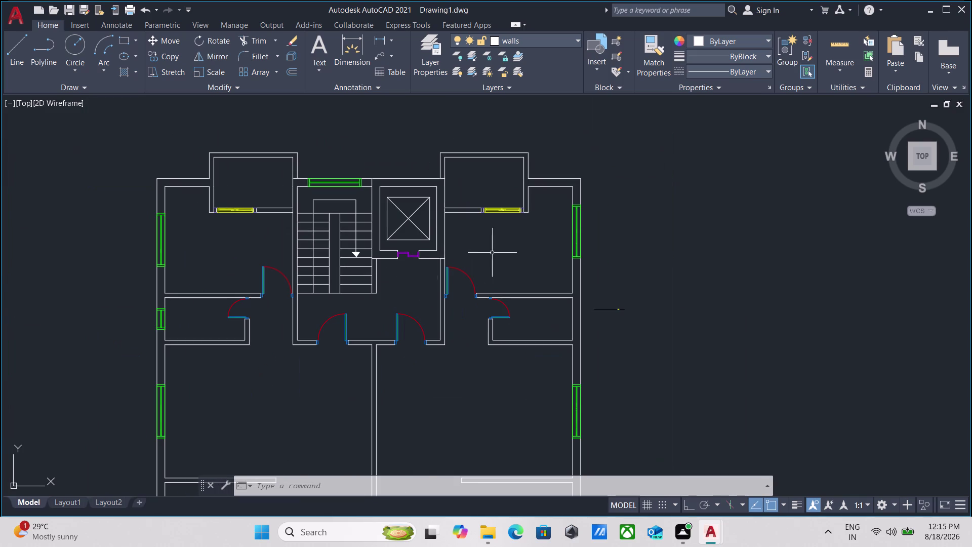
scroll(down, 3)
middle_drag(525, 258, 467, 278)
scroll(up, 3)
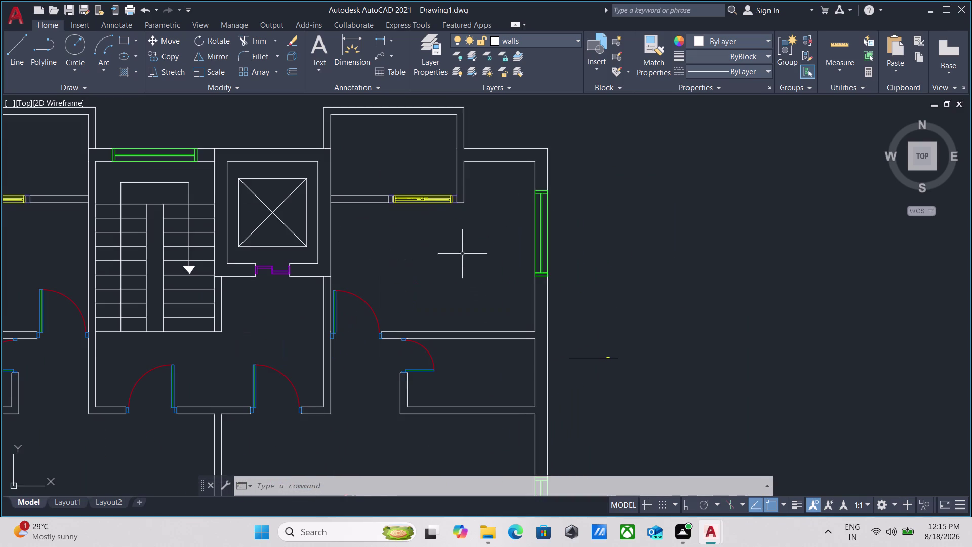
middle_drag(426, 231, 445, 302)
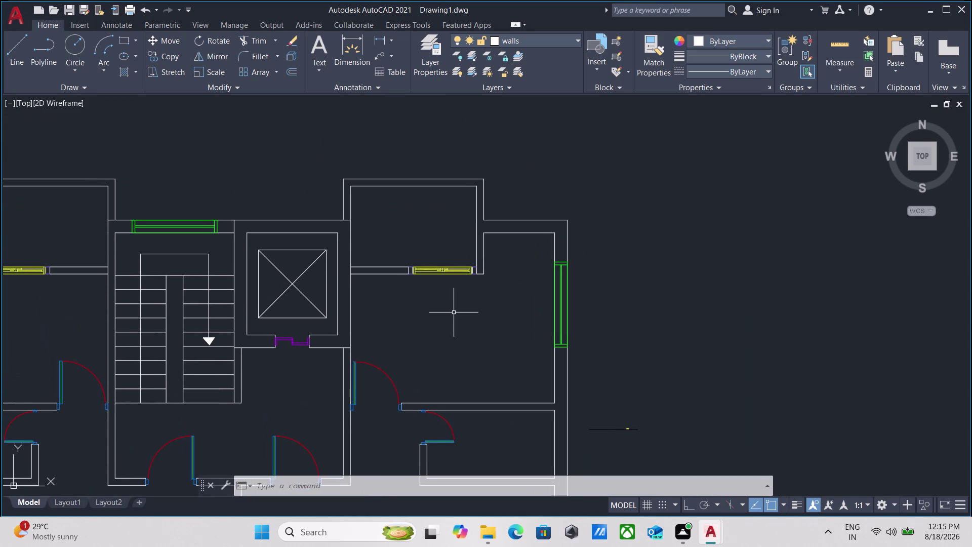
scroll(down, 3)
scroll(up, 3)
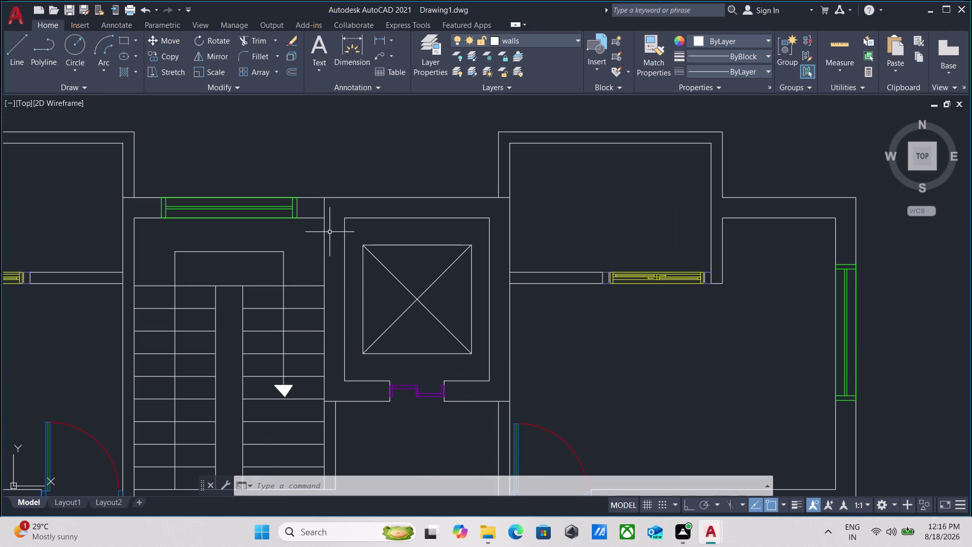
middle_drag(330, 232, 304, 273)
scroll(down, 3)
scroll(down, 3)
middle_drag(158, 327, 166, 313)
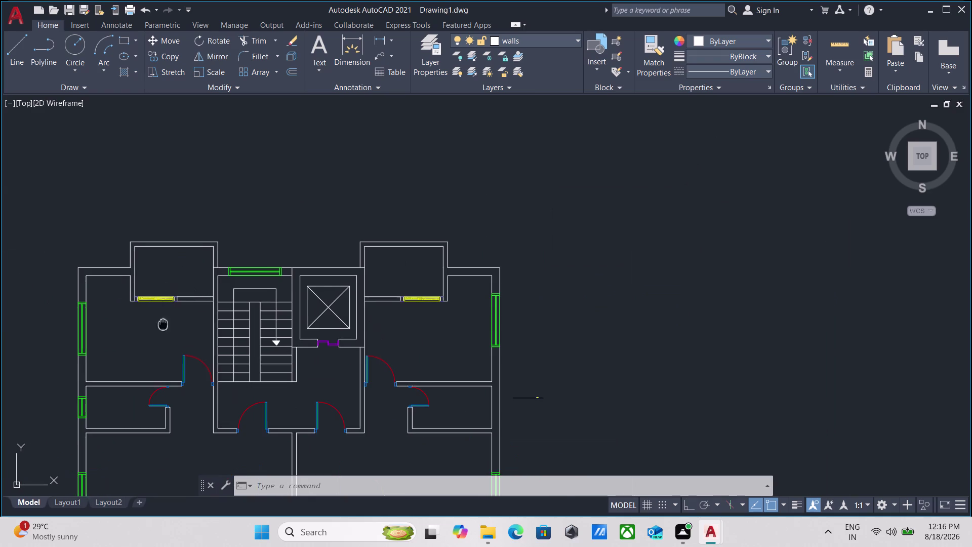
middle_drag(166, 313, 199, 249)
scroll(down, 3)
middle_drag(358, 370, 358, 301)
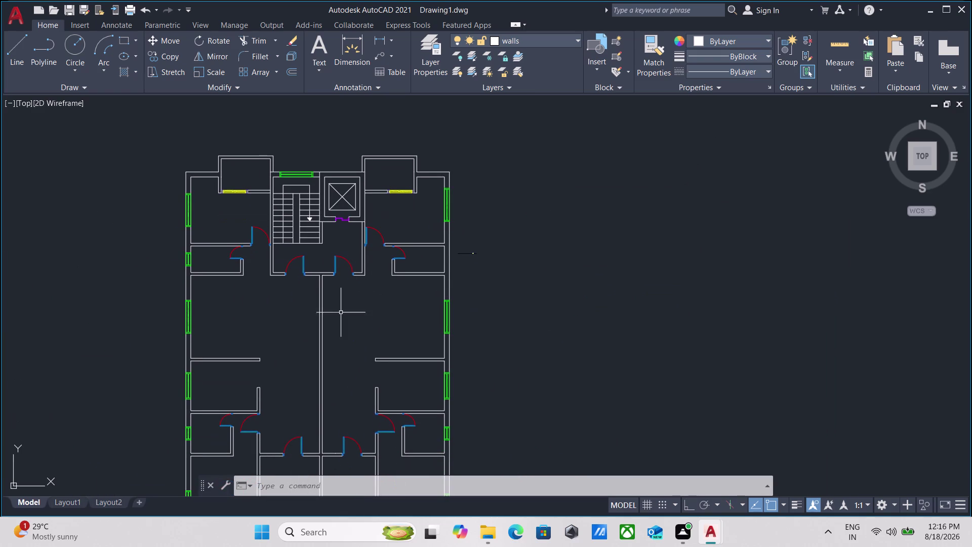
scroll(down, 3)
scroll(up, 3)
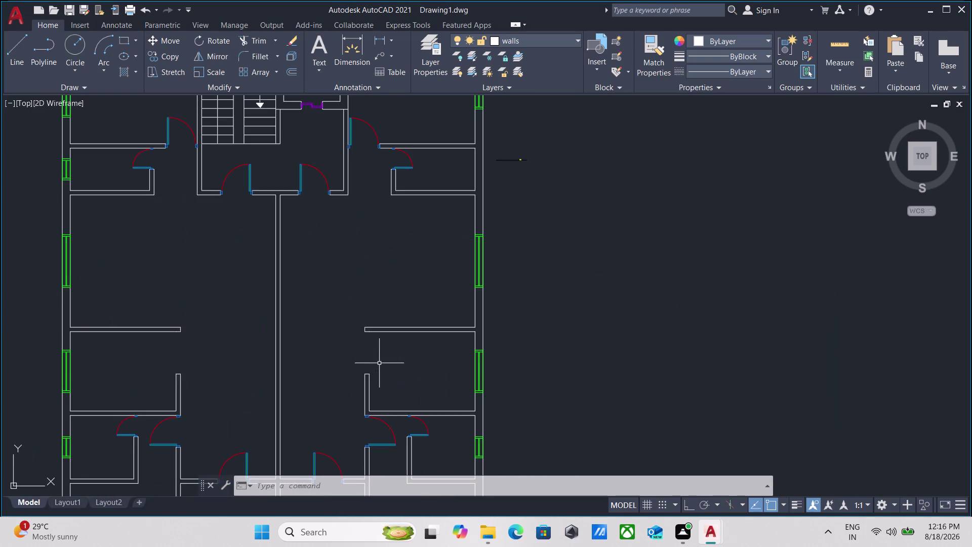
middle_drag(379, 363, 384, 311)
scroll(up, 3)
middle_drag(375, 357, 365, 266)
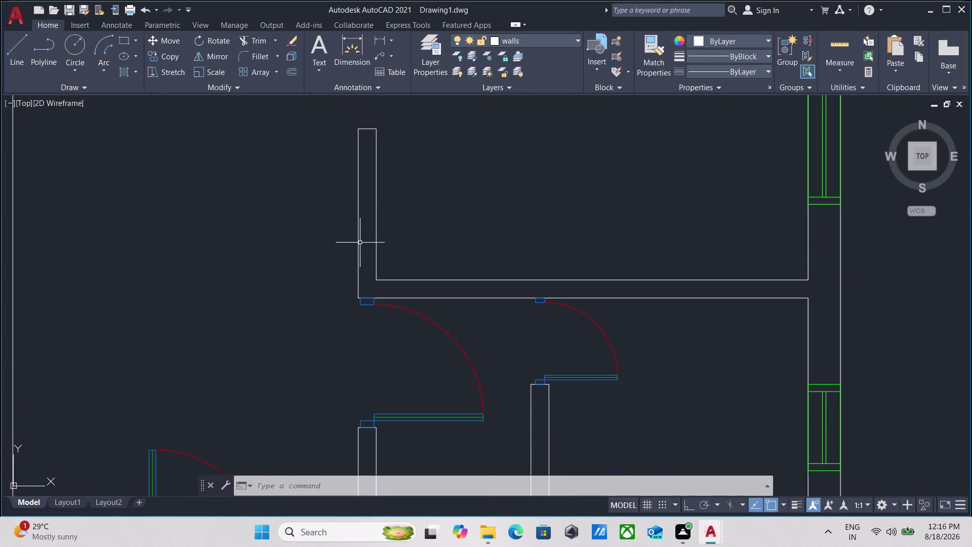
scroll(down, 3)
middle_drag(388, 317, 395, 262)
scroll(down, 3)
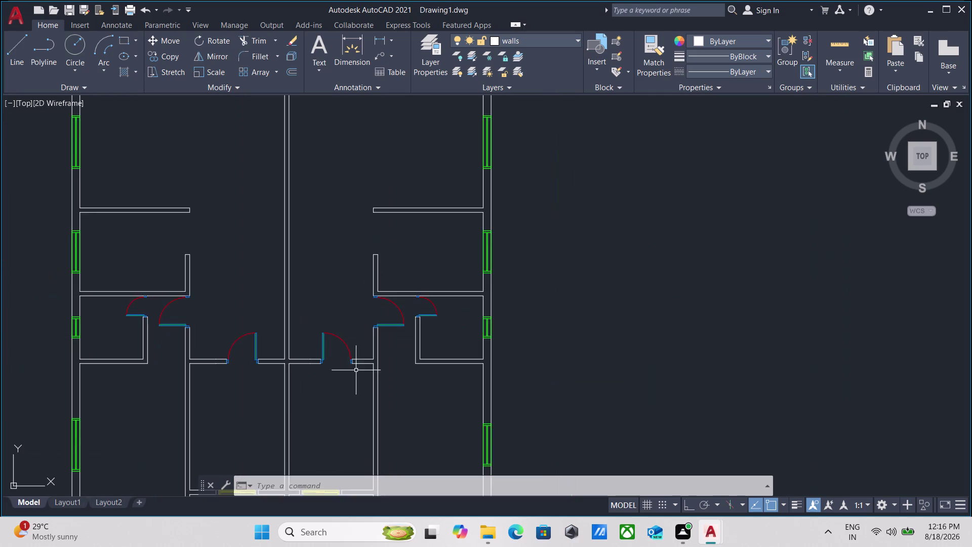
middle_drag(359, 384, 380, 249)
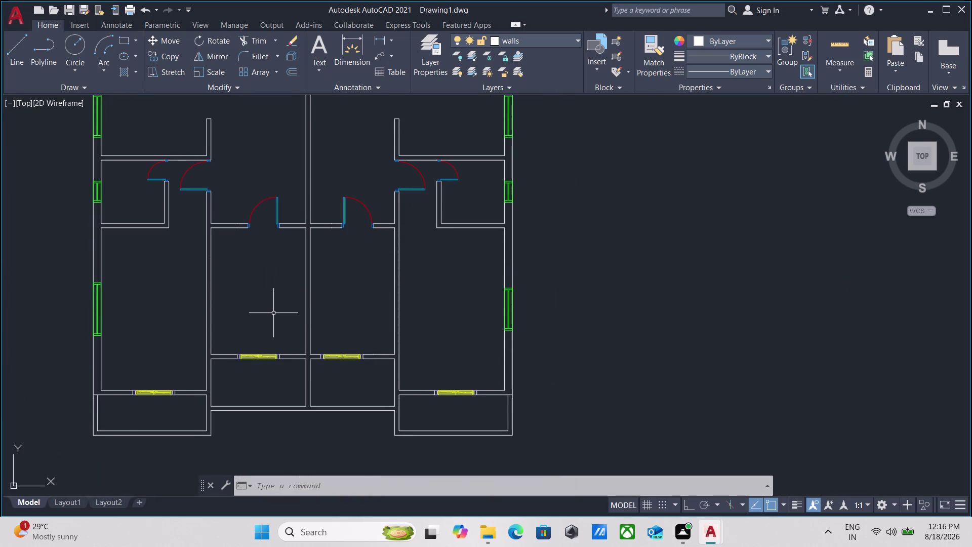
middle_drag(289, 383, 308, 300)
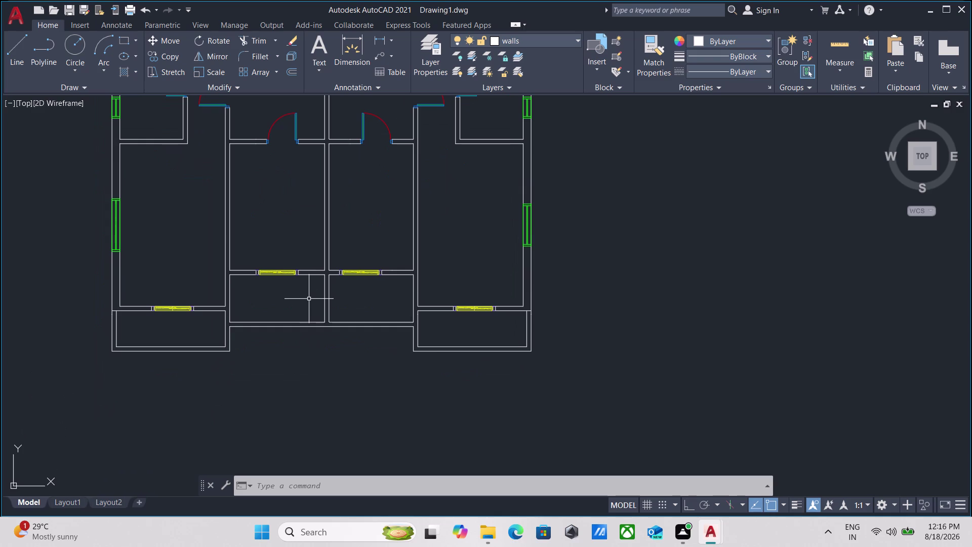
Navigate to the top of the left floor plan where stray window pieces float.
scroll(down, 3)
middle_drag(206, 239, 216, 379)
middle_drag(242, 160, 217, 321)
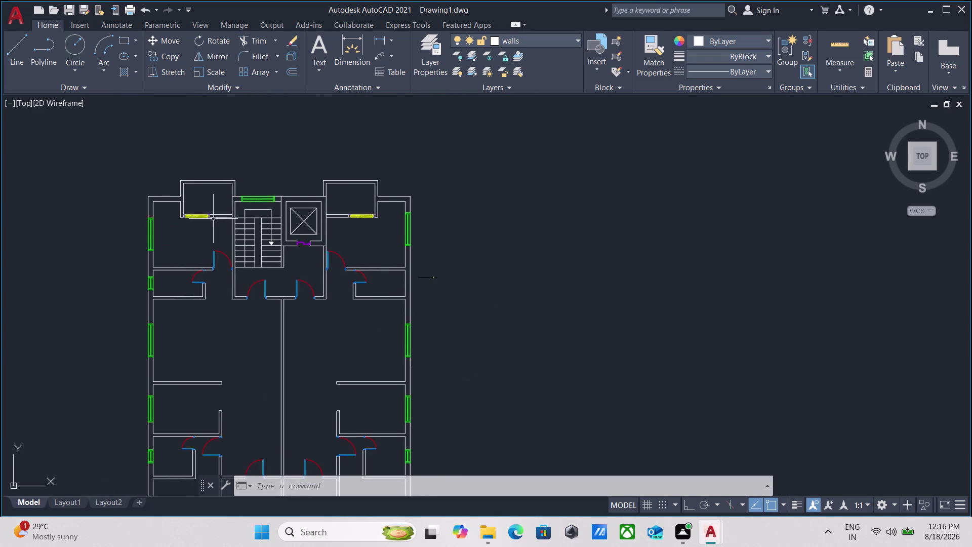
scroll(up, 3)
scroll(up, 3)
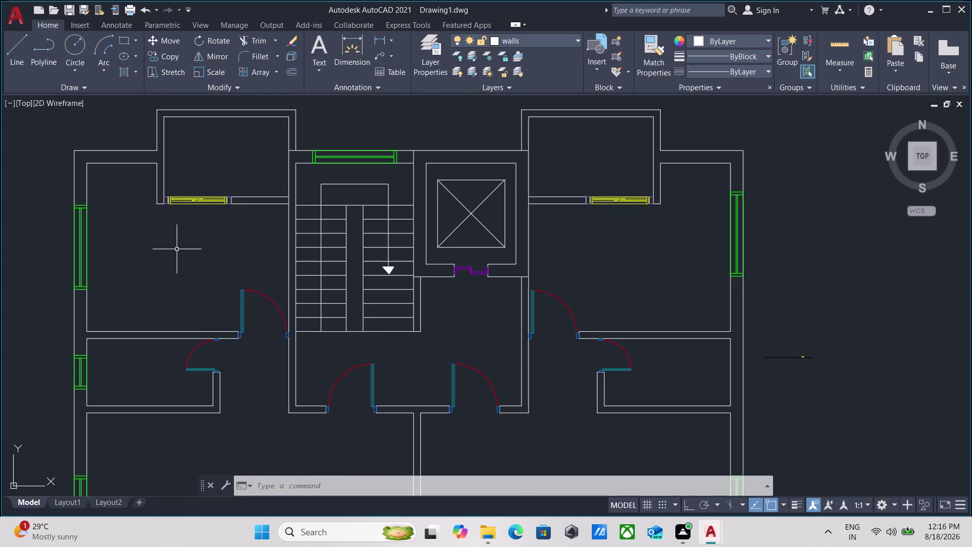
scroll(up, 3)
middle_drag(174, 268, 190, 313)
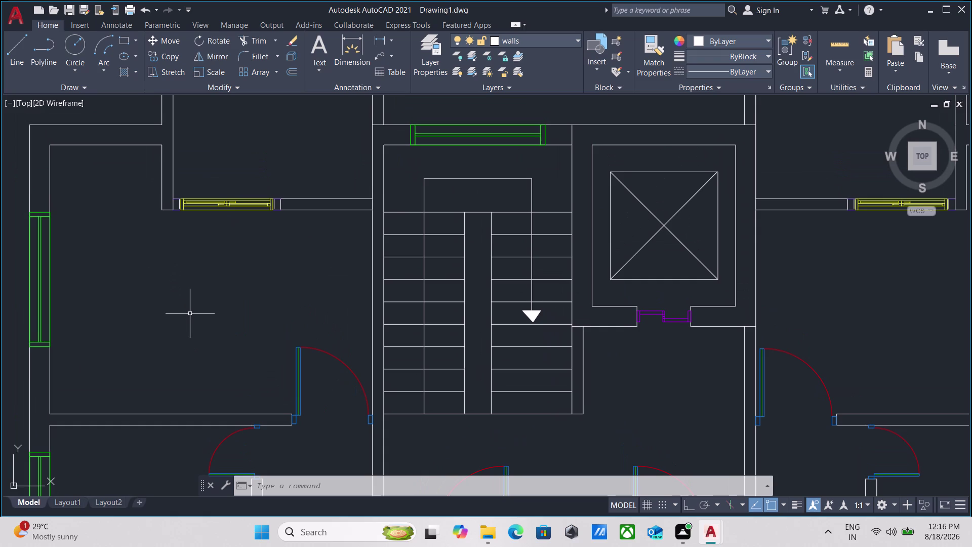
scroll(down, 3)
middle_drag(233, 352, 237, 327)
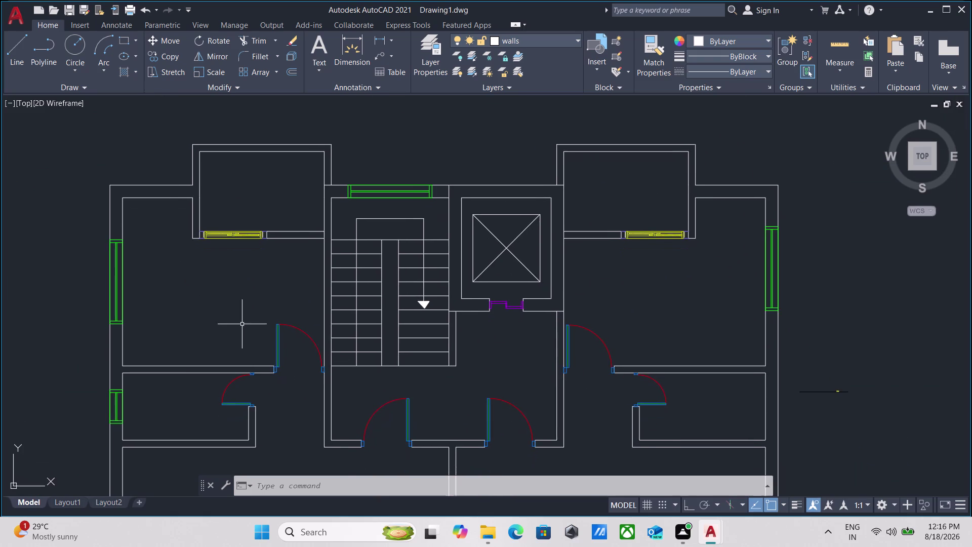
scroll(down, 3)
scroll(down, 3)
middle_drag(375, 334, 394, 267)
scroll(up, 3)
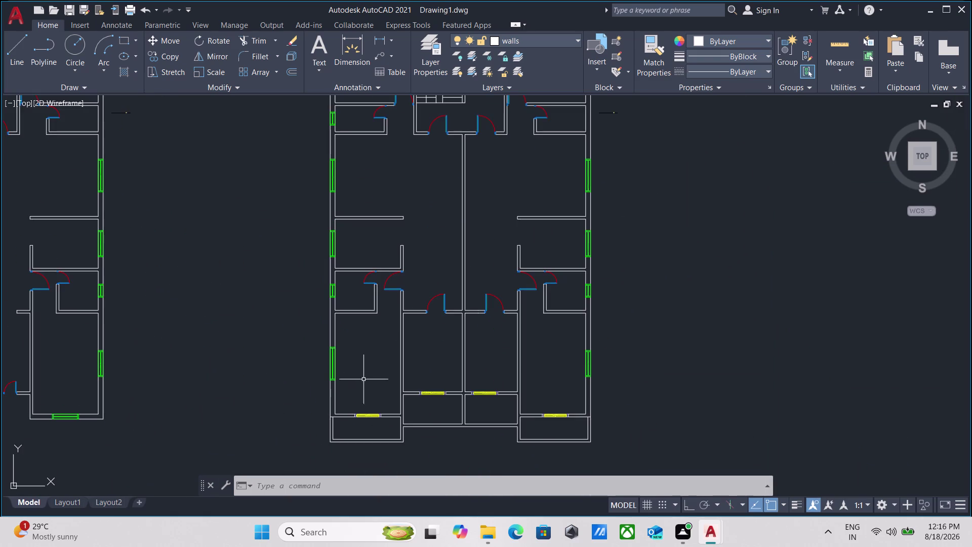
scroll(up, 3)
scroll(down, 3)
scroll(down, 3)
middle_drag(256, 320, 292, 309)
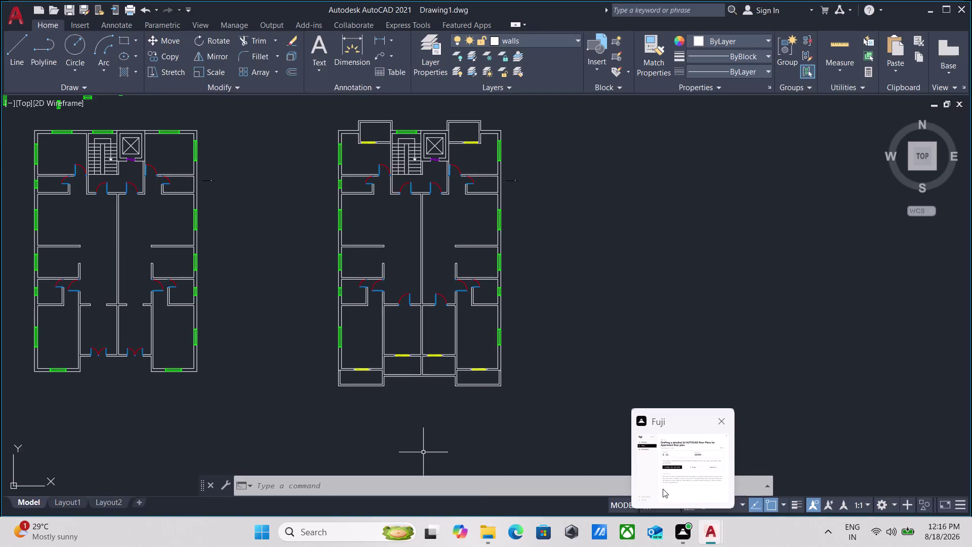
scroll(down, 3)
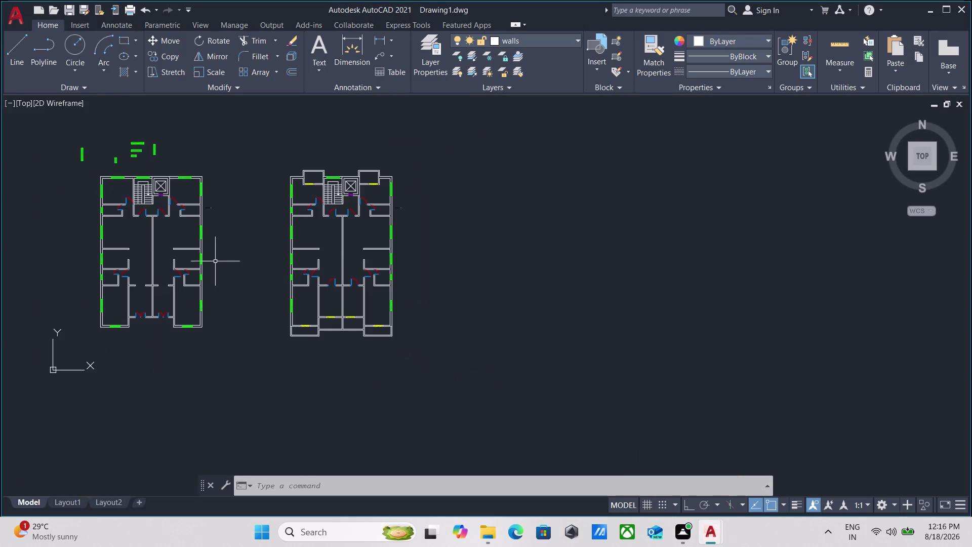
scroll(up, 3)
scroll(up, 3)
middle_drag(94, 219, 166, 200)
scroll(down, 3)
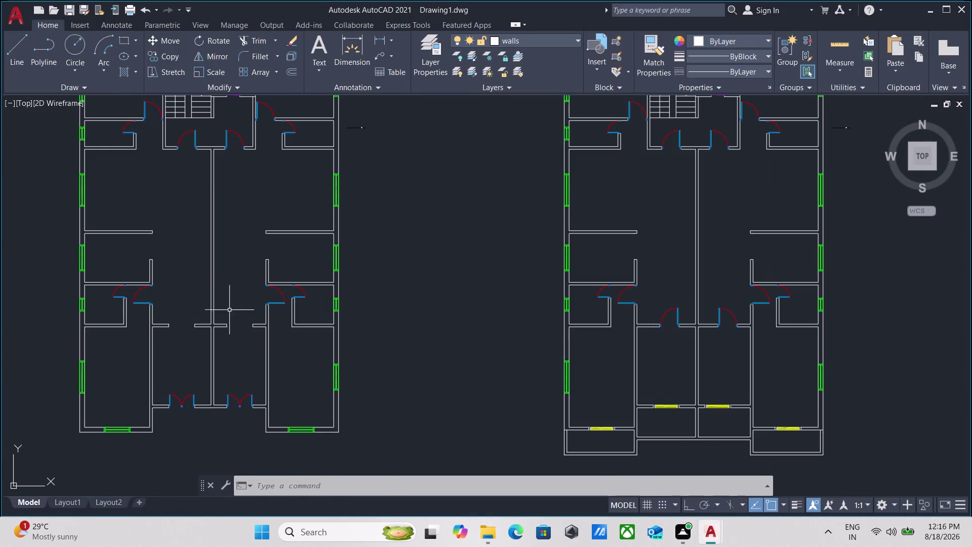
scroll(up, 3)
middle_drag(163, 351, 314, 435)
middle_drag(263, 224, 248, 404)
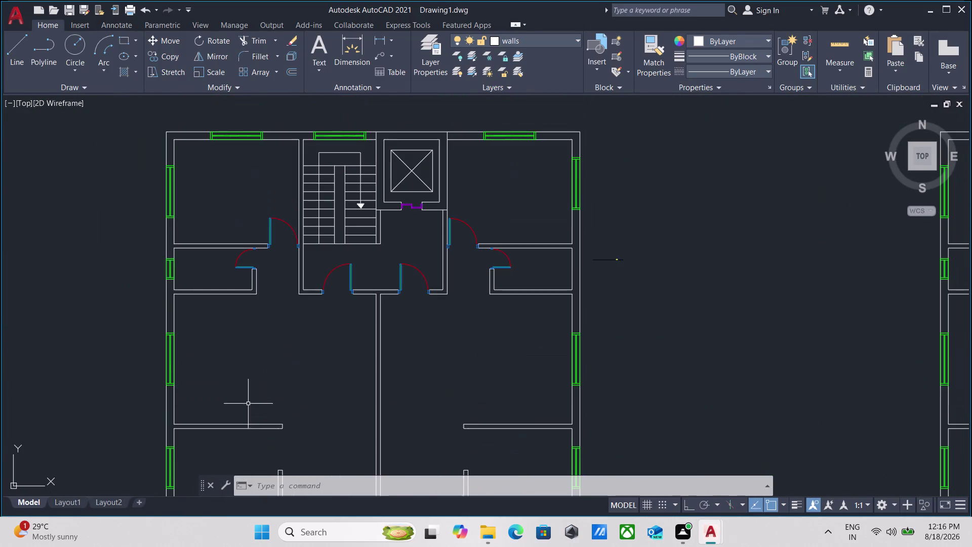
middle_drag(230, 323, 225, 417)
scroll(down, 3)
middle_drag(221, 244, 214, 272)
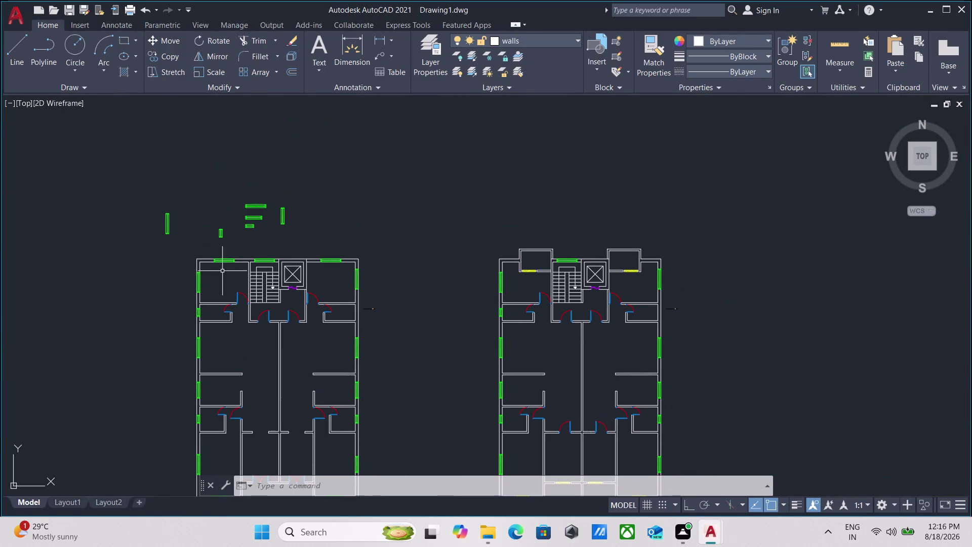
Window-select the stray green window pieces and erase all 48 objects.
drag(311, 235, 307, 234)
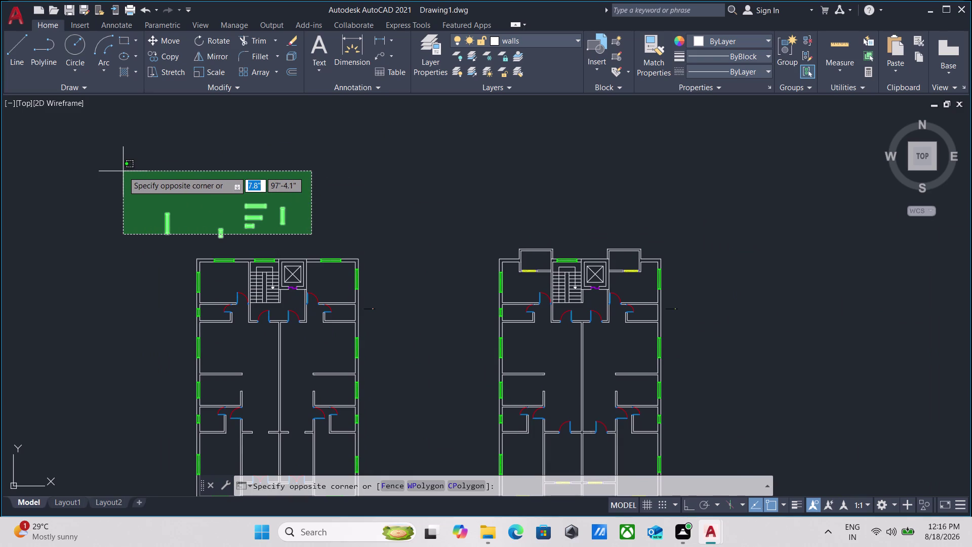
click(123, 171)
right_click(123, 171)
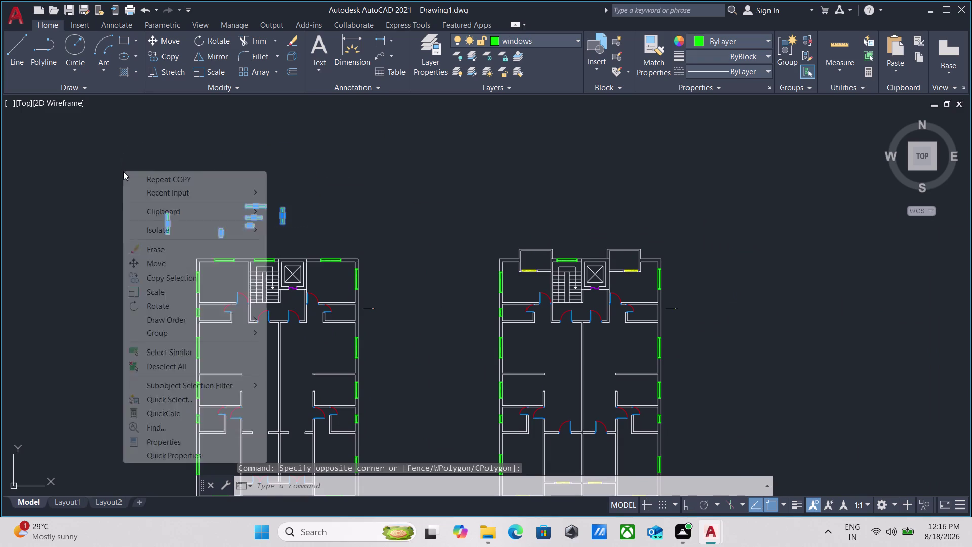
click(161, 245)
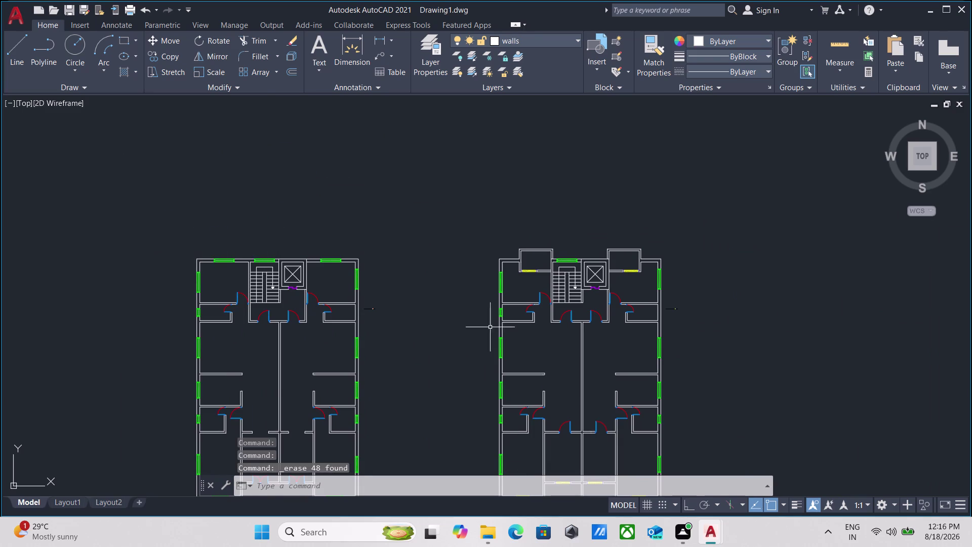
scroll(up, 3)
middle_drag(526, 286, 340, 267)
scroll(down, 3)
middle_drag(352, 262, 310, 263)
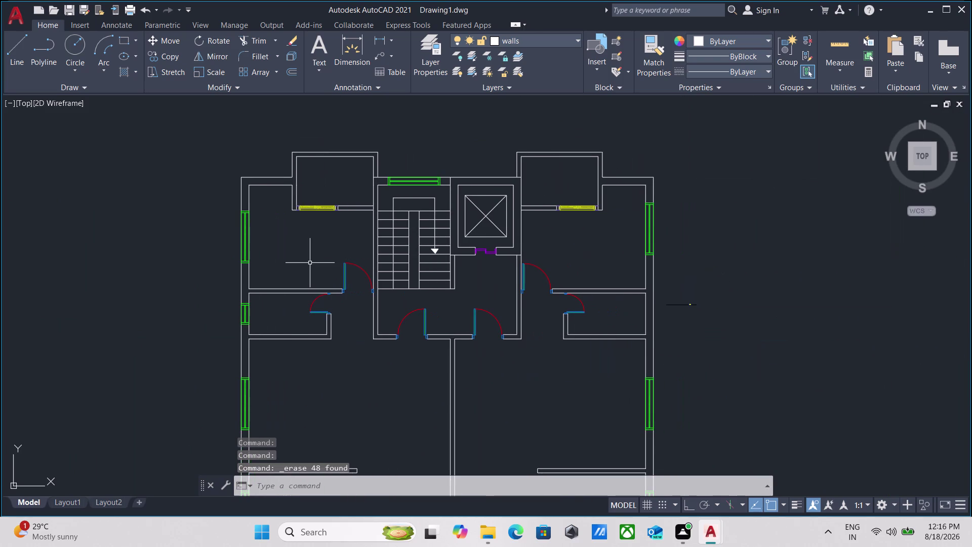
scroll(down, 3)
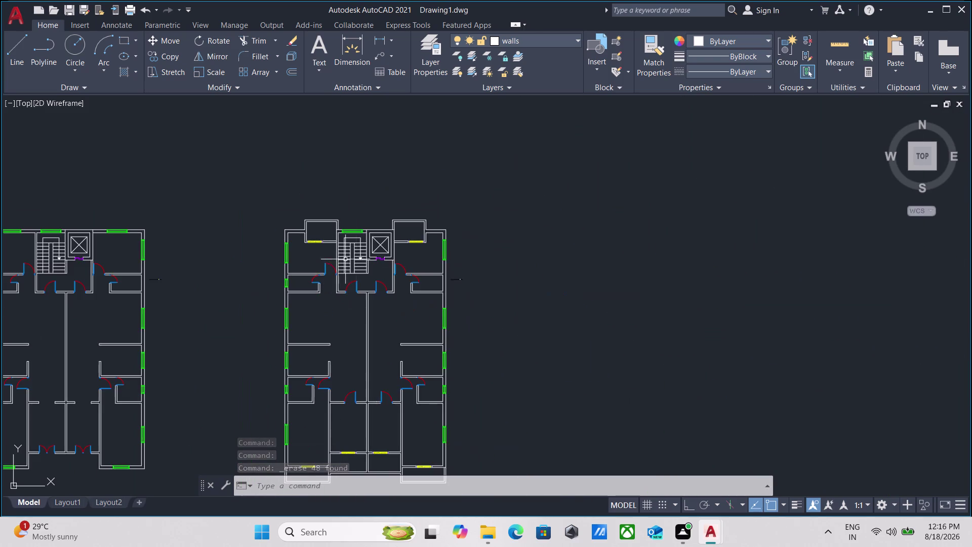
scroll(up, 3)
scroll(up, 3)
scroll(down, 3)
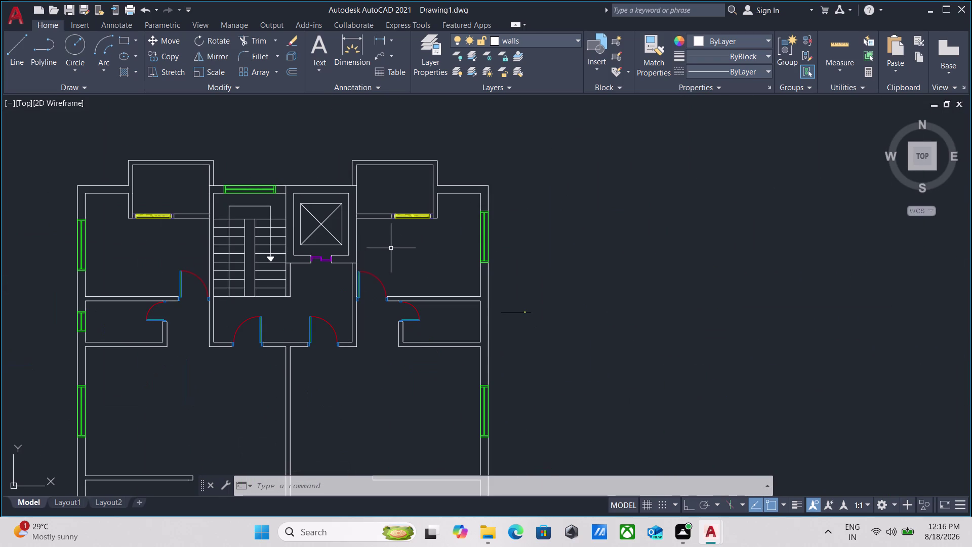
middle_drag(415, 269, 440, 227)
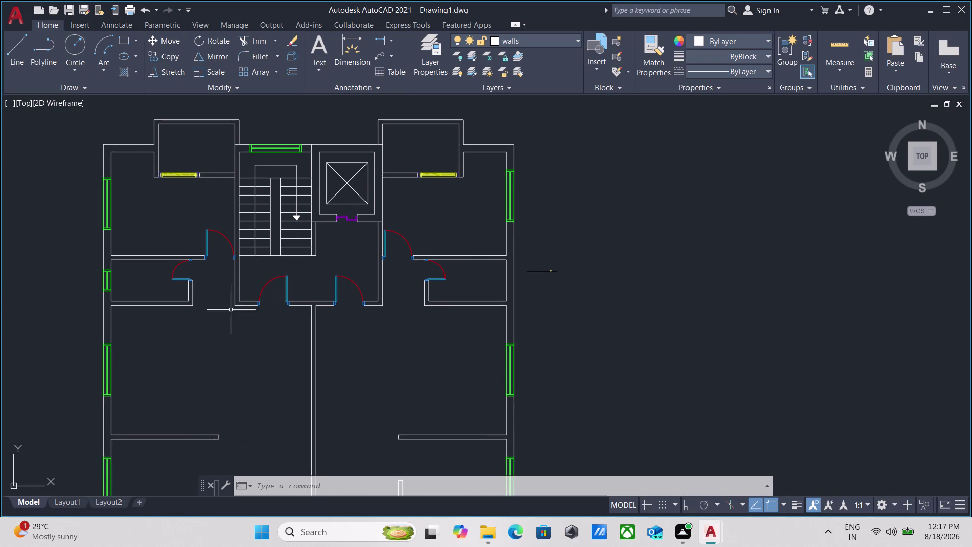
middle_drag(229, 343, 269, 315)
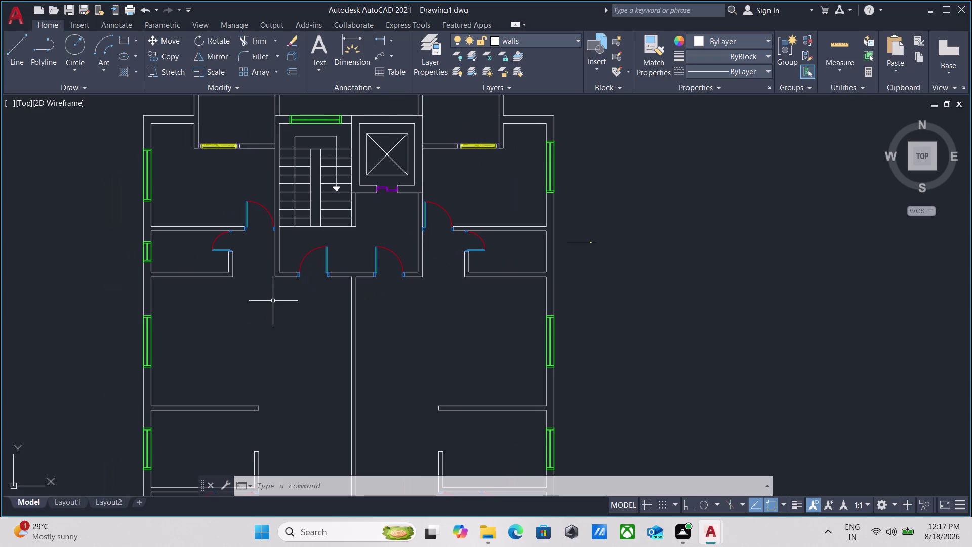
scroll(down, 3)
middle_drag(270, 326, 296, 182)
scroll(up, 3)
scroll(up, 3)
middle_drag(238, 322, 251, 322)
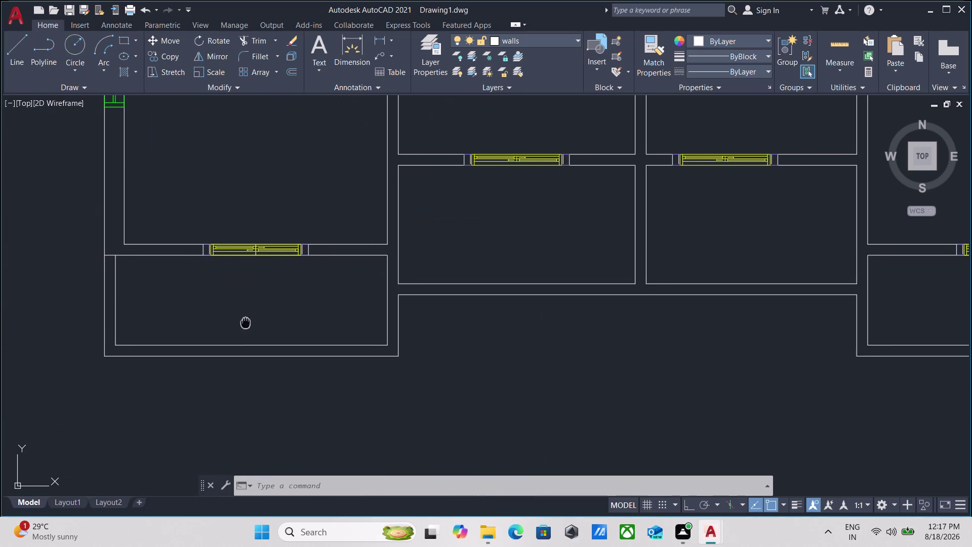
middle_drag(252, 323, 260, 324)
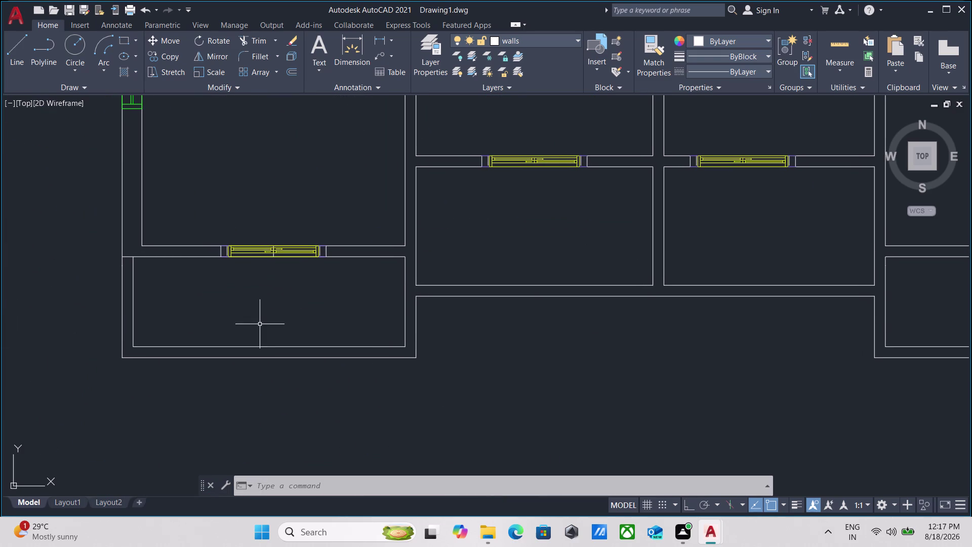
scroll(down, 3)
scroll(up, 3)
scroll(down, 3)
middle_drag(382, 258, 368, 276)
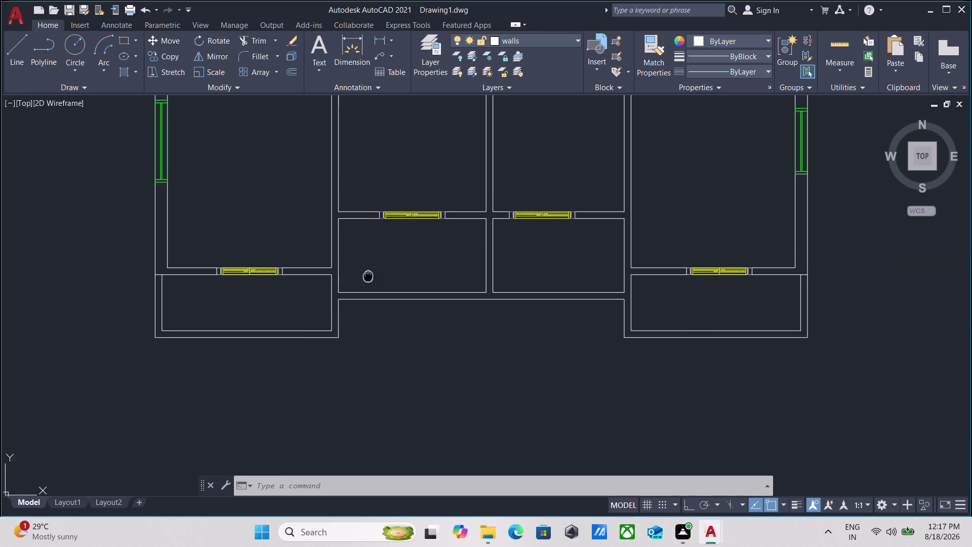
middle_drag(368, 276, 359, 300)
scroll(down, 3)
middle_drag(384, 296, 315, 302)
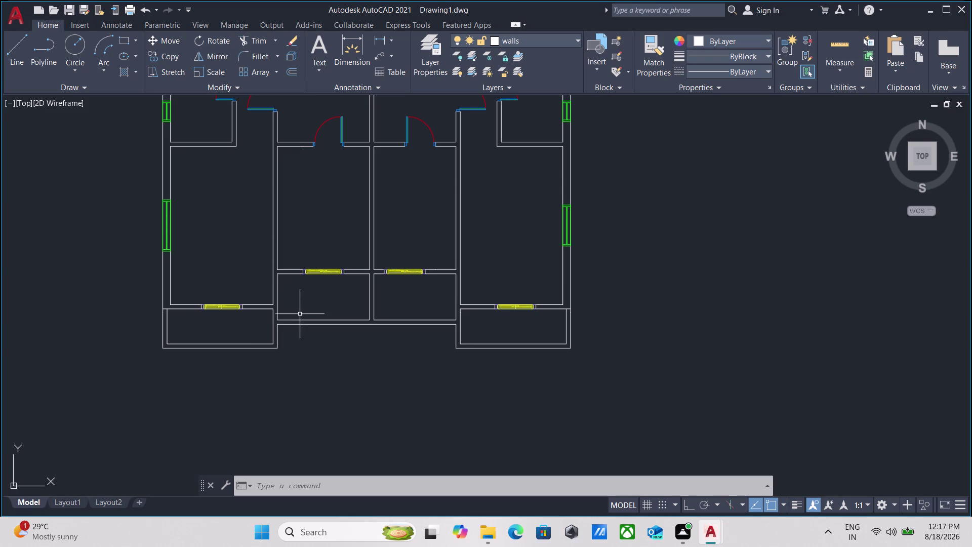
scroll(up, 3)
middle_drag(244, 313, 224, 318)
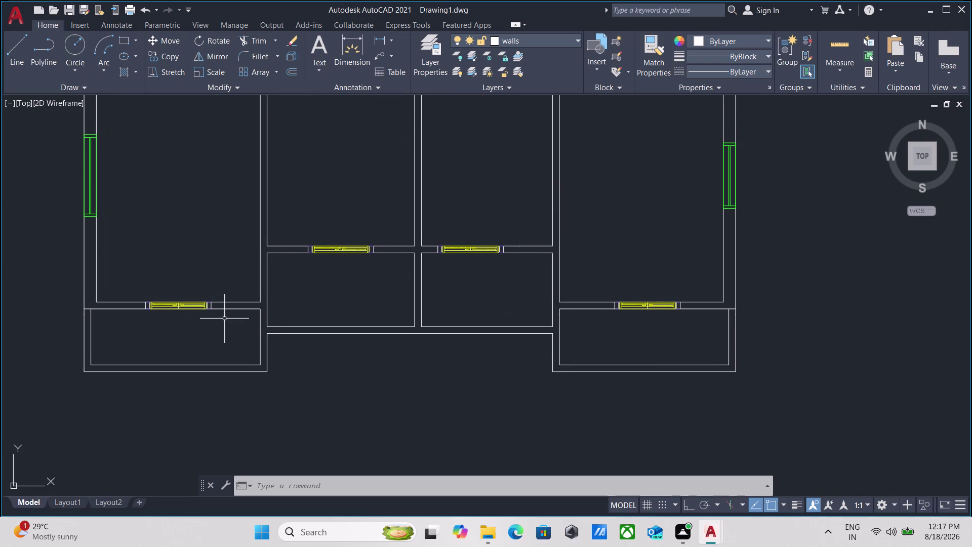
Extend the left and right balconies' upper wall lines with EX.
text(e)
text(x)
key(Return)
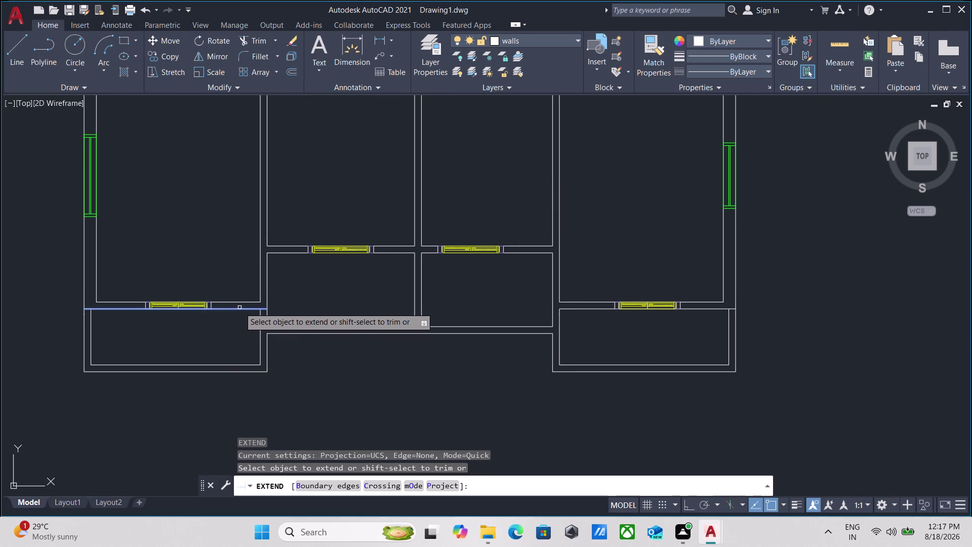
click(240, 308)
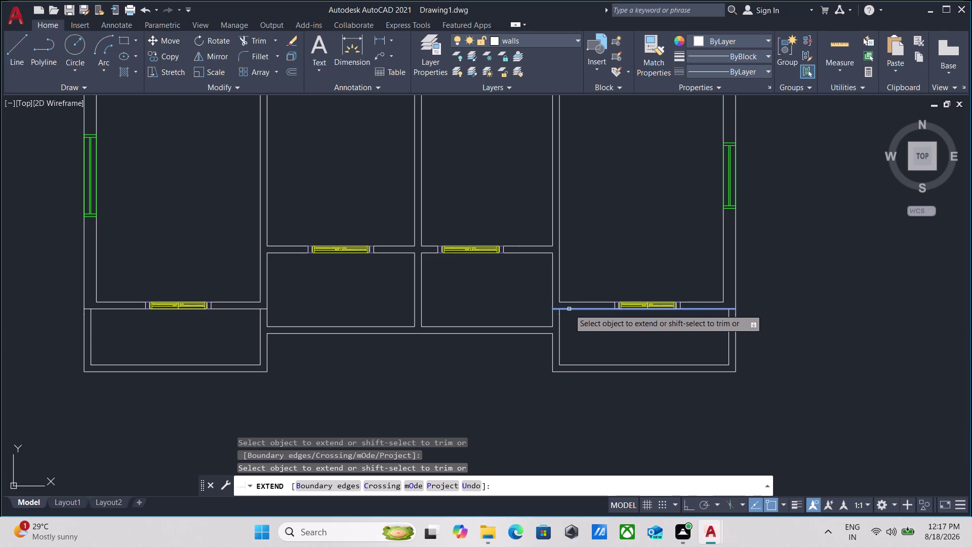
click(569, 309)
key(Escape)
scroll(down, 3)
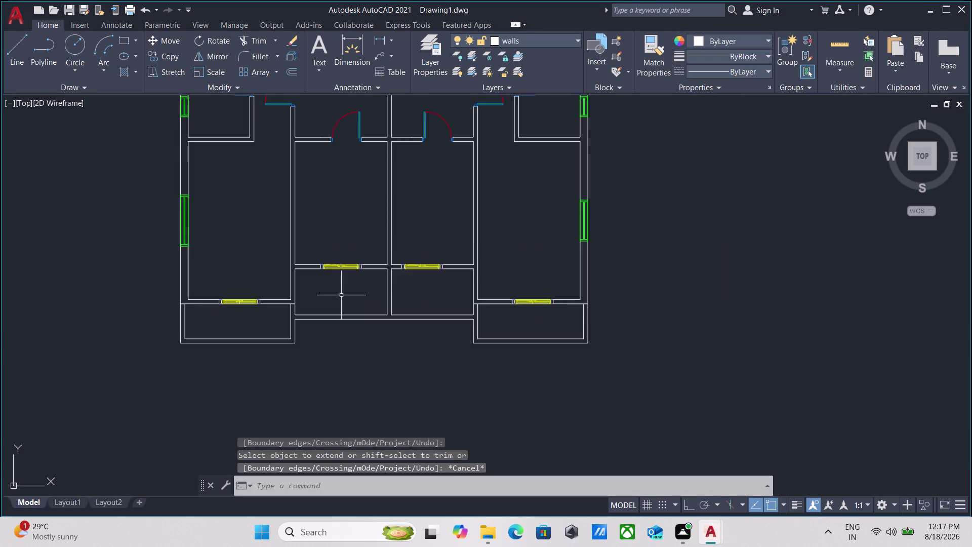
scroll(down, 3)
middle_drag(341, 295, 359, 304)
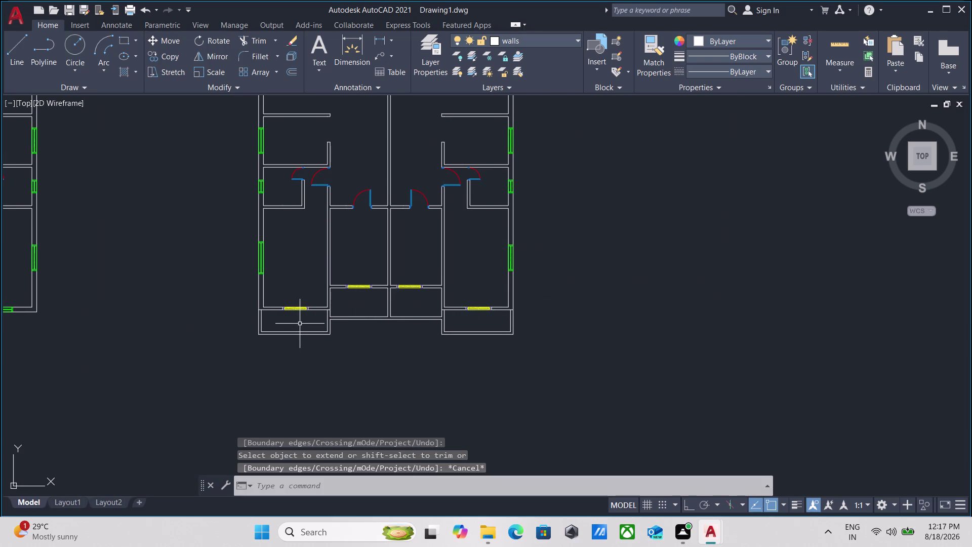
scroll(up, 3)
scroll(down, 3)
middle_drag(388, 319, 381, 367)
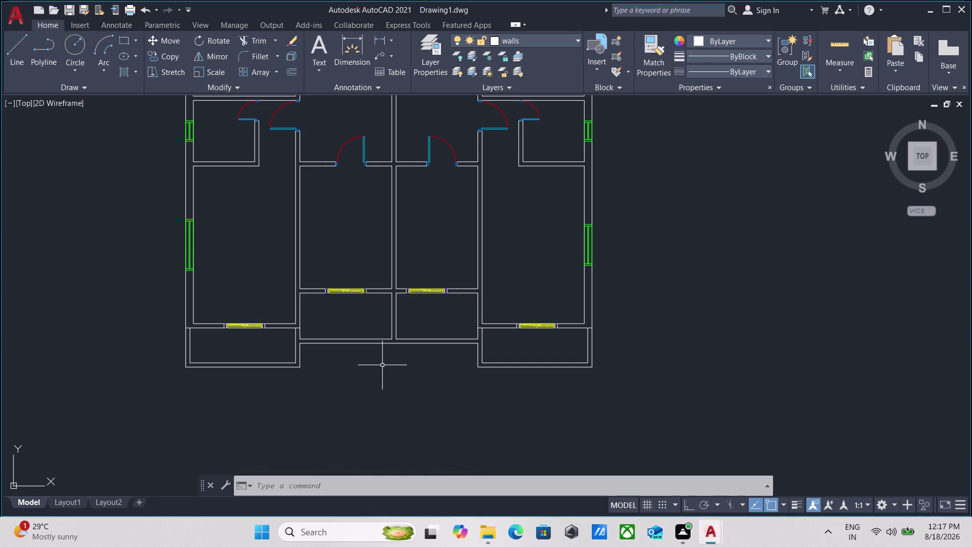
scroll(up, 3)
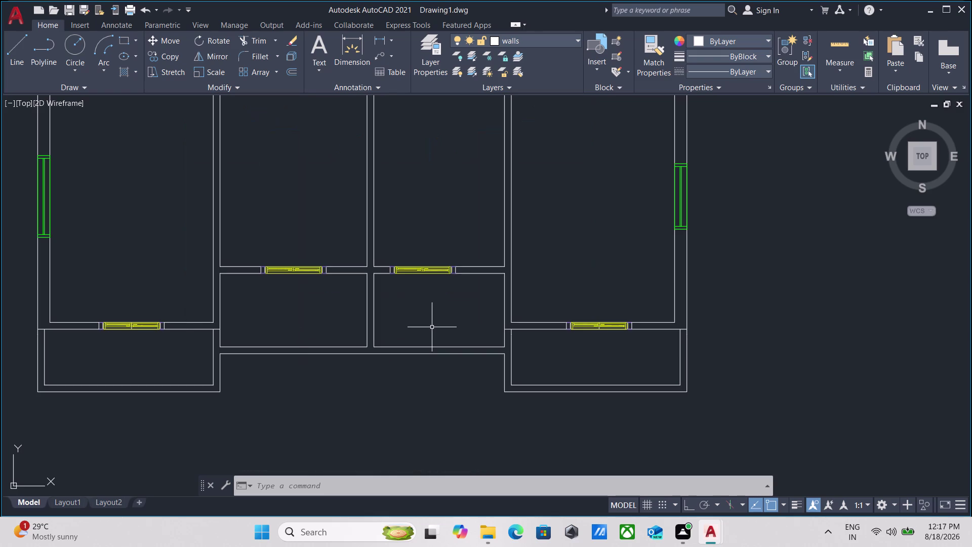
Erase the stray line fragment lying away from the two floor plans.
scroll(down, 3)
middle_drag(431, 327, 418, 415)
scroll(down, 3)
middle_drag(432, 322, 422, 350)
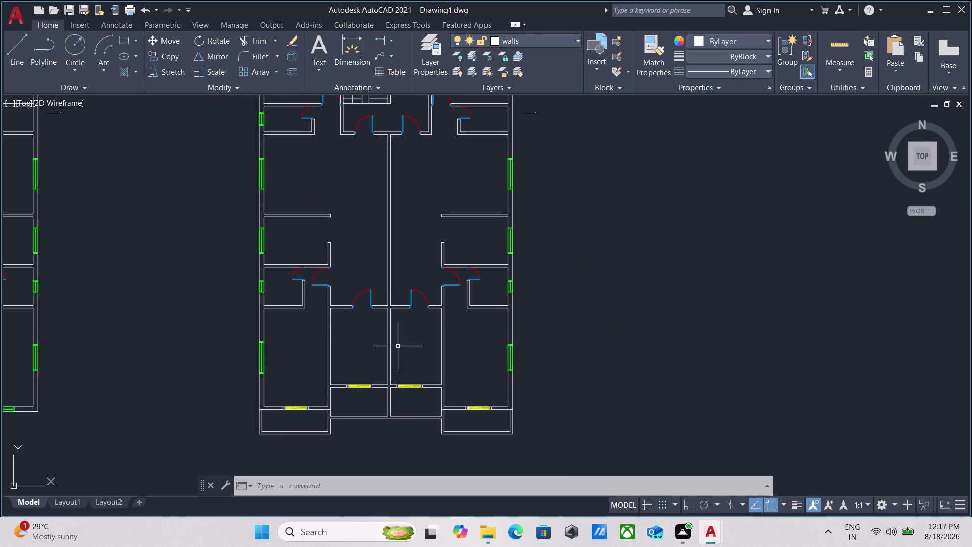
scroll(up, 3)
scroll(down, 3)
scroll(down, 3)
middle_drag(342, 236, 334, 283)
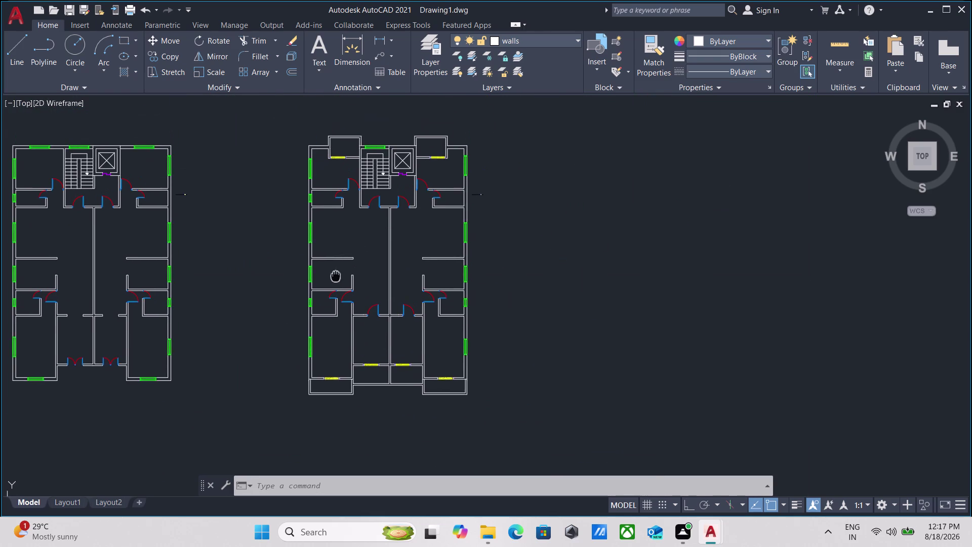
middle_drag(335, 283, 335, 287)
scroll(up, 3)
scroll(up, 3)
middle_drag(97, 178, 187, 274)
scroll(up, 3)
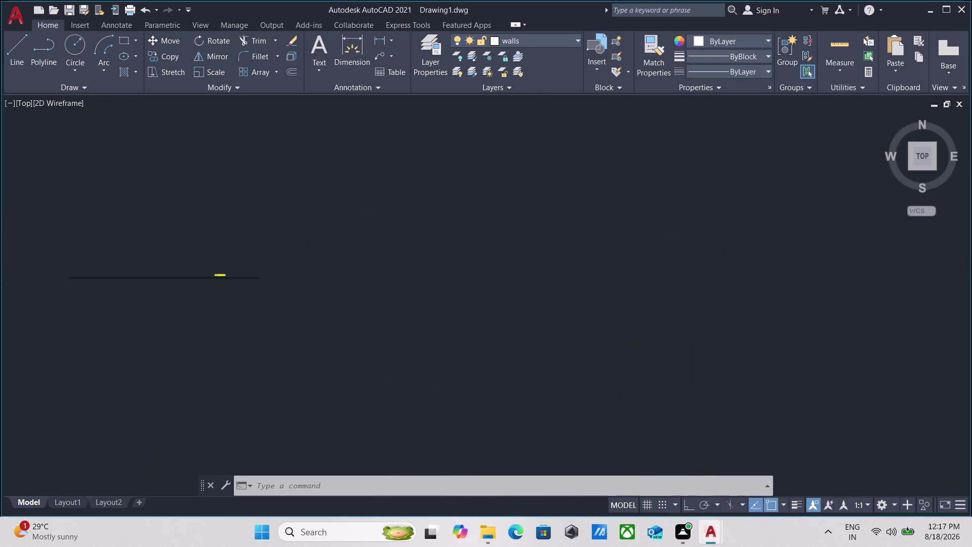
middle_drag(187, 274, 200, 281)
drag(360, 345, 336, 312)
click(240, 230)
right_click(239, 230)
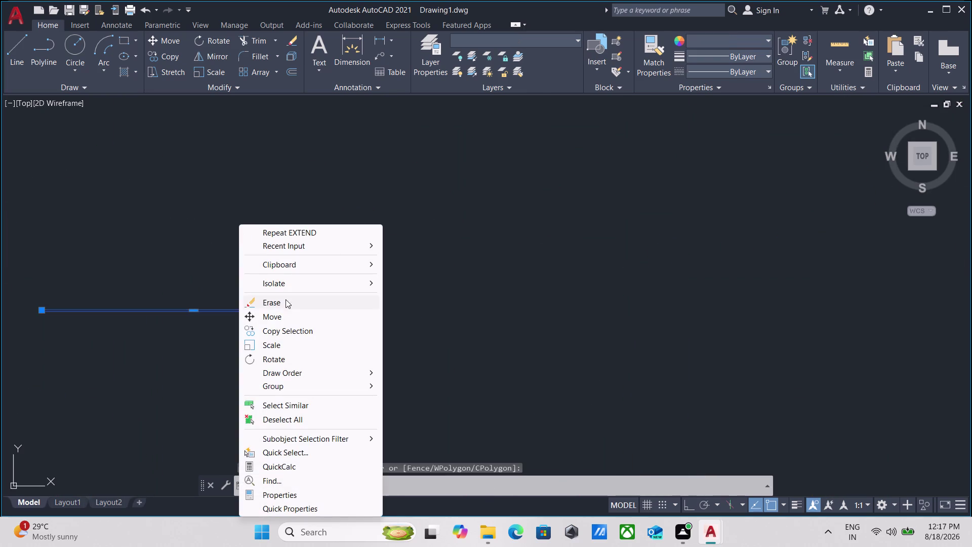
click(286, 302)
Return the view to the left unit's top rooms with no command active.
scroll(down, 3)
middle_drag(294, 300, 305, 331)
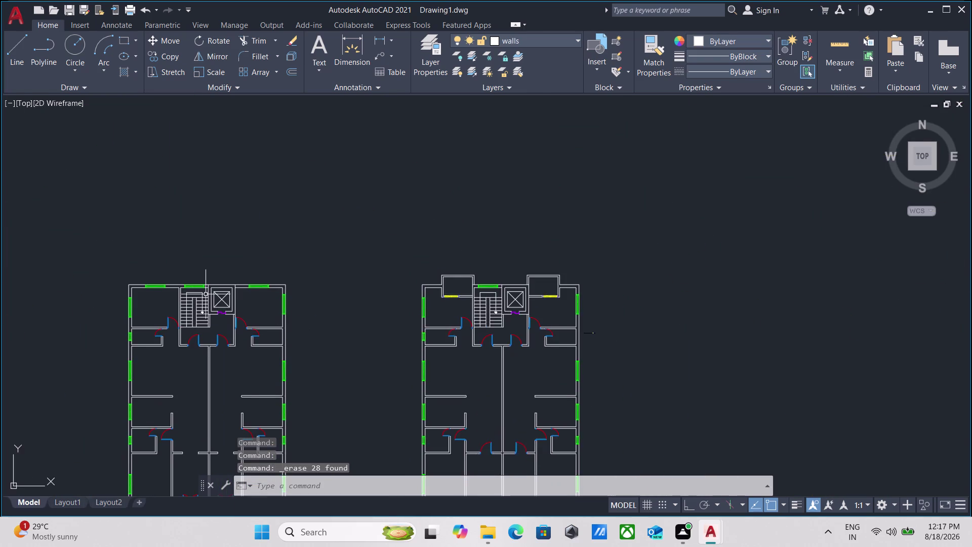
scroll(up, 3)
scroll(down, 3)
middle_drag(192, 226, 228, 191)
scroll(up, 3)
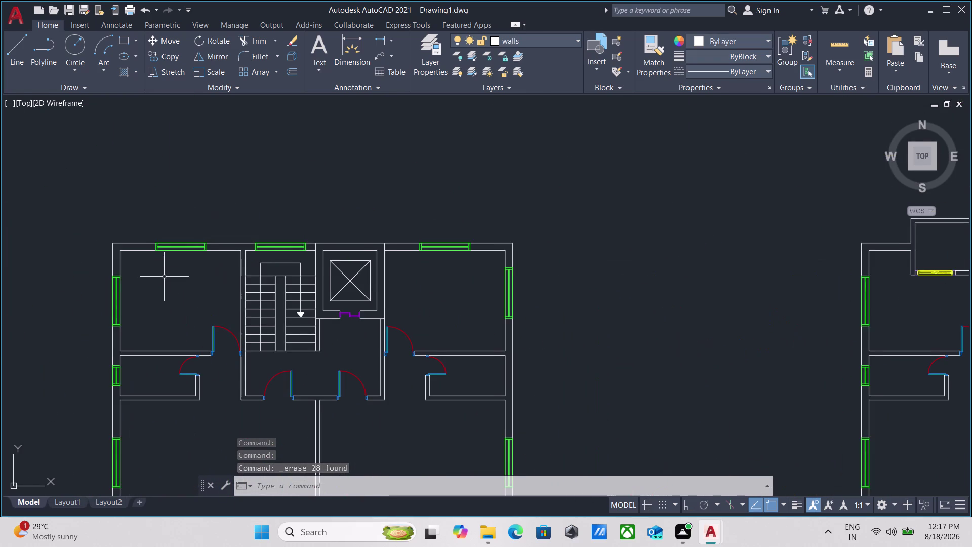
middle_drag(168, 276, 182, 271)
key(Escape)
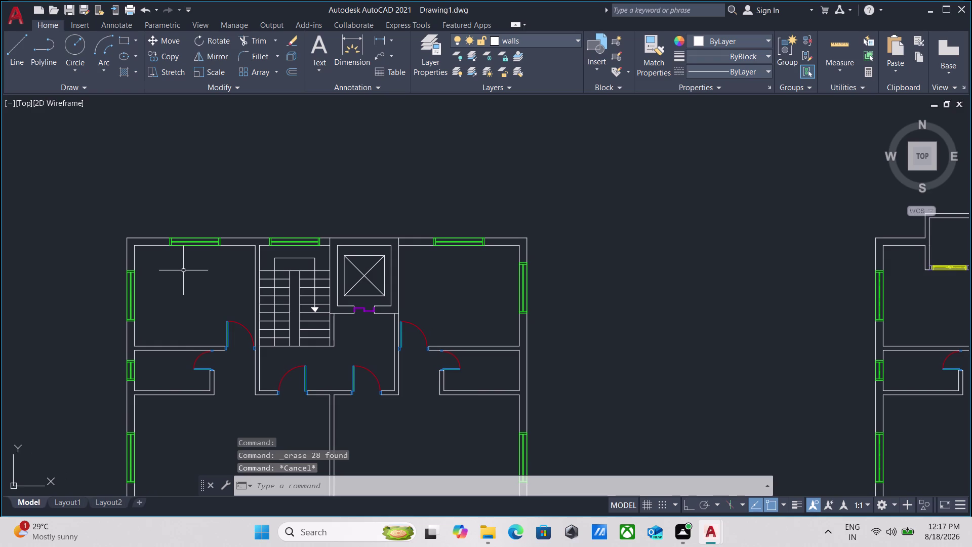
text(mea)
key(Return)
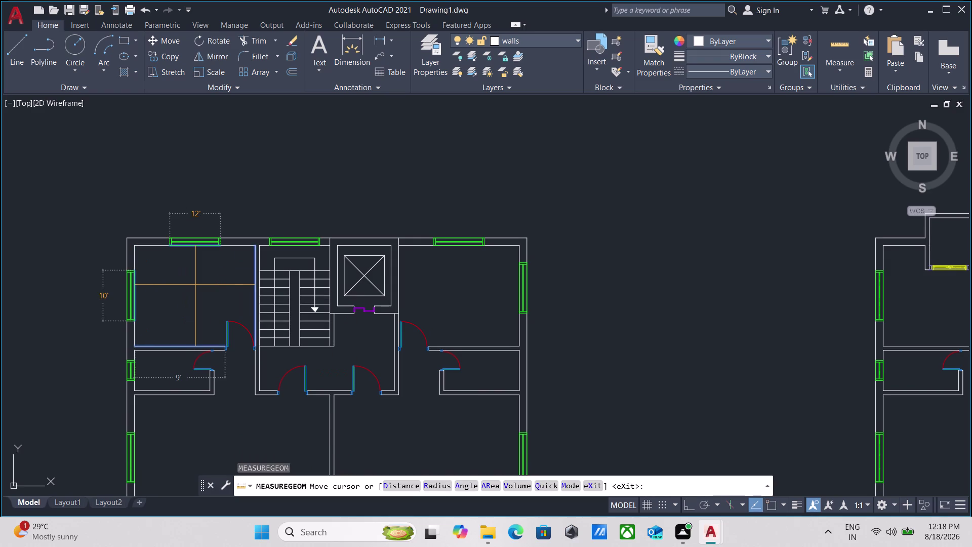
key(Escape)
middle_drag(196, 284, 197, 274)
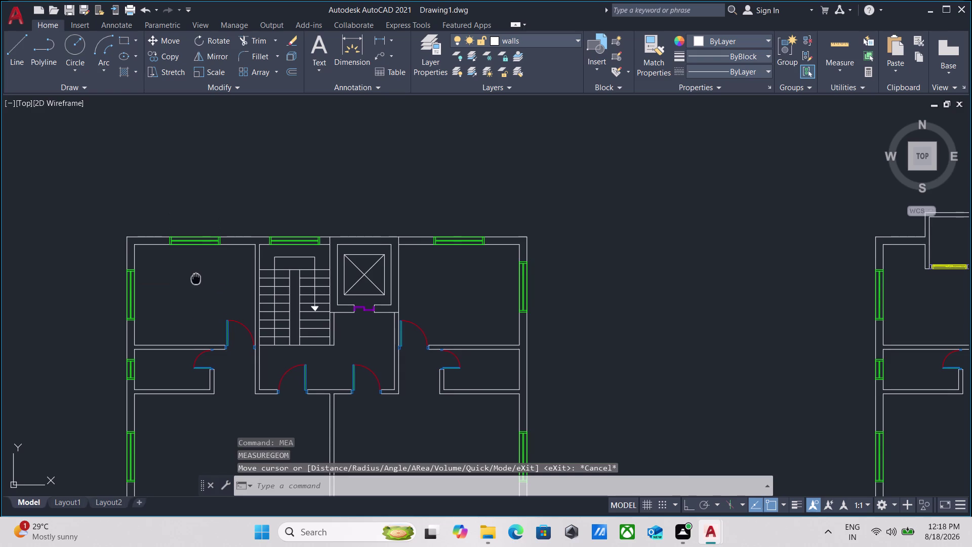
middle_drag(197, 274, 209, 231)
scroll(down, 3)
middle_drag(210, 231, 210, 253)
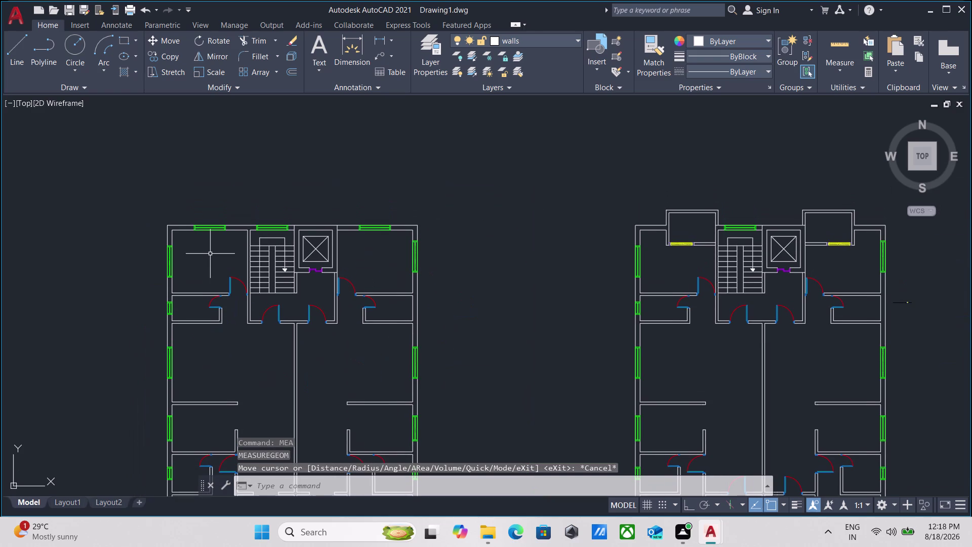
text(dims)
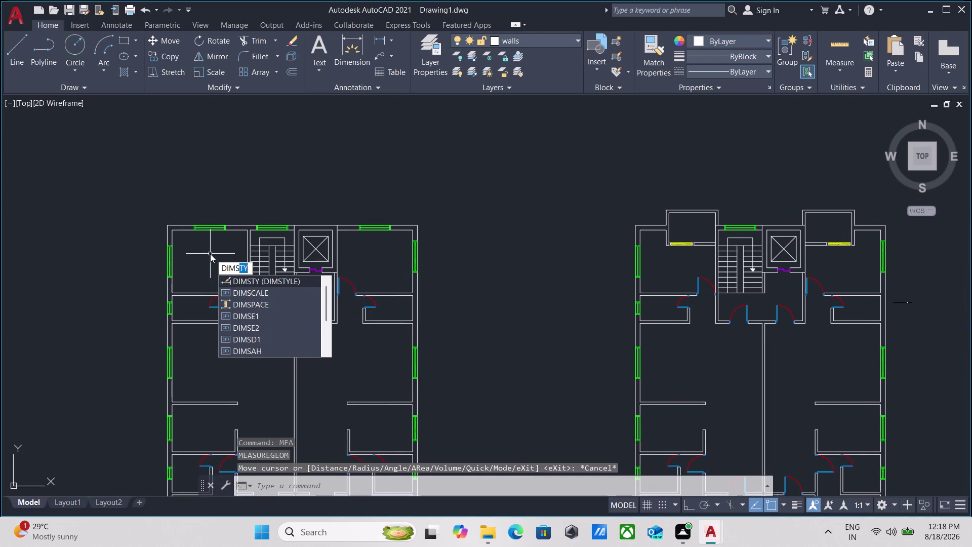
text(ty)
key(Return)
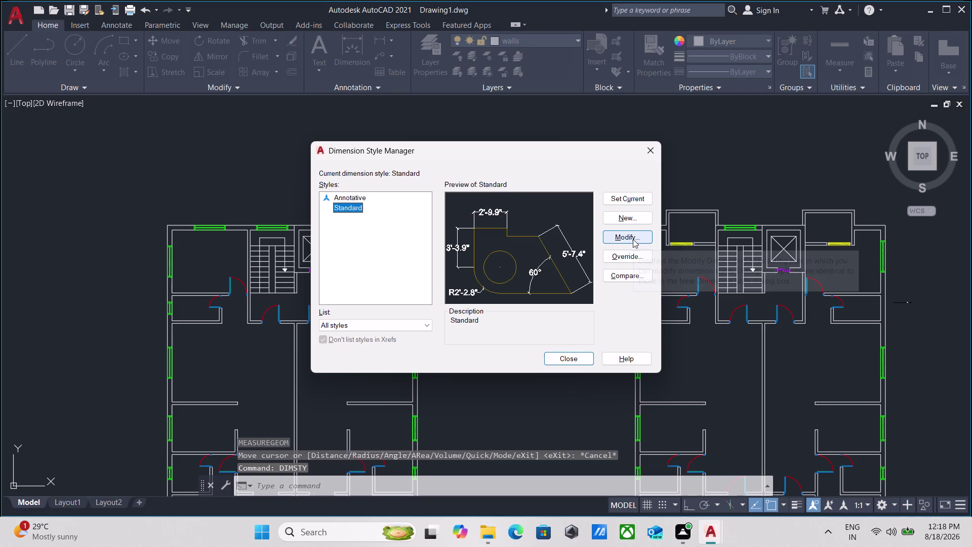
click(633, 239)
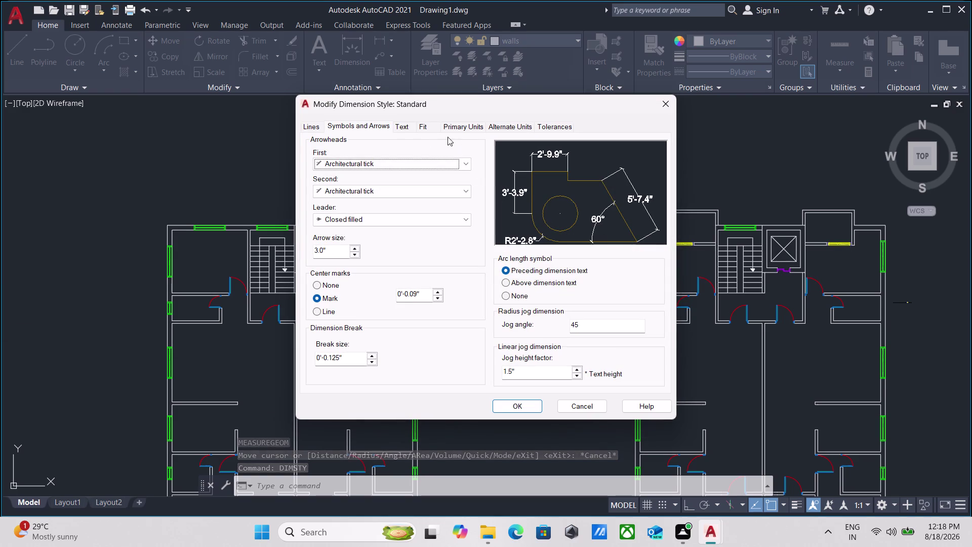
click(401, 128)
click(418, 127)
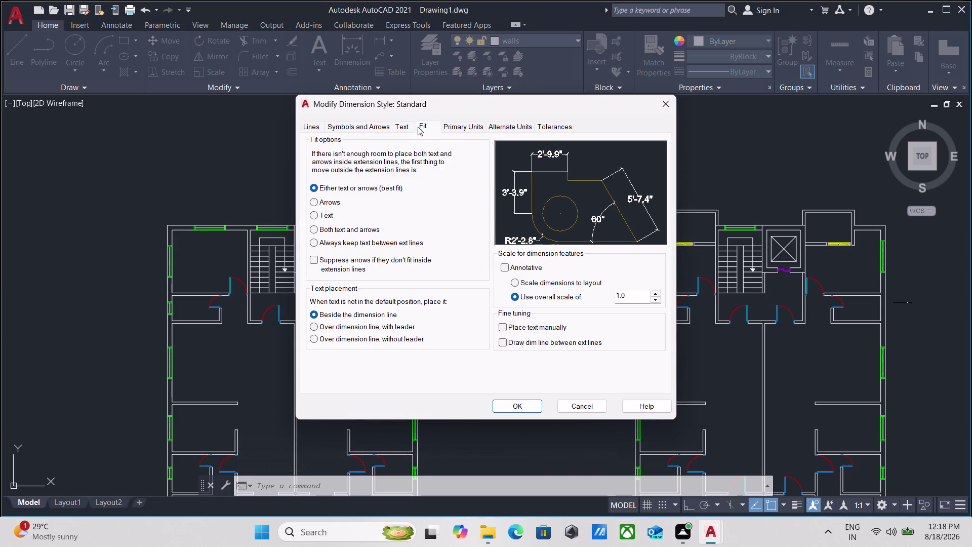
click(401, 127)
click(365, 125)
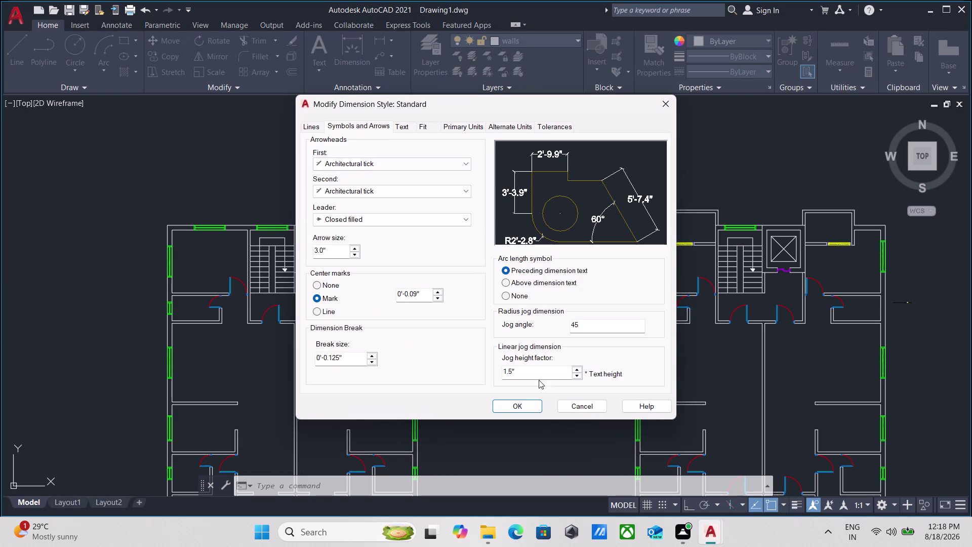
click(519, 406)
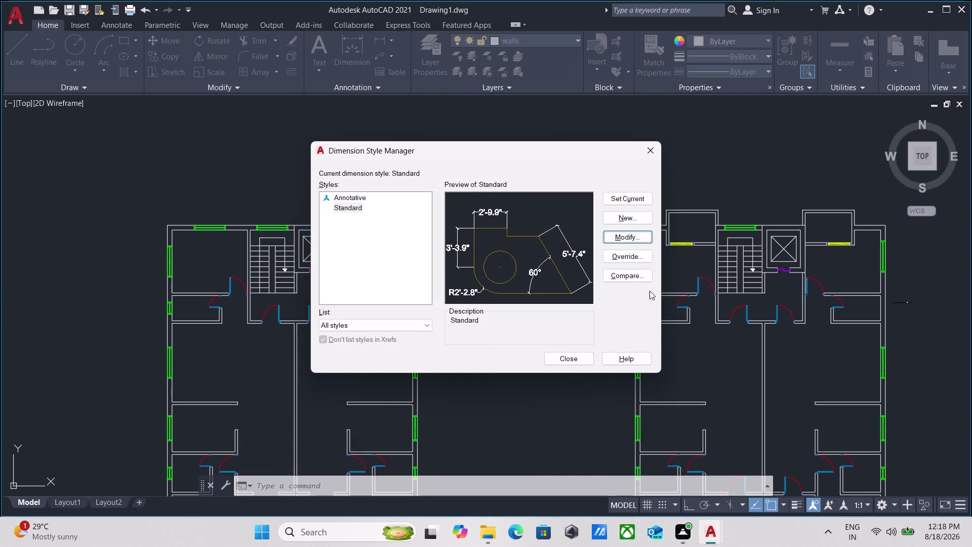
click(653, 153)
scroll(up, 3)
middle_drag(210, 259, 218, 286)
middle_drag(222, 209, 228, 195)
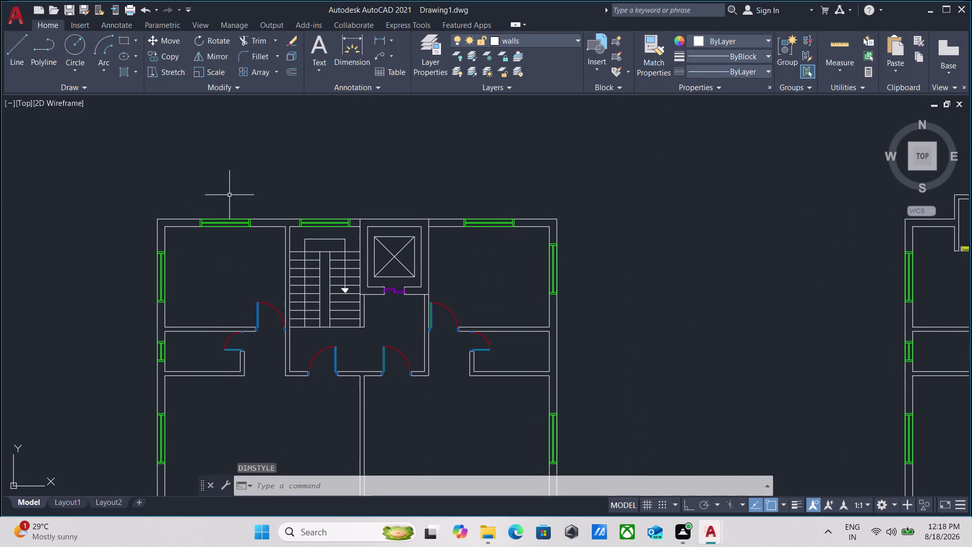
Zoom and pan to frame the left unit's top rooms.
scroll(down, 3)
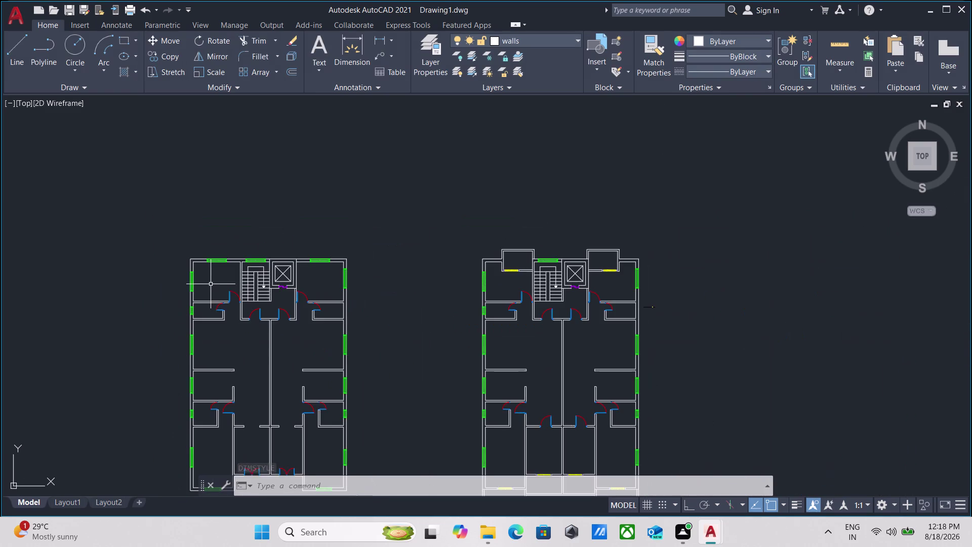
scroll(up, 3)
middle_drag(212, 280, 217, 288)
scroll(down, 3)
middle_drag(459, 315, 411, 269)
scroll(up, 3)
scroll(up, 3)
scroll(down, 3)
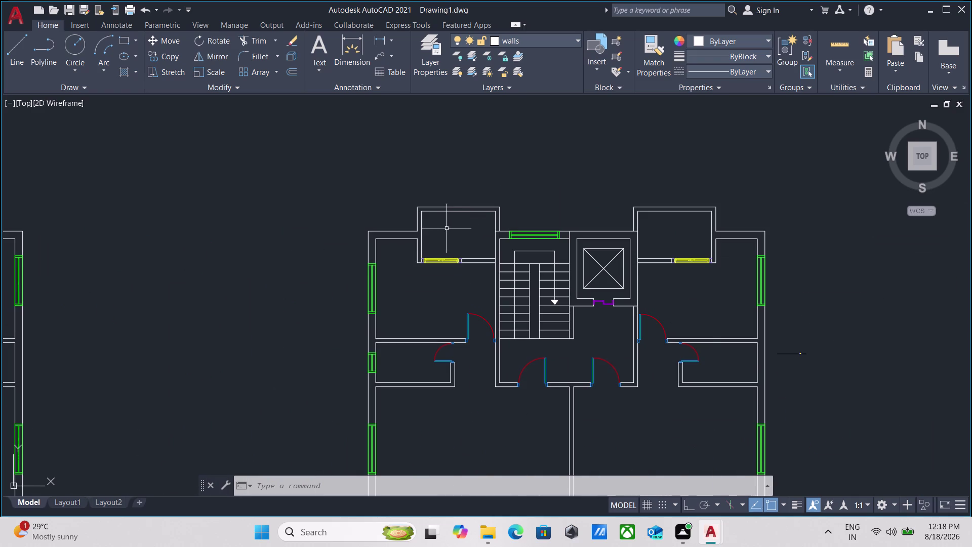
scroll(up, 3)
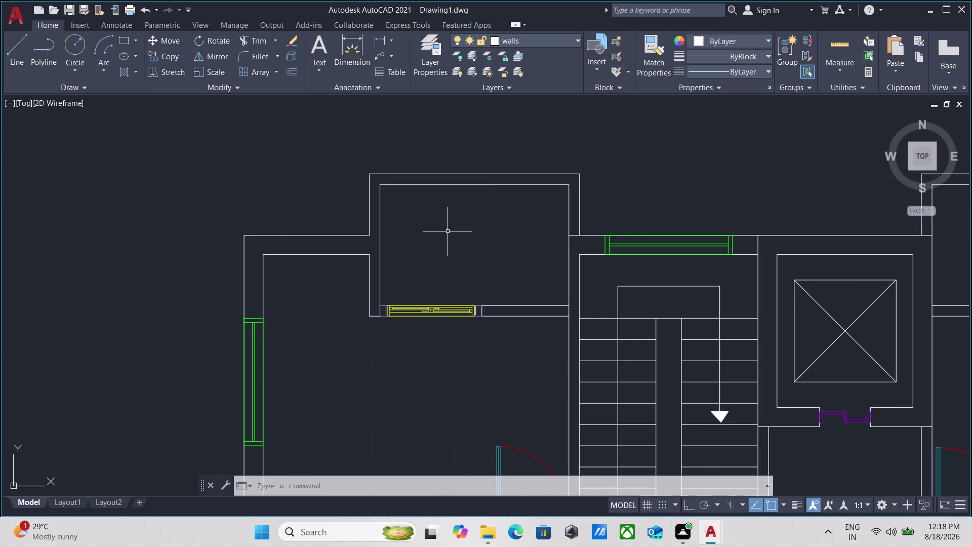
scroll(down, 3)
scroll(down, 3)
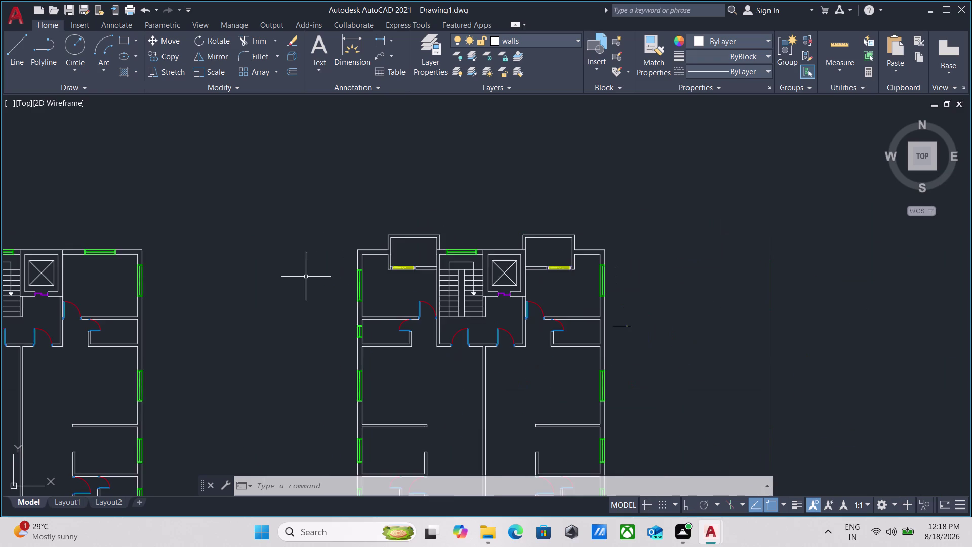
middle_drag(309, 275, 435, 232)
scroll(up, 3)
middle_drag(50, 237, 226, 263)
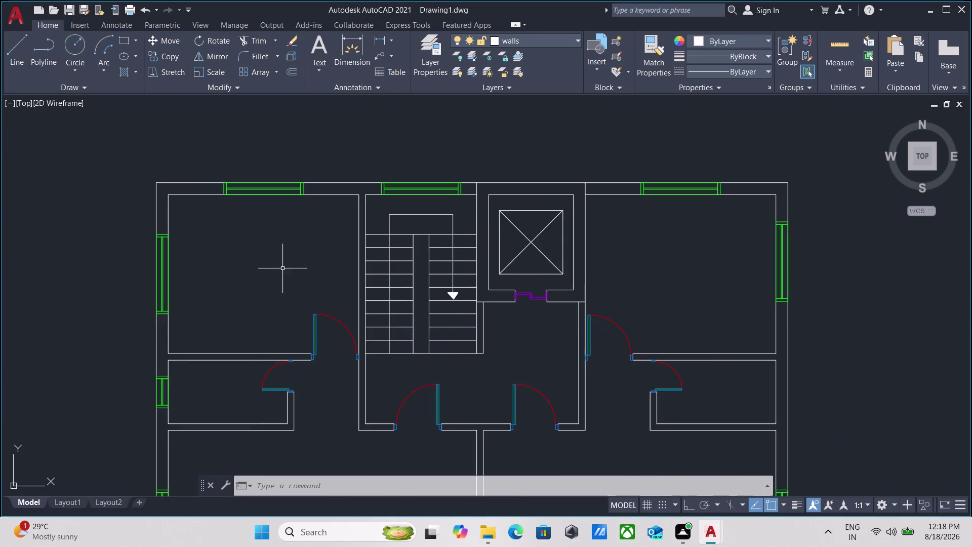
scroll(down, 3)
middle_drag(253, 287, 323, 274)
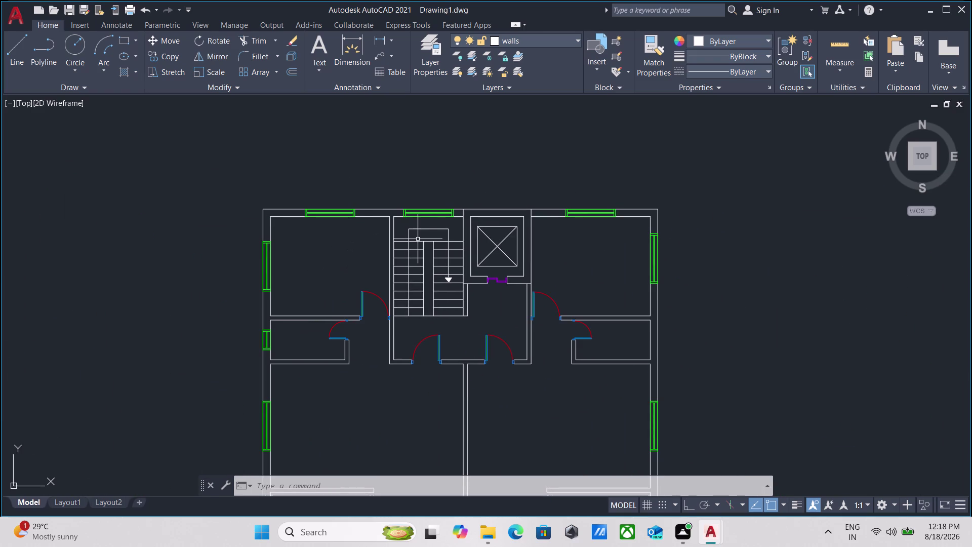
scroll(up, 3)
scroll(down, 3)
middle_click(337, 255)
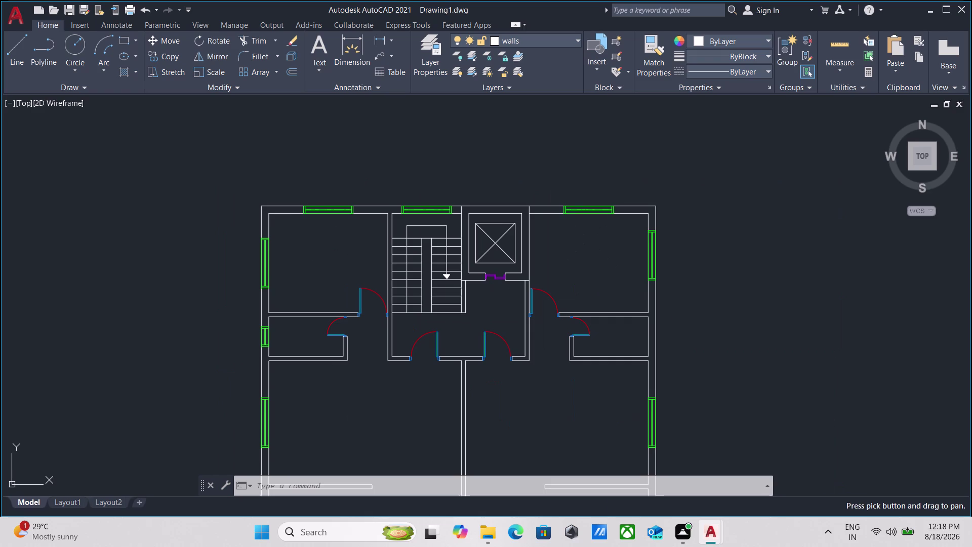
Start a repeating linear dimension command using MULTIPLE with DLI.
text(mu)
key(Return)
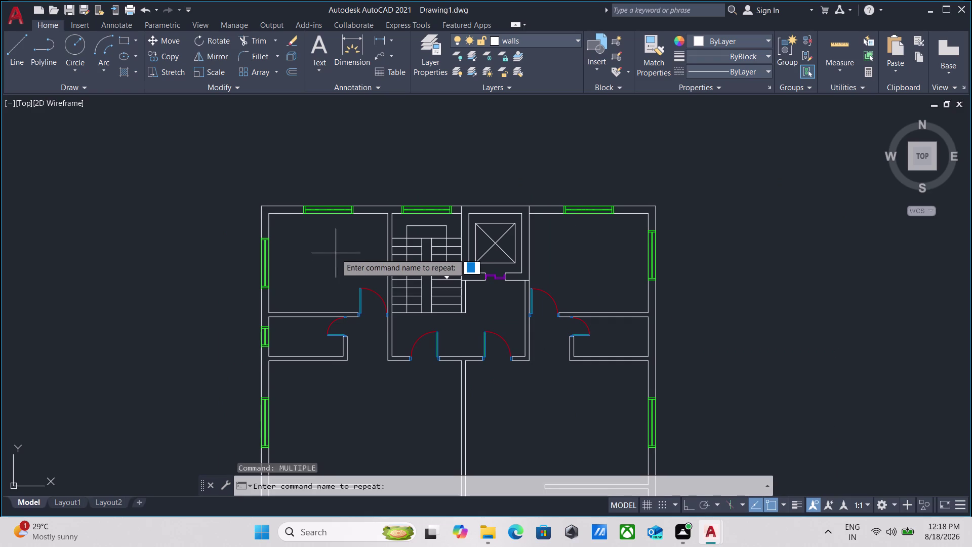
text(dli)
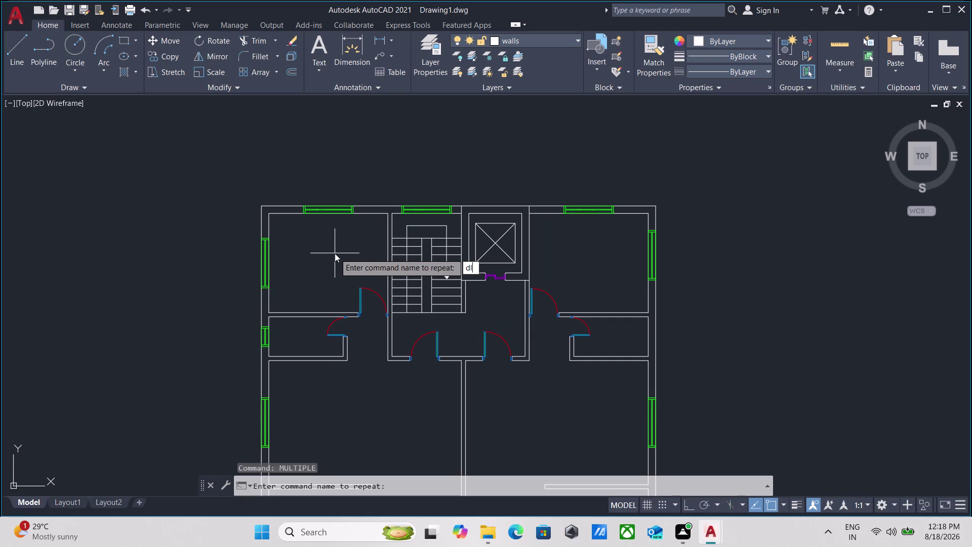
key(Return)
Turn on ortho and dimension the top-left room at 10' deep by 12' wide.
scroll(up, 3)
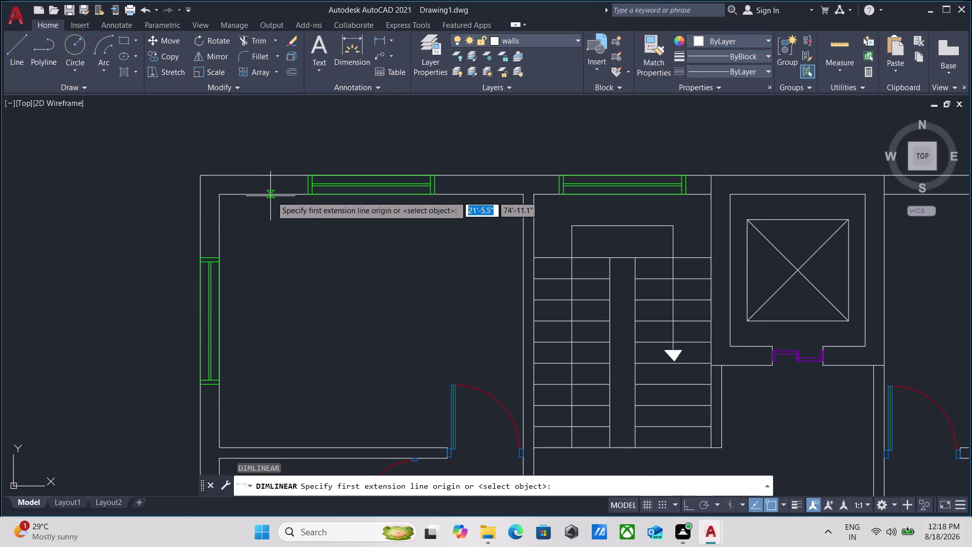
click(273, 195)
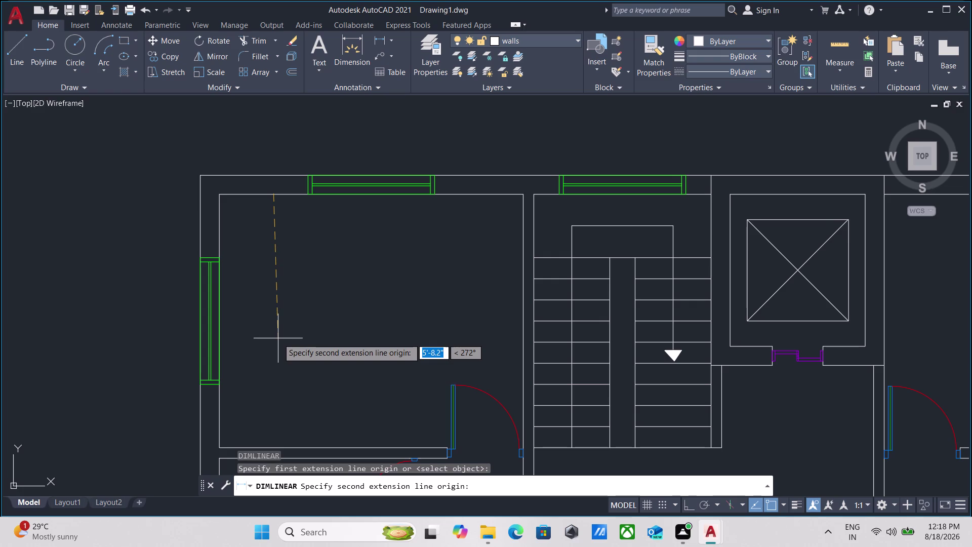
key(F8)
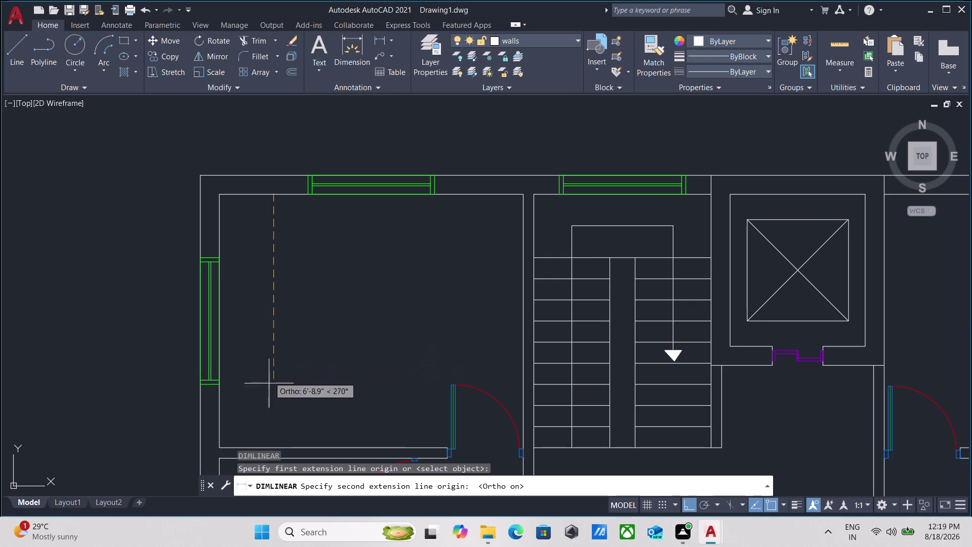
click(275, 446)
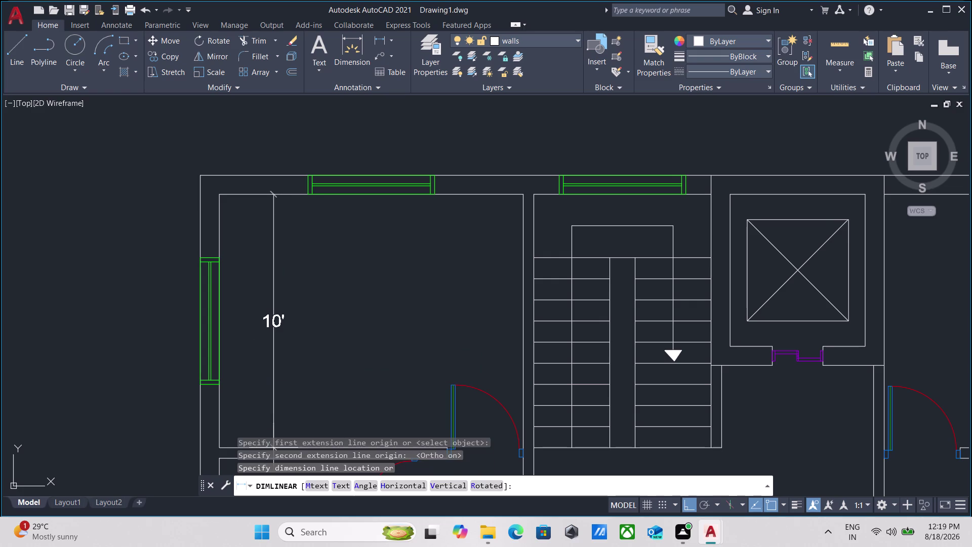
click(273, 424)
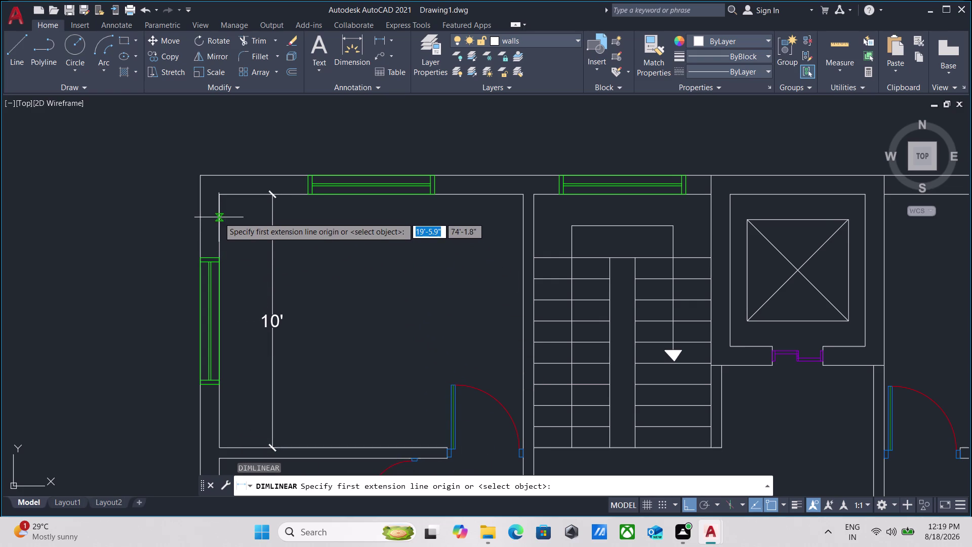
click(219, 209)
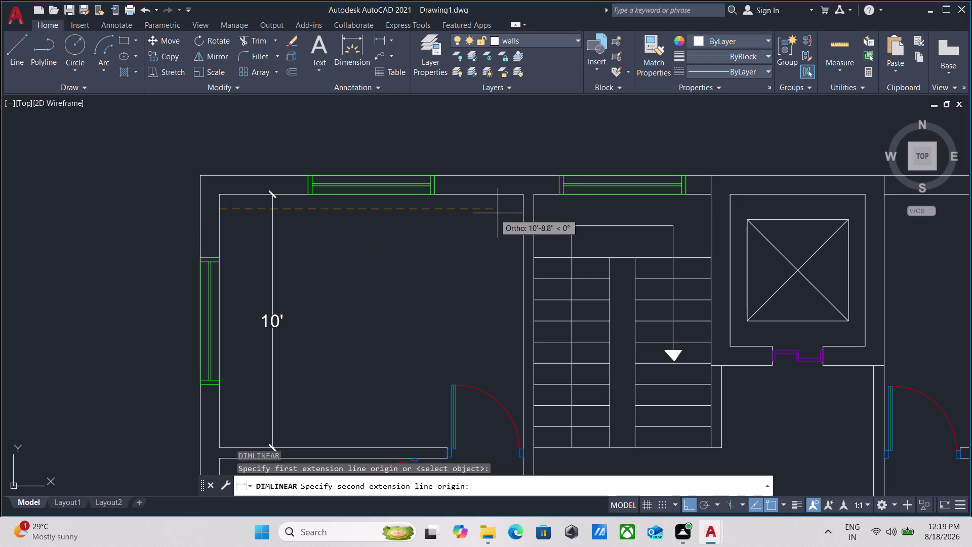
click(523, 212)
click(522, 221)
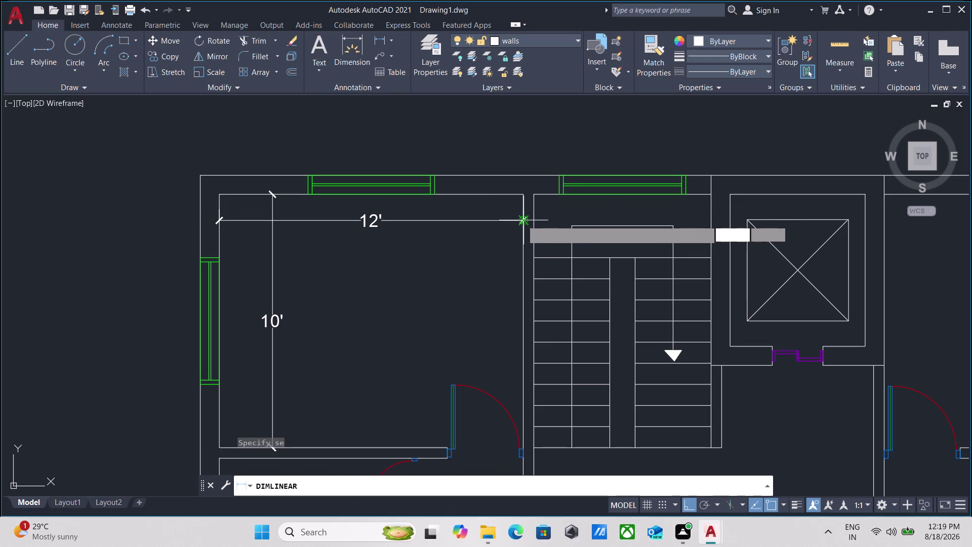
Dimension the right unit's upper room with 10' height and 12' width.
scroll(down, 3)
scroll(down, 3)
middle_drag(703, 226, 485, 237)
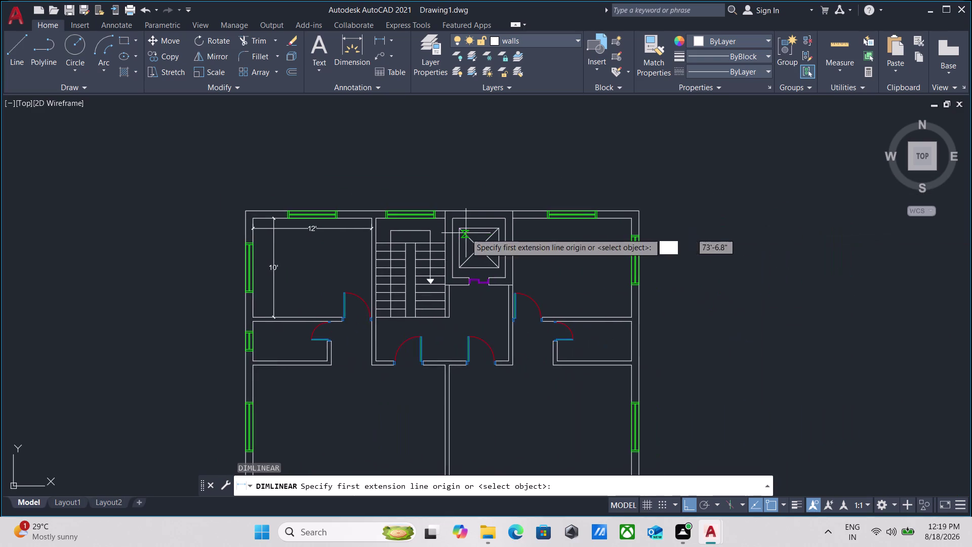
scroll(up, 3)
scroll(up, 3)
middle_drag(404, 177, 385, 210)
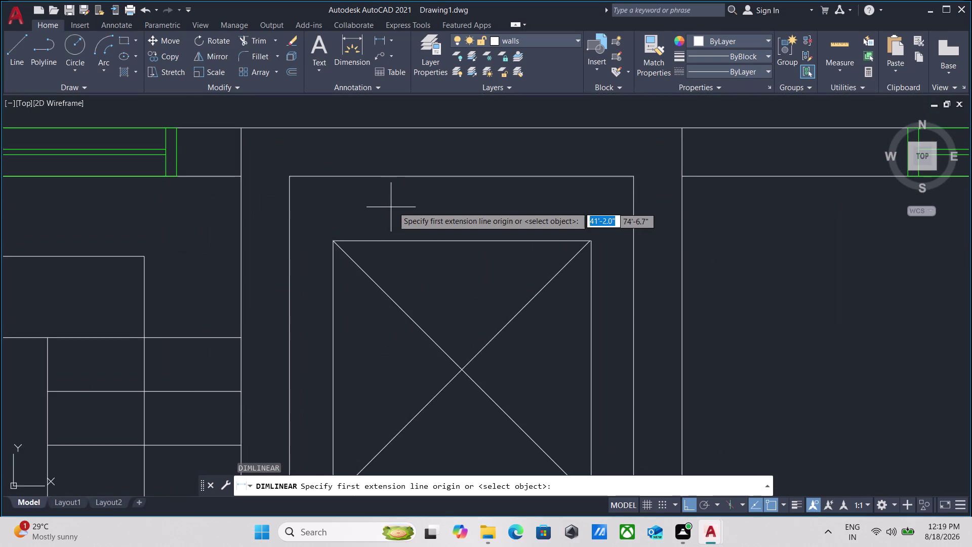
scroll(down, 3)
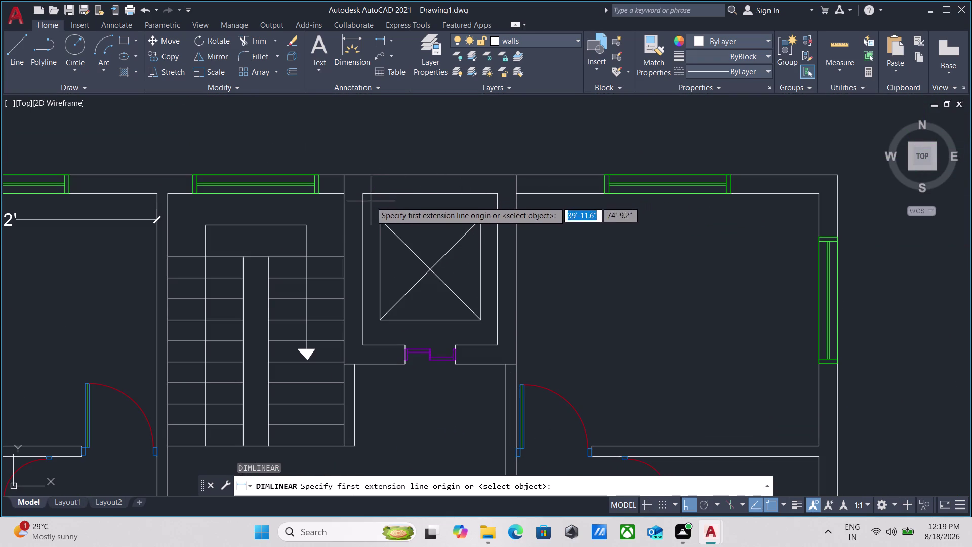
scroll(down, 3)
scroll(up, 3)
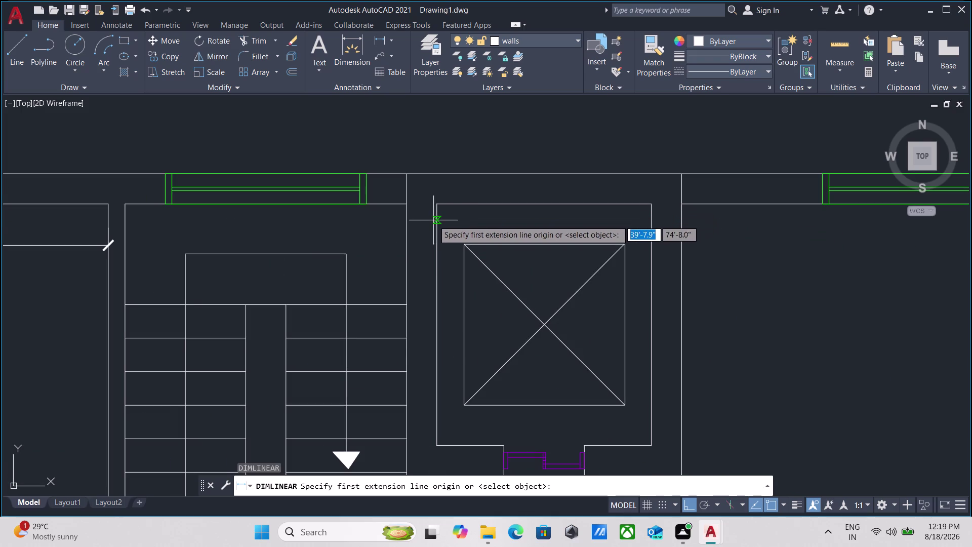
scroll(down, 3)
middle_drag(716, 243, 351, 171)
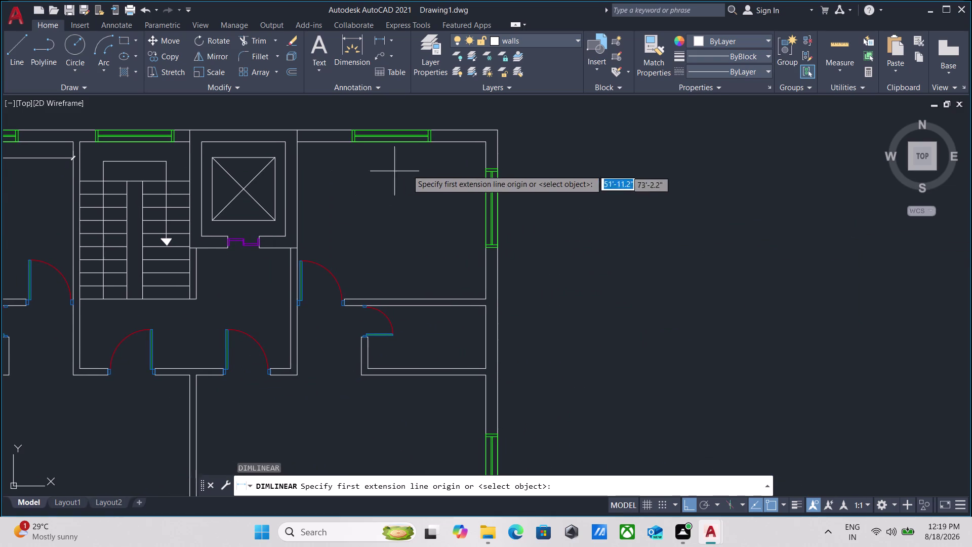
click(451, 143)
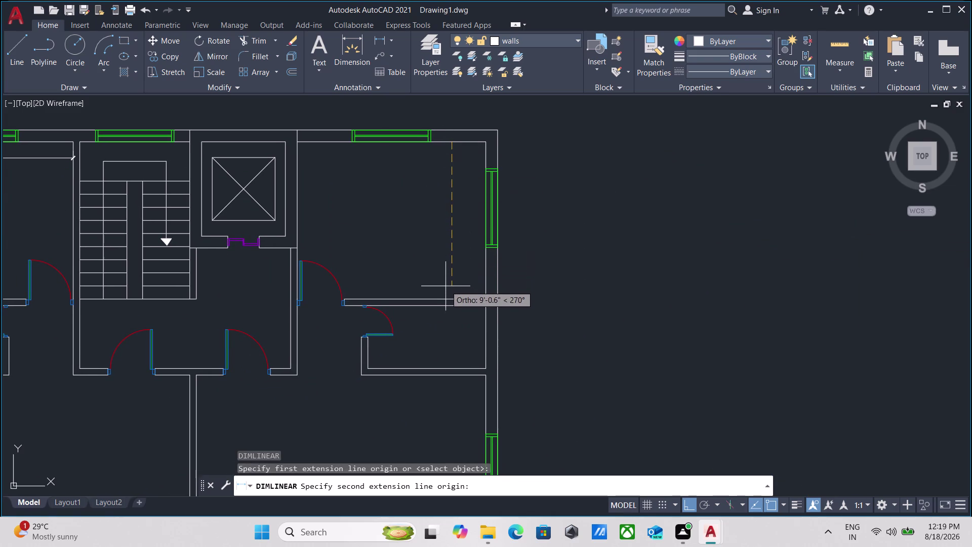
click(451, 297)
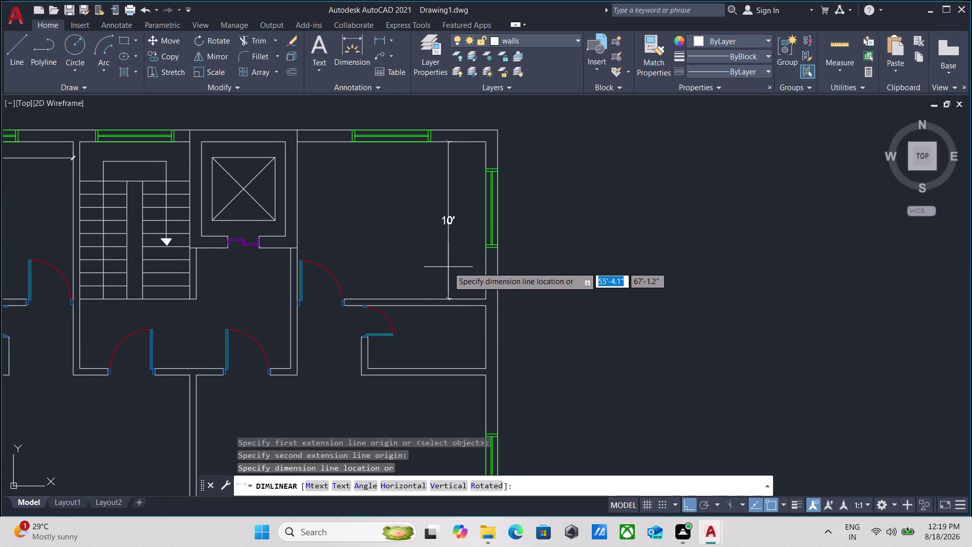
click(447, 265)
click(299, 165)
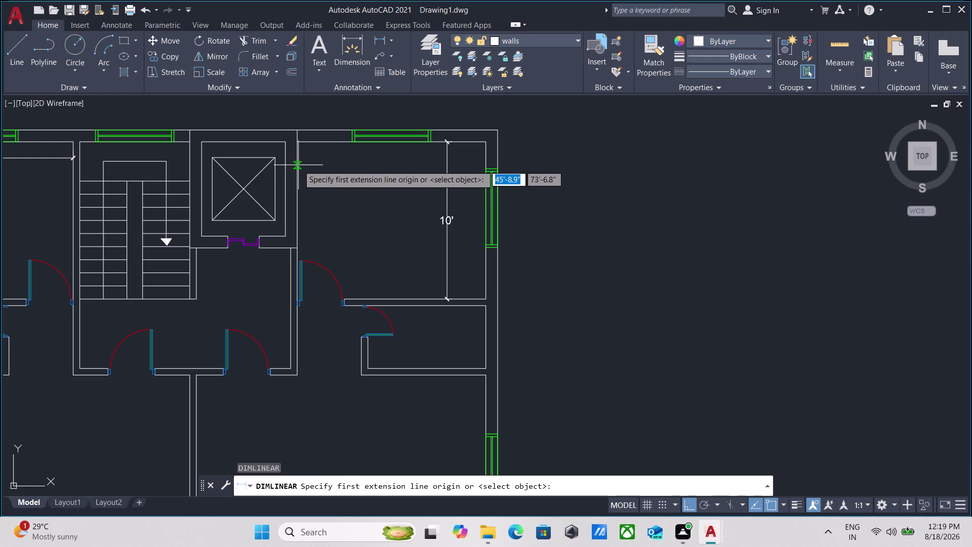
click(486, 163)
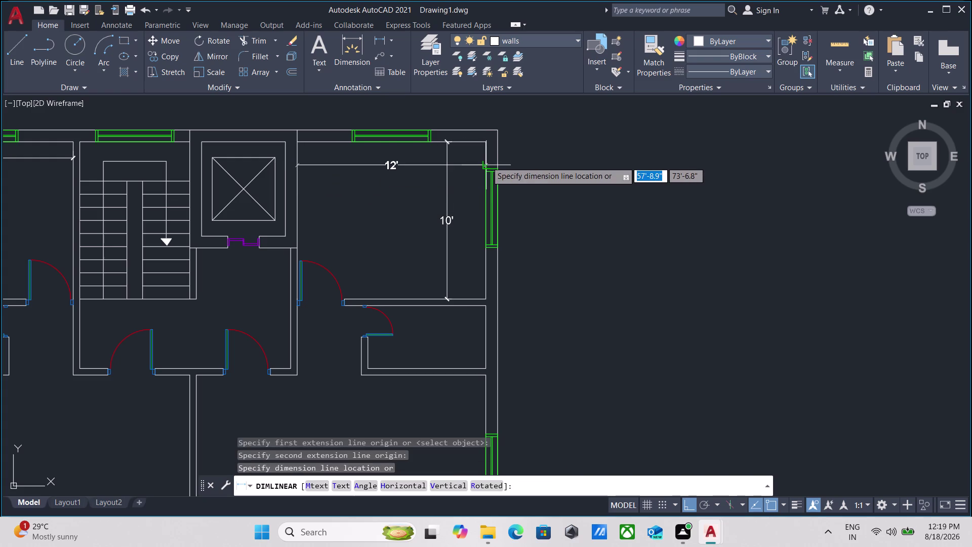
click(486, 161)
Add a 2'-6" dimension across the stair gap.
scroll(down, 3)
scroll(up, 3)
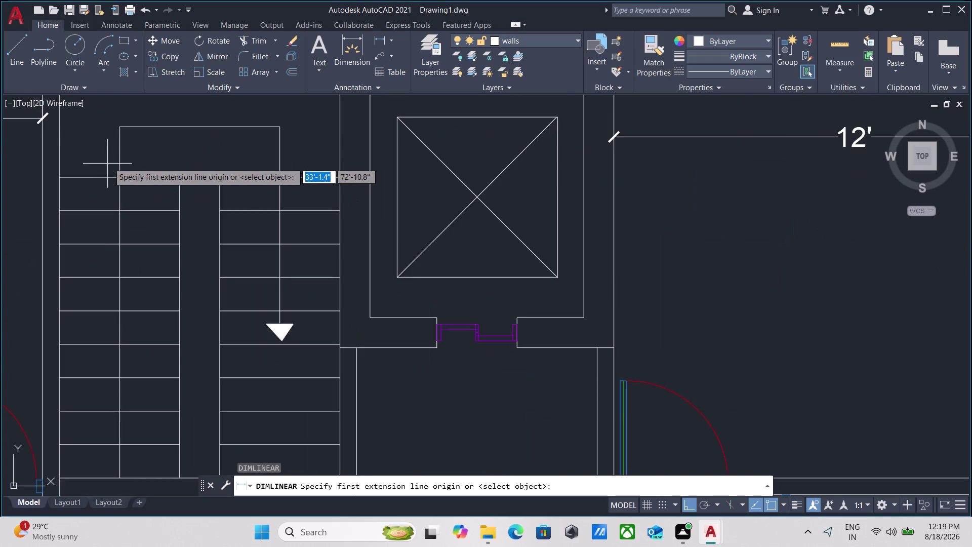
scroll(up, 3)
middle_drag(117, 153, 272, 221)
scroll(down, 3)
middle_drag(220, 178, 238, 226)
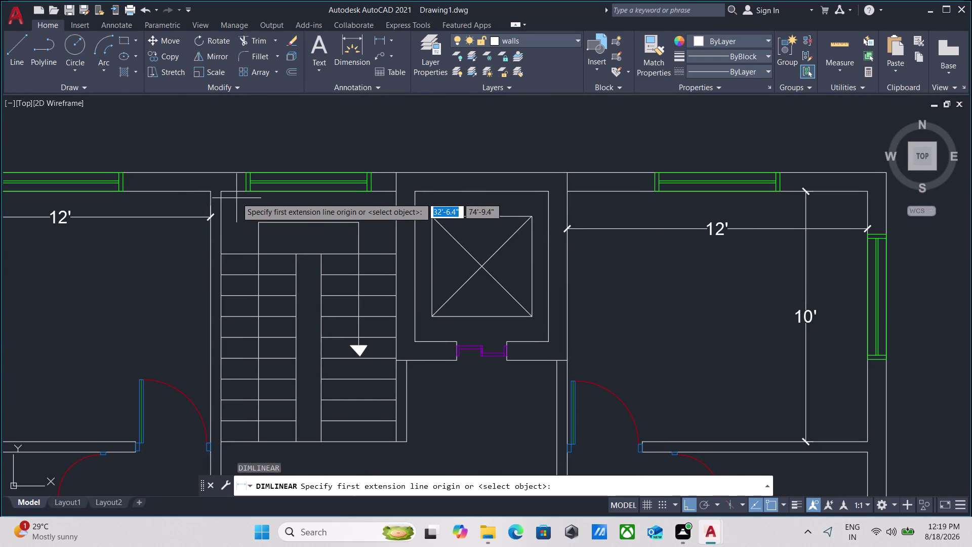
click(236, 193)
click(237, 253)
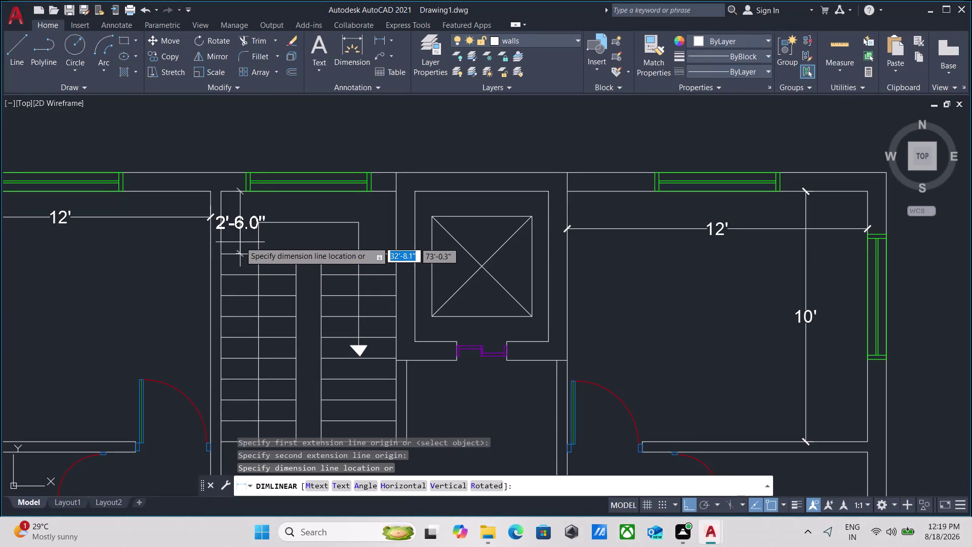
click(242, 235)
Dimension the left unit's small room at 4' by 7'-6".
scroll(down, 3)
scroll(down, 3)
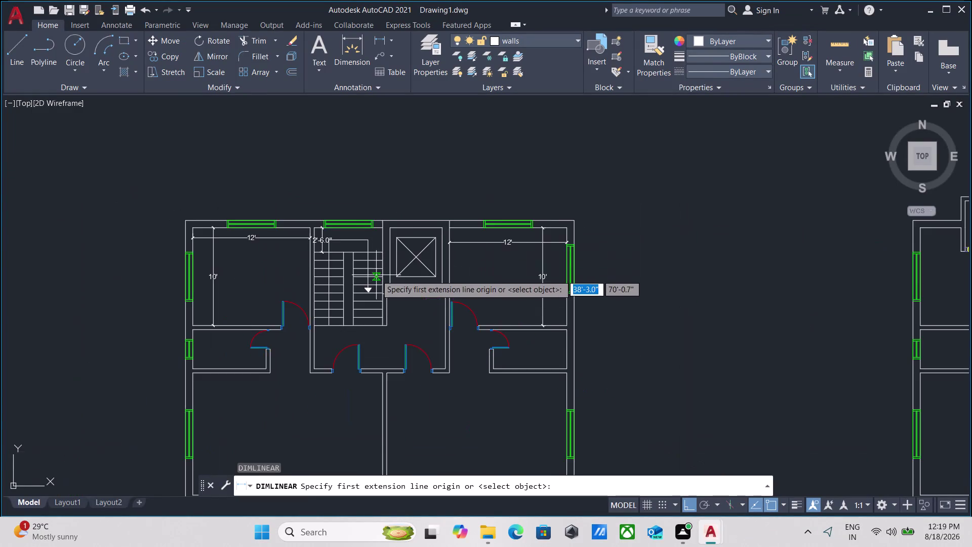
middle_drag(377, 275, 363, 193)
middle_drag(241, 292, 348, 283)
scroll(up, 3)
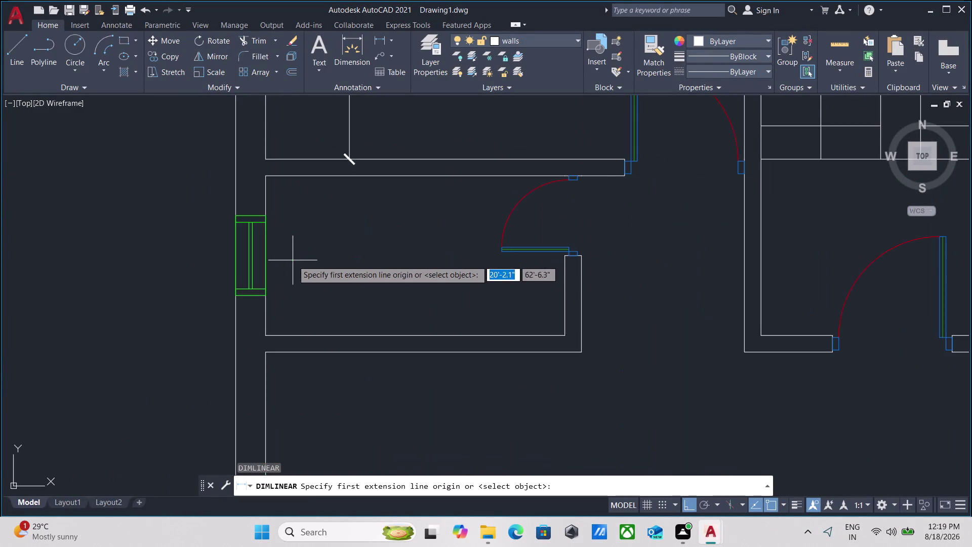
scroll(up, 3)
scroll(down, 3)
middle_drag(280, 173, 264, 240)
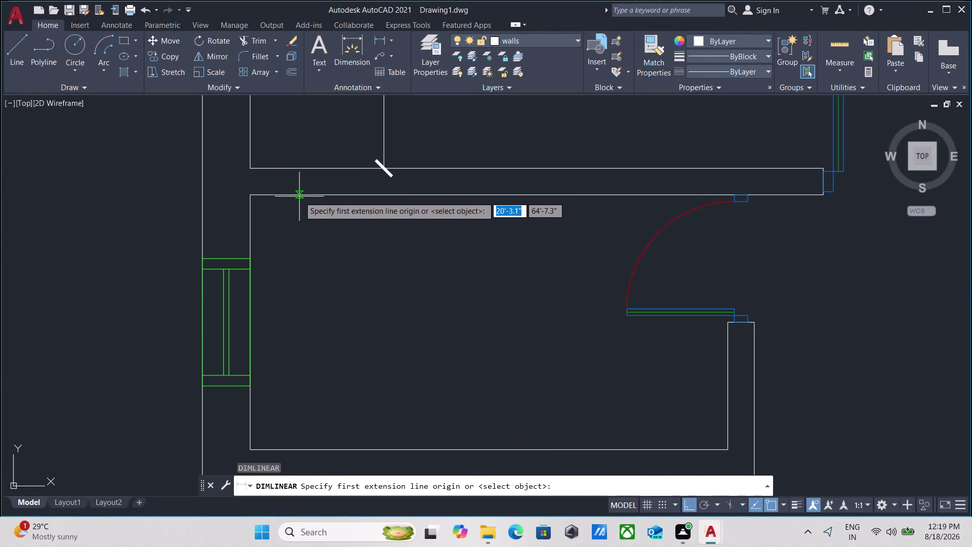
click(300, 196)
middle_drag(310, 325, 315, 248)
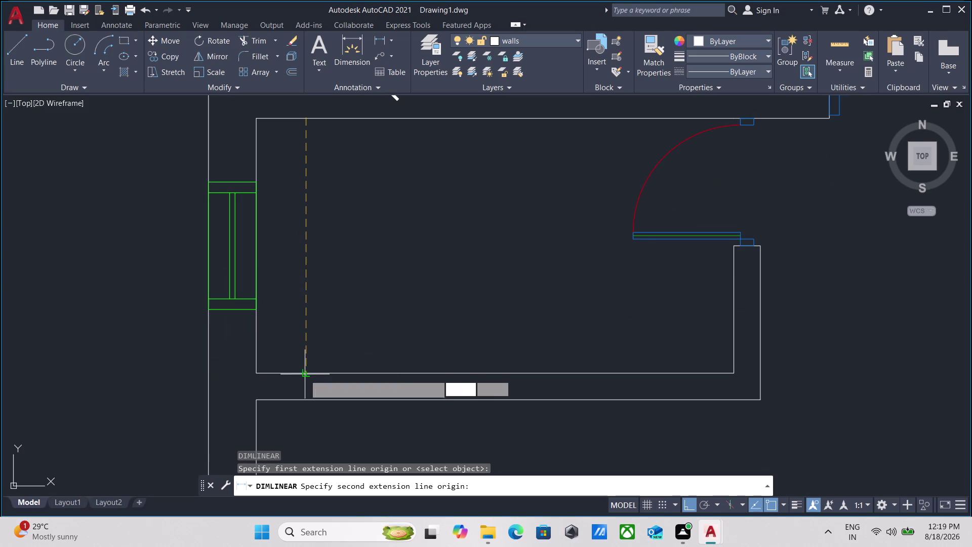
click(307, 376)
click(307, 337)
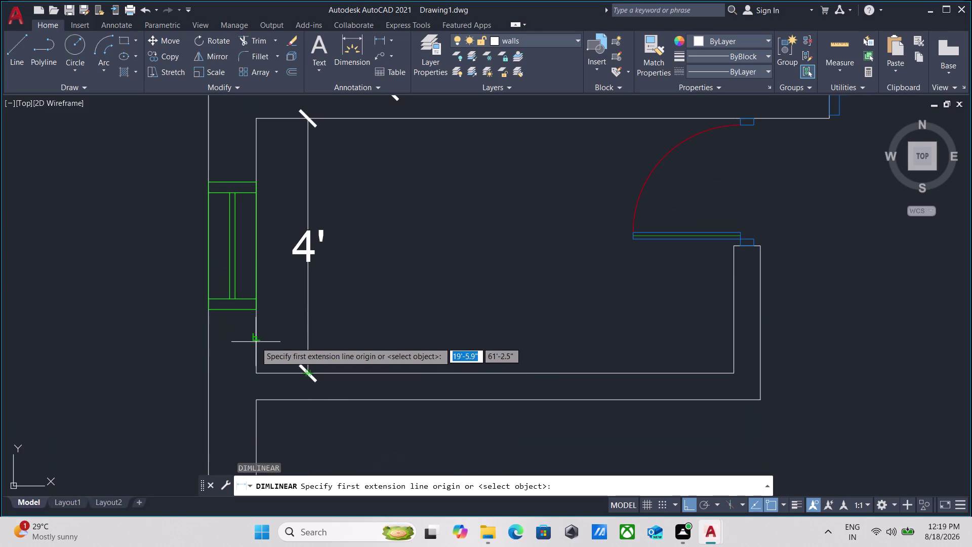
click(255, 342)
middle_drag(478, 336, 350, 339)
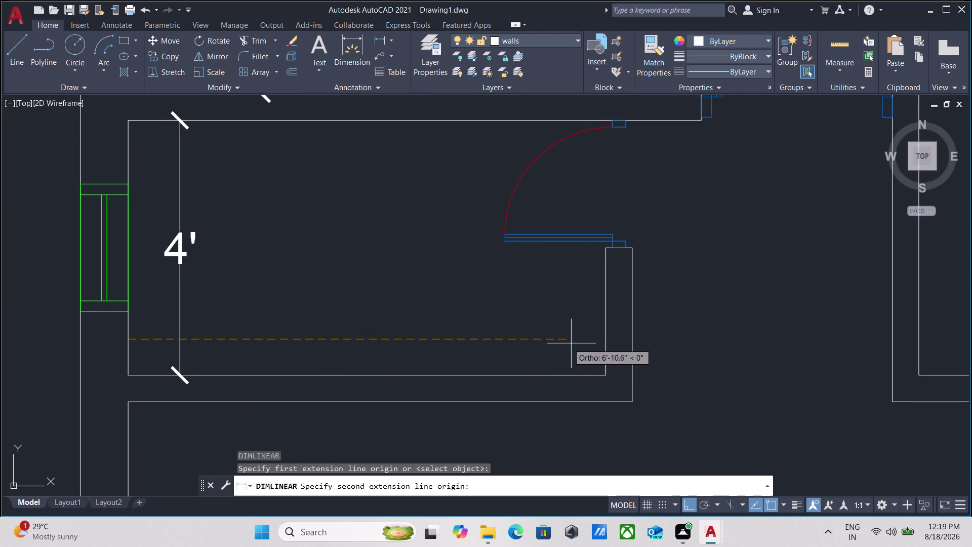
click(606, 335)
click(605, 332)
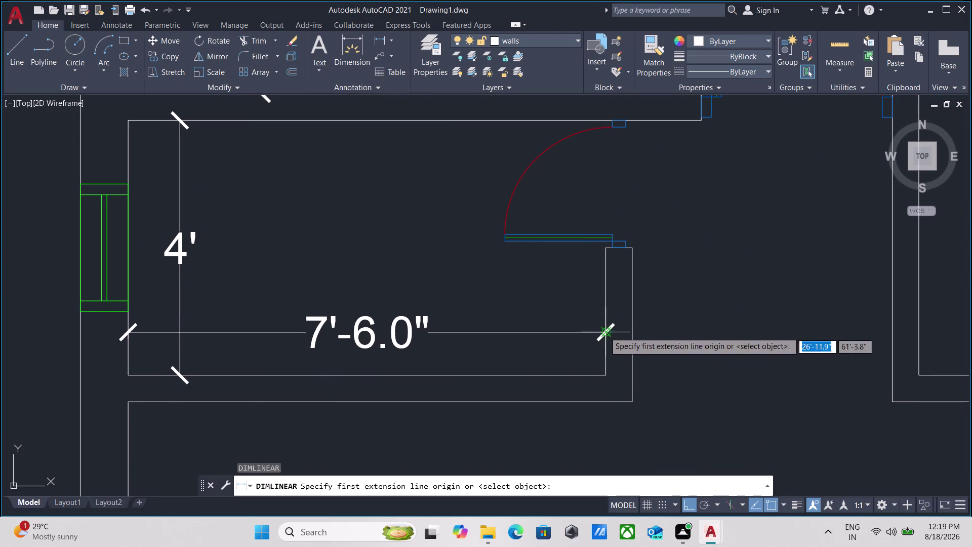
Add a 4' height dimension to the right unit's small room.
scroll(down, 3)
scroll(down, 3)
middle_drag(420, 265, 228, 273)
scroll(down, 3)
scroll(up, 3)
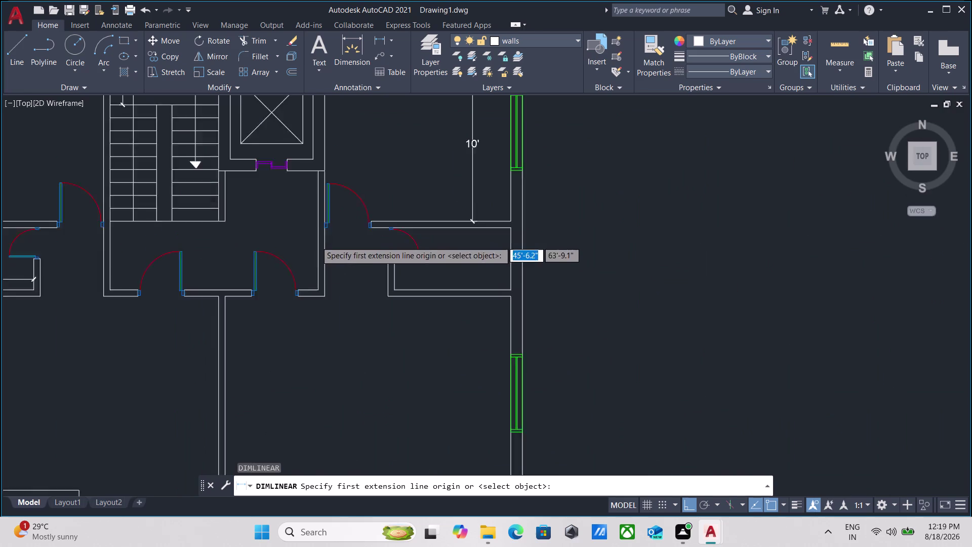
scroll(up, 3)
middle_drag(524, 242, 373, 274)
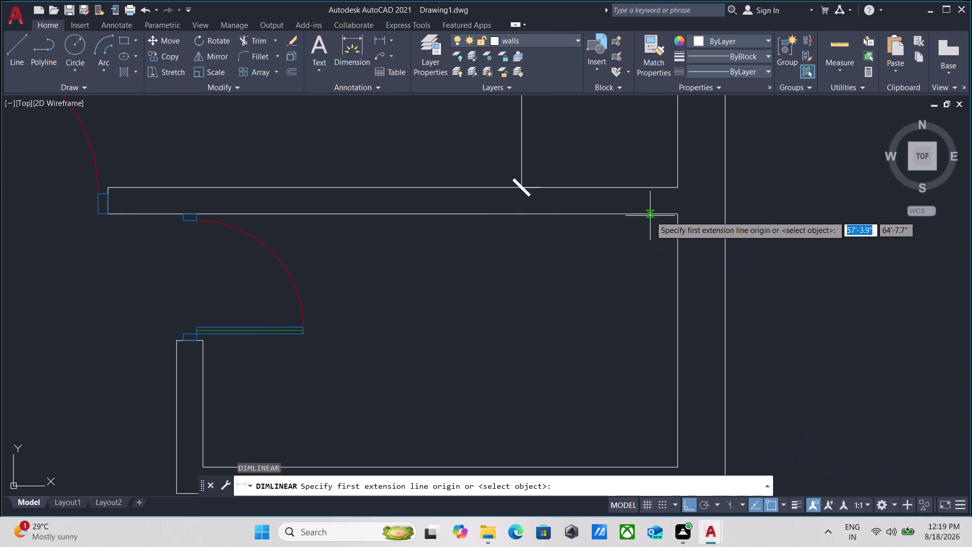
click(650, 216)
middle_drag(637, 328, 594, 211)
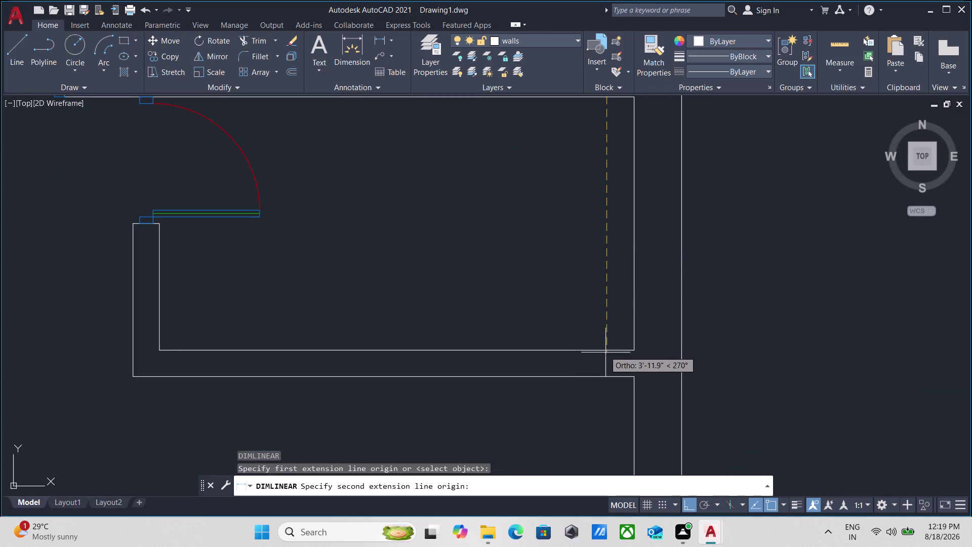
click(609, 354)
click(602, 316)
Add the 7'-6" width dimension to the right small room.
scroll(down, 3)
middle_drag(321, 287, 333, 308)
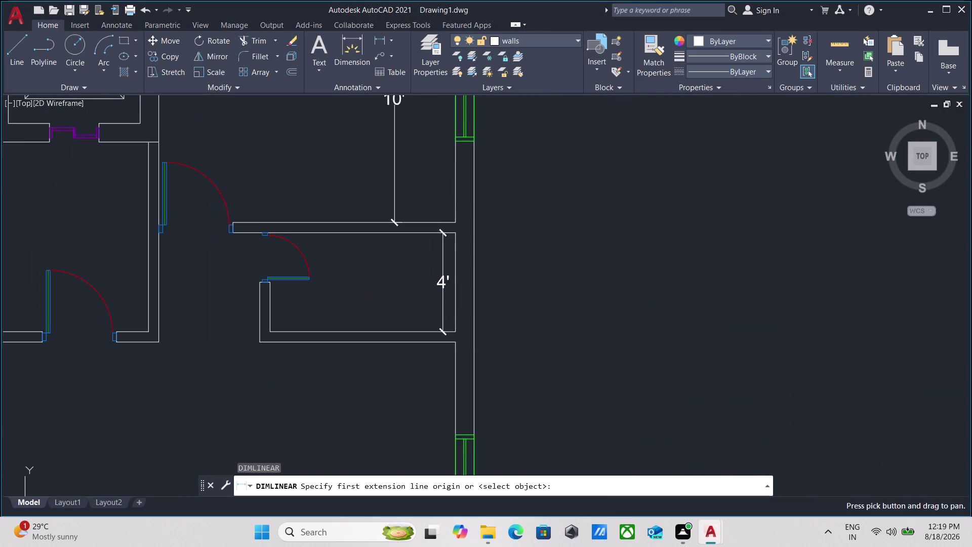
scroll(up, 3)
click(268, 310)
middle_drag(474, 308, 365, 312)
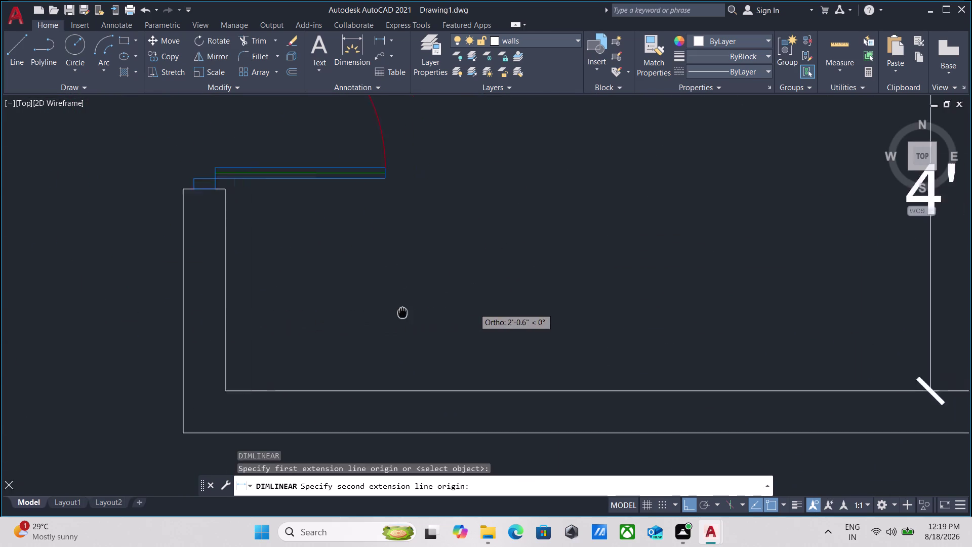
middle_drag(365, 311, 274, 298)
scroll(down, 3)
middle_drag(423, 294, 193, 329)
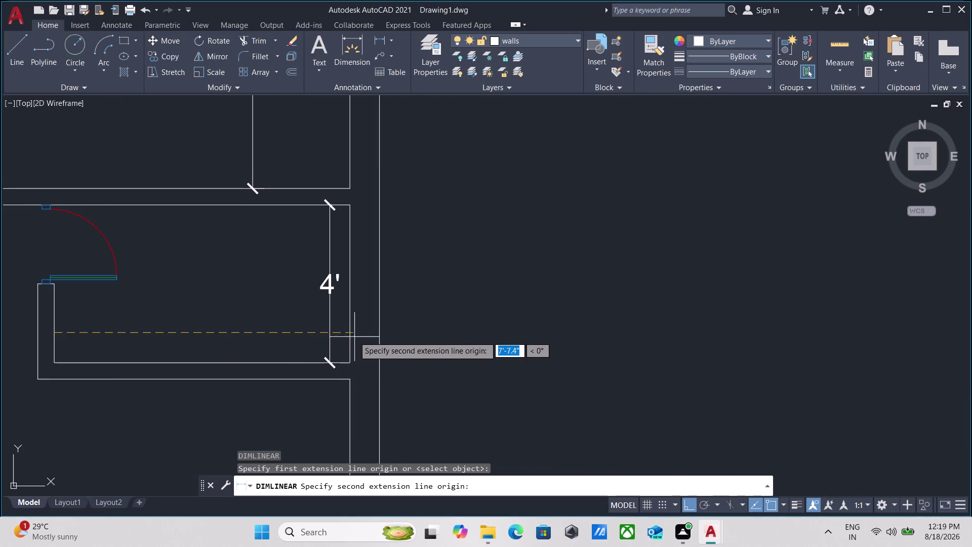
click(350, 332)
click(342, 326)
scroll(down, 3)
middle_drag(193, 256, 209, 251)
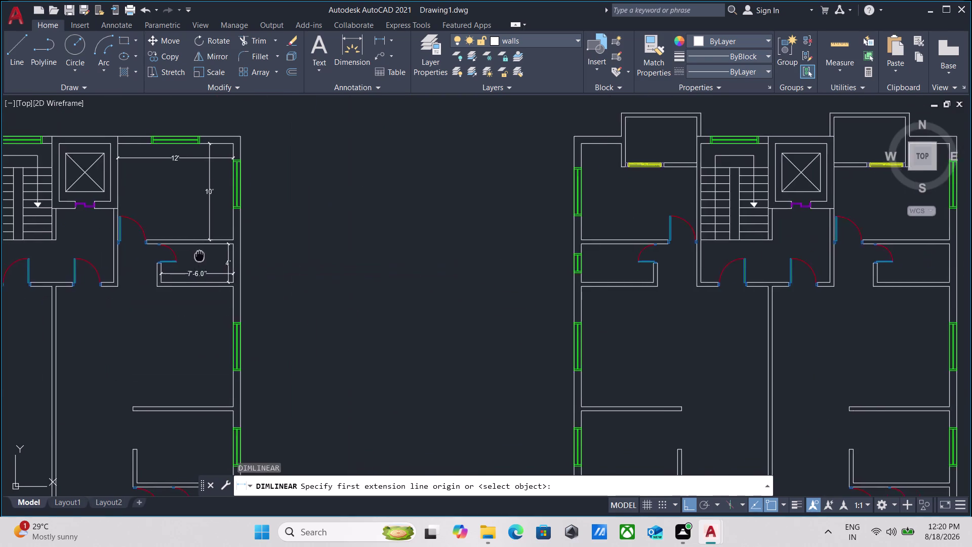
Dimension the left unit's middle room height as 12'-6".
middle_drag(209, 250, 325, 196)
middle_drag(182, 274, 340, 273)
scroll(up, 3)
scroll(down, 3)
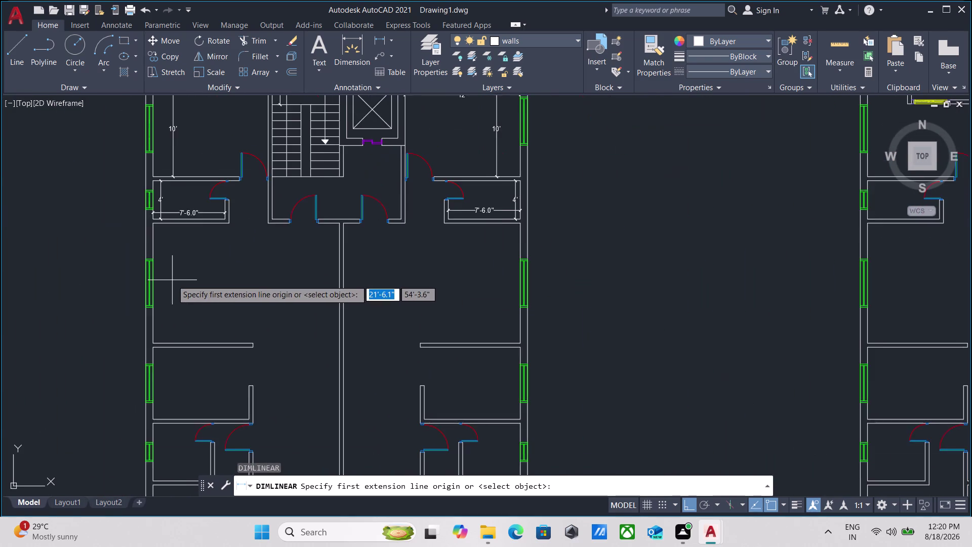
middle_drag(173, 280, 229, 280)
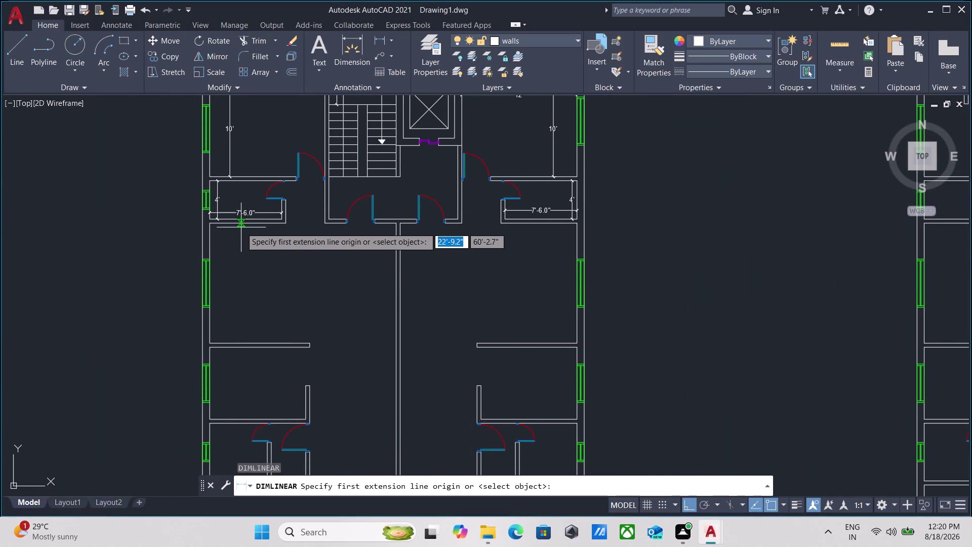
scroll(up, 3)
click(251, 209)
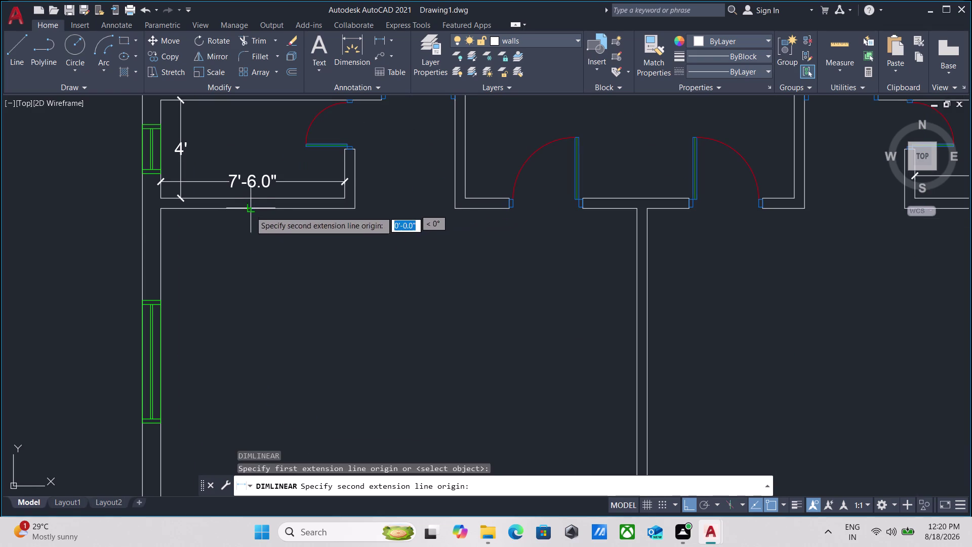
middle_drag(250, 355, 284, 182)
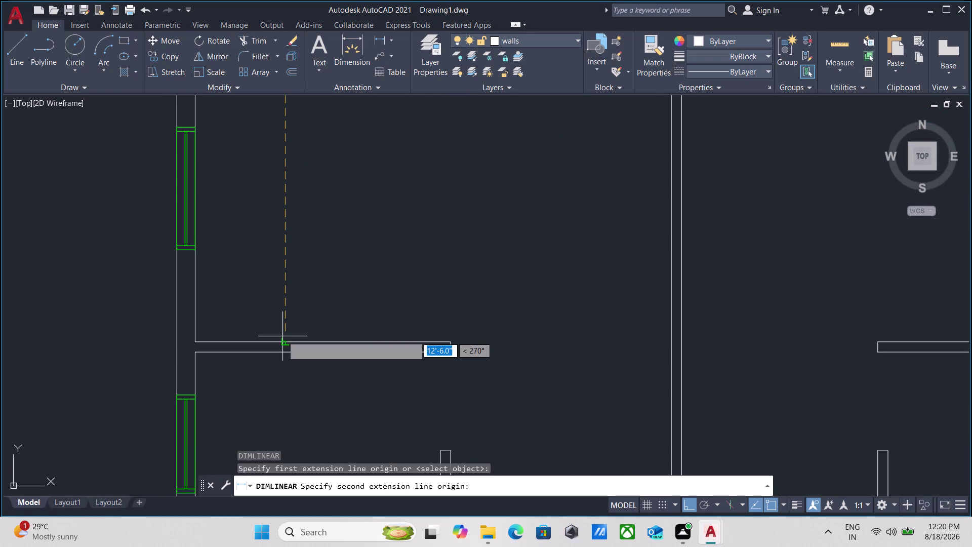
click(283, 339)
click(296, 306)
Add the 19'-5.0" width dimension across the middle room, wall to wall.
scroll(down, 3)
middle_drag(233, 263, 212, 313)
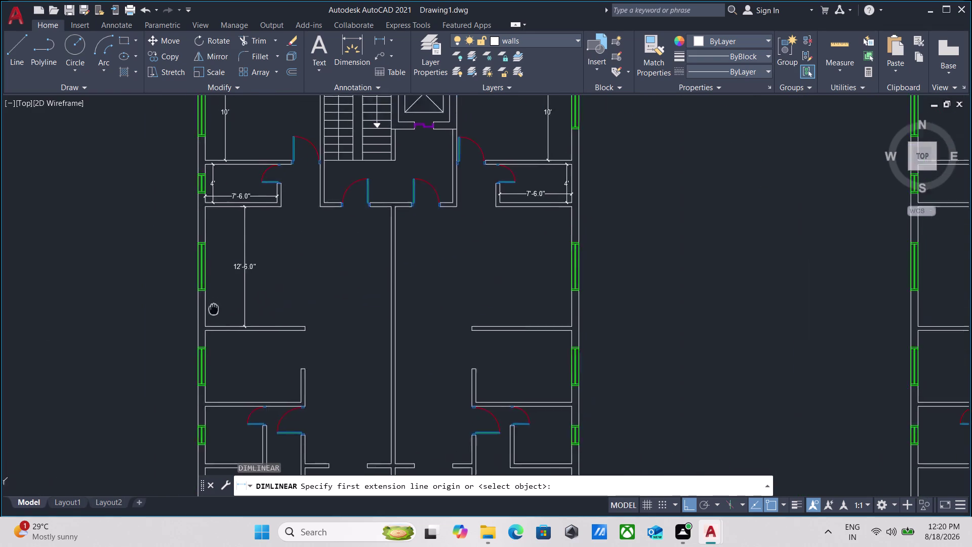
middle_drag(213, 312, 201, 341)
click(187, 273)
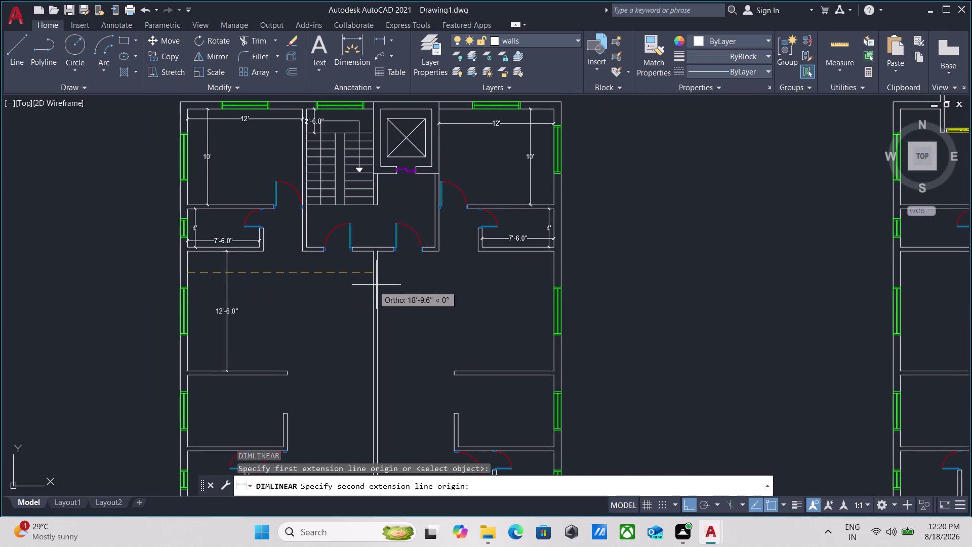
scroll(up, 3)
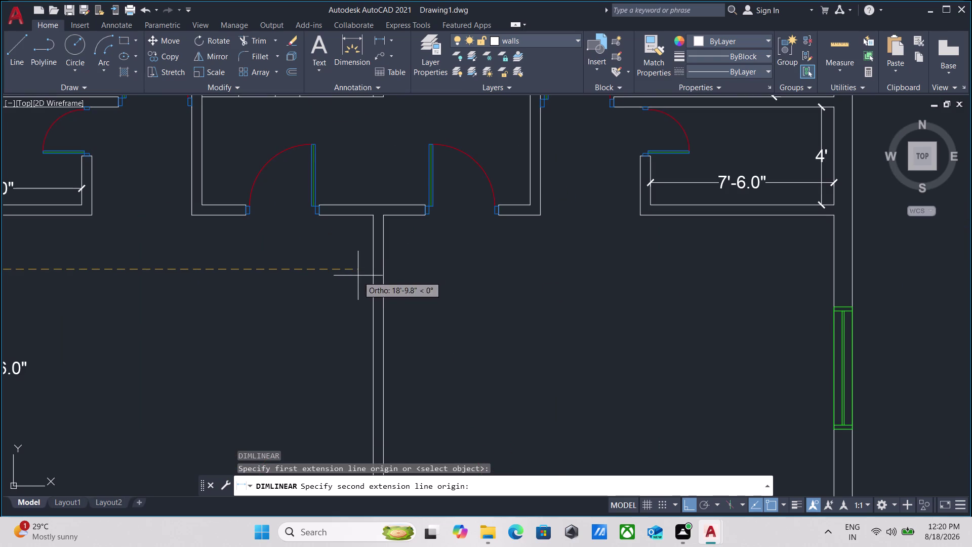
click(373, 270)
click(374, 270)
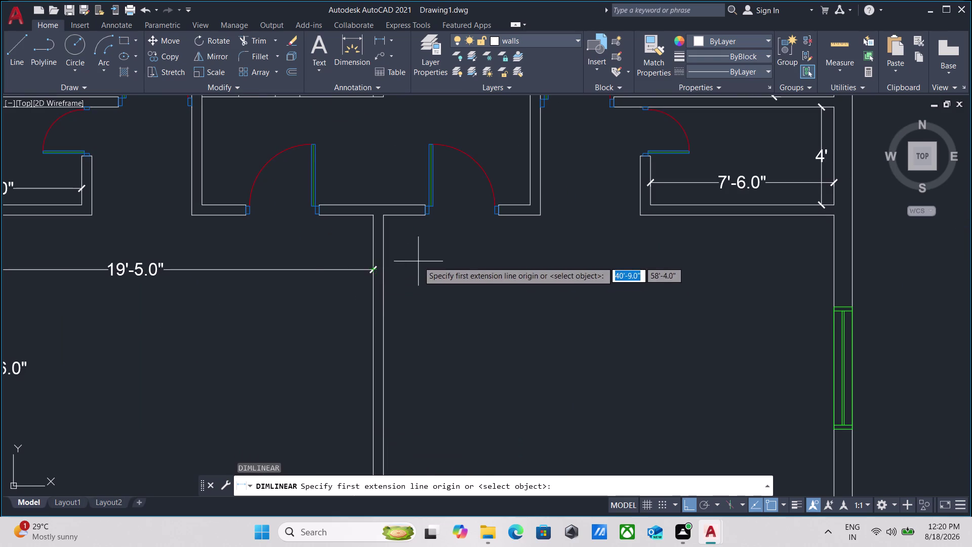
scroll(down, 3)
scroll(down, 3)
scroll(up, 3)
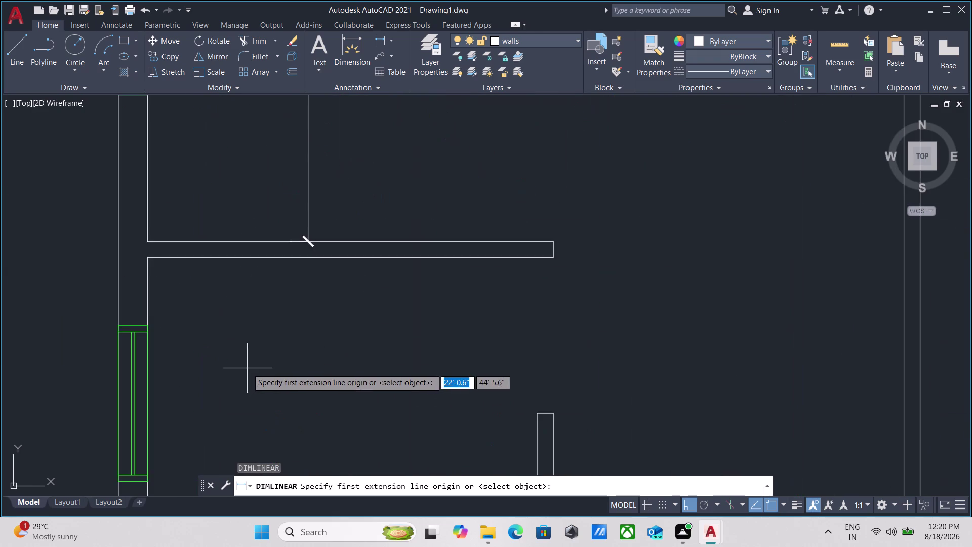
Dimension the room beside the window: 7'-6.0" height and 10' width.
middle_drag(247, 368, 298, 299)
click(232, 189)
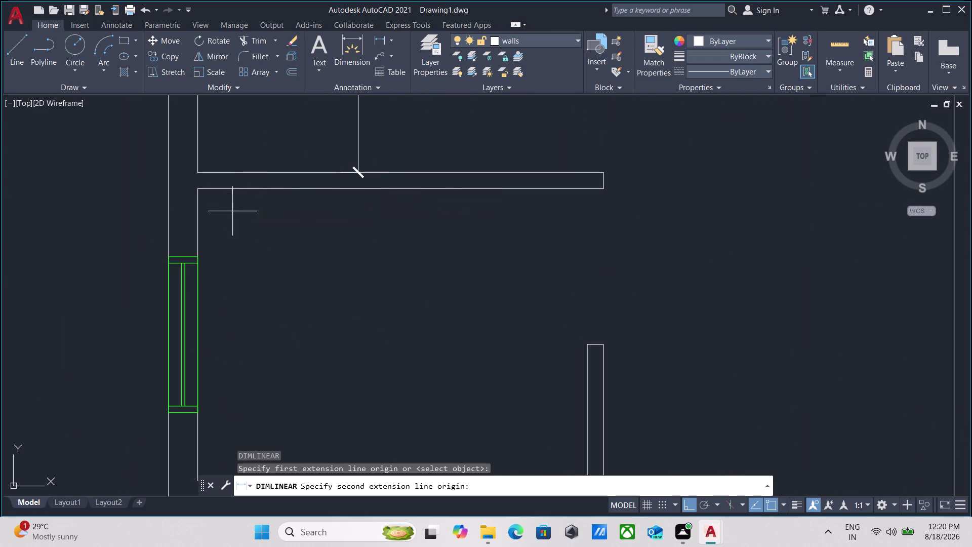
scroll(down, 3)
middle_drag(233, 322, 254, 208)
click(255, 307)
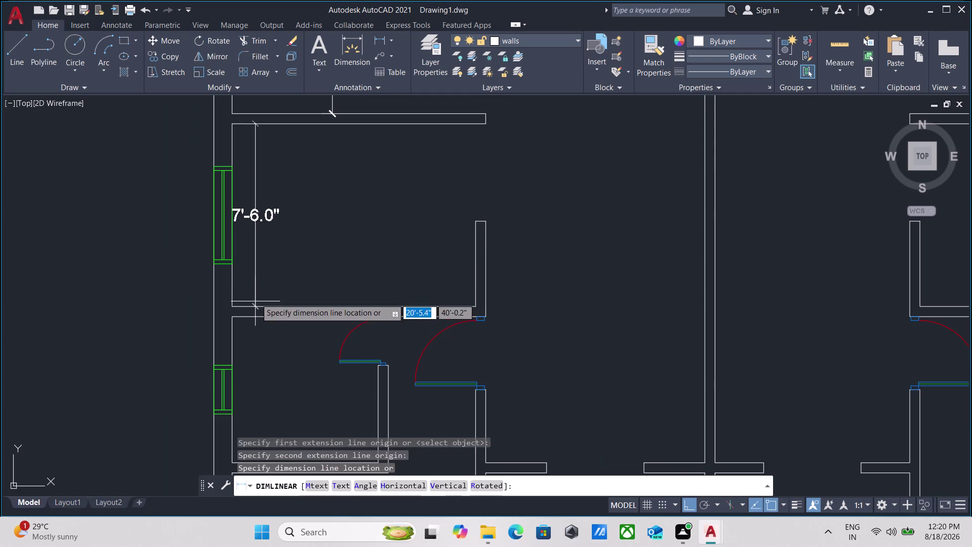
click(259, 286)
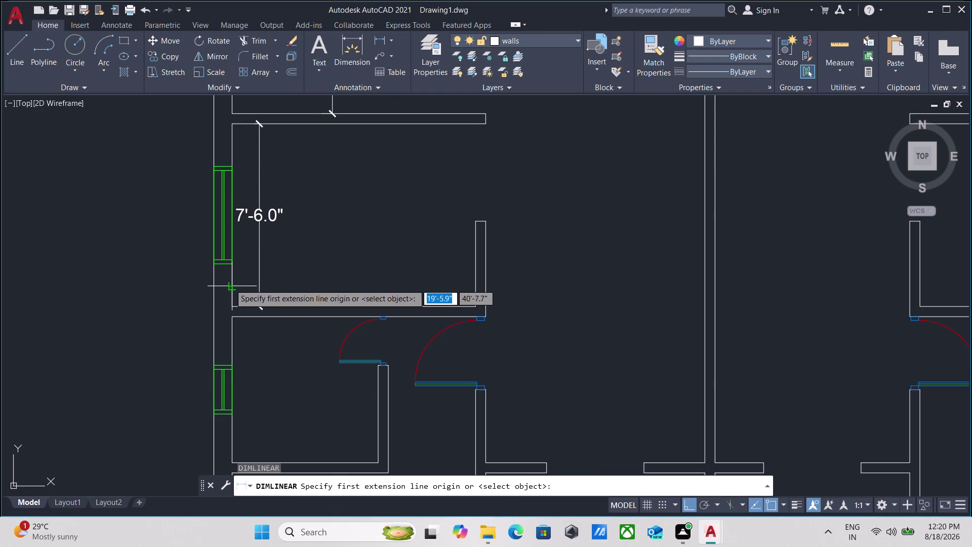
click(230, 283)
click(475, 289)
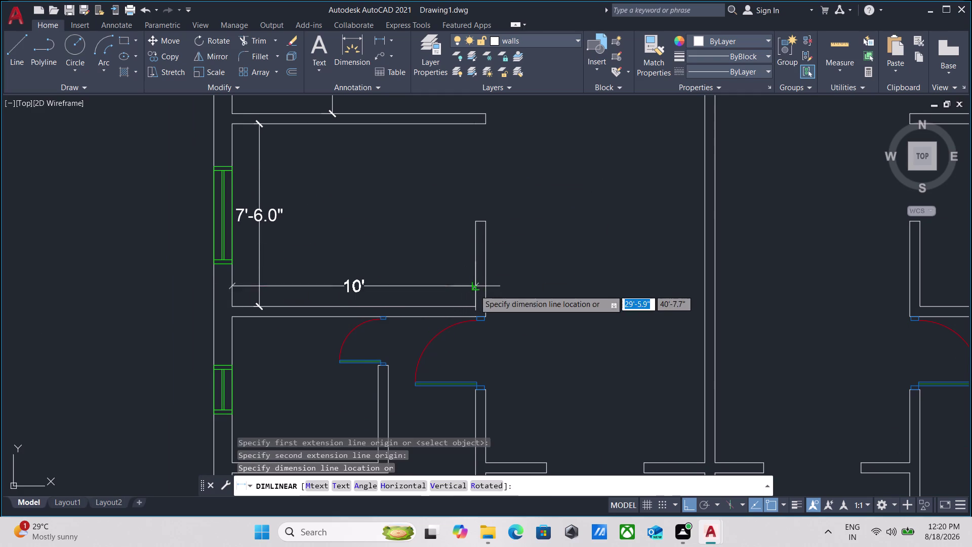
click(473, 283)
scroll(down, 3)
Dimension the small room below it as 6' high by 6' wide.
middle_drag(477, 171, 399, 158)
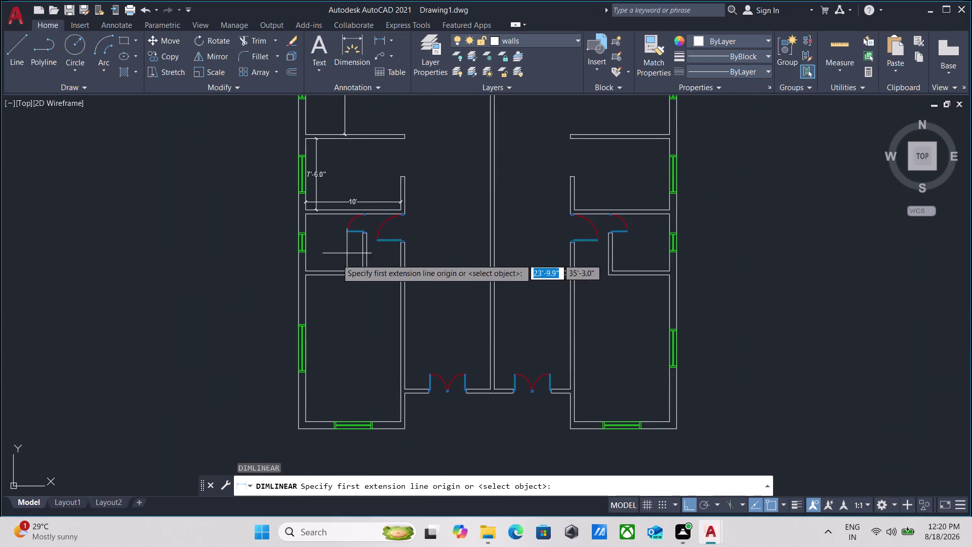
scroll(up, 3)
click(326, 146)
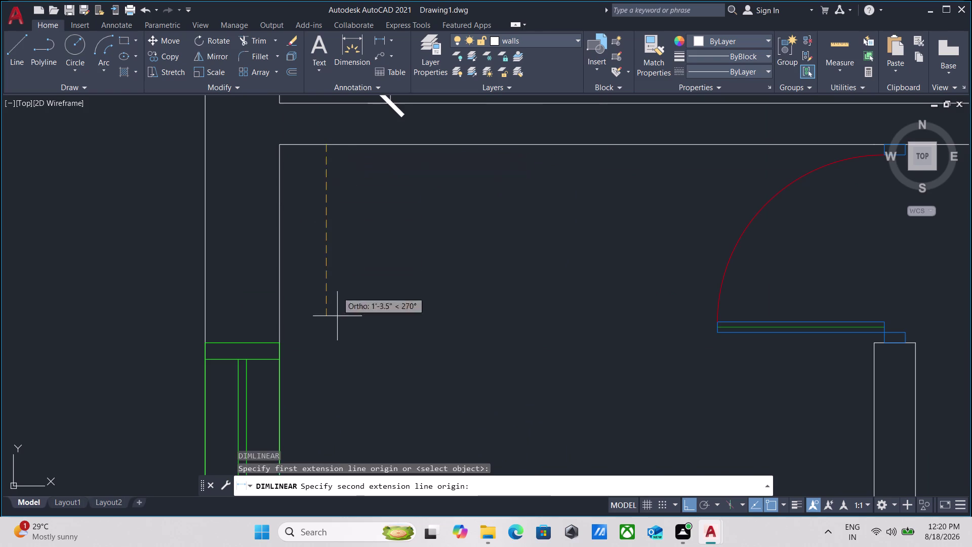
scroll(down, 3)
middle_drag(338, 377, 345, 216)
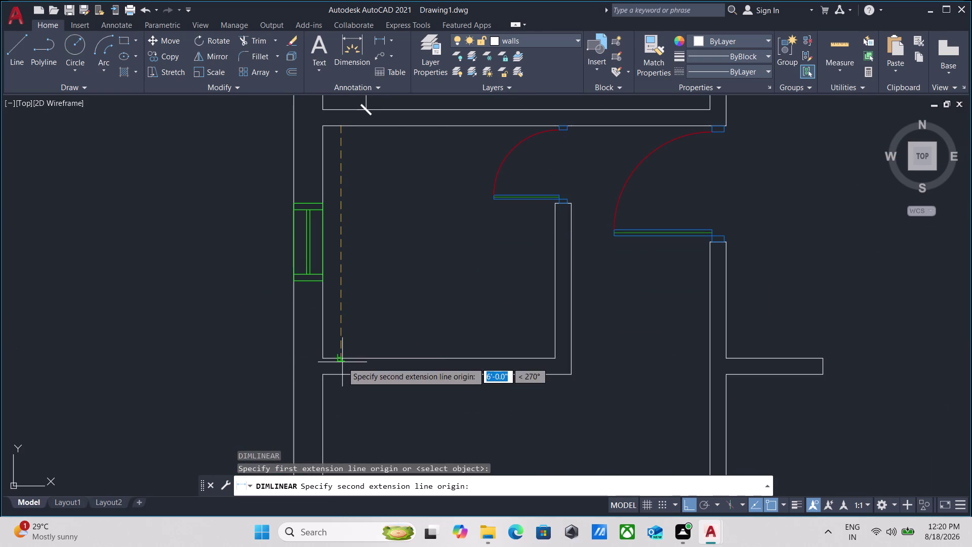
click(342, 363)
click(349, 326)
click(322, 336)
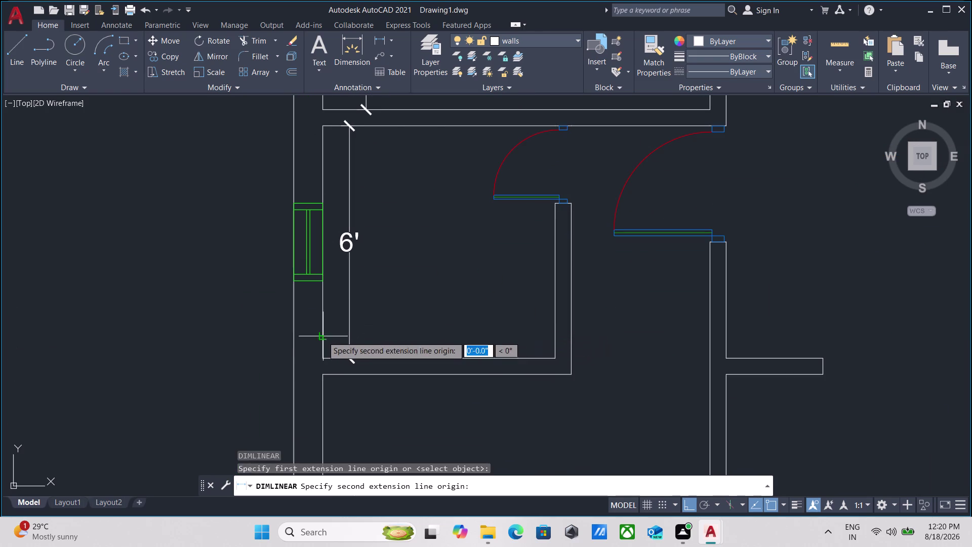
click(555, 337)
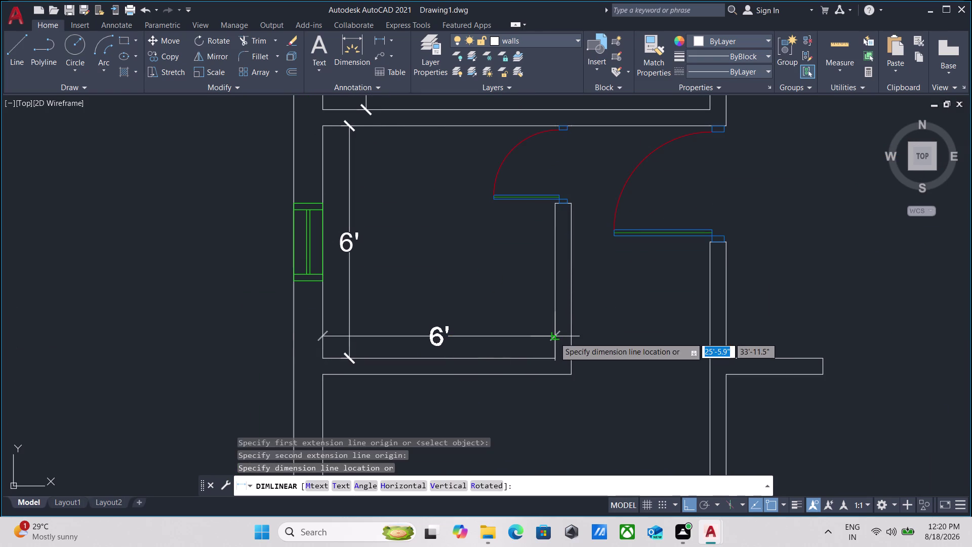
click(550, 329)
scroll(down, 3)
middle_drag(455, 255, 229, 237)
scroll(down, 3)
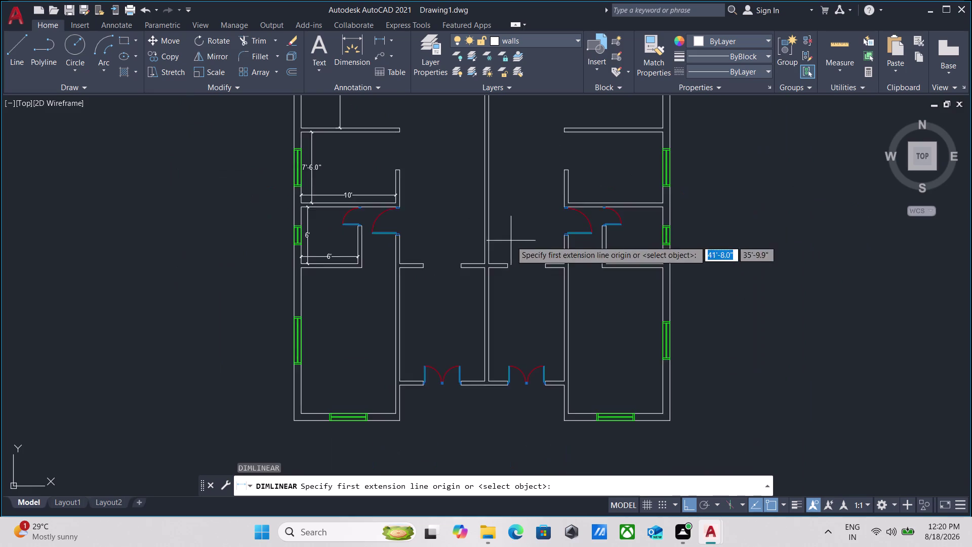
Dimension the other unit's small room with 6' width and 6' height.
middle_drag(511, 240, 389, 264)
scroll(up, 3)
scroll(up, 3)
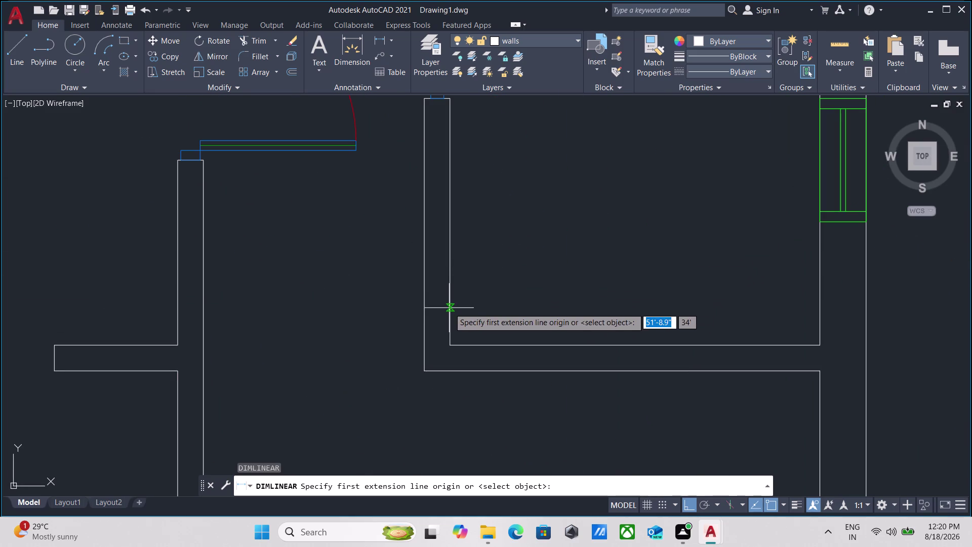
click(450, 308)
middle_drag(598, 305, 471, 333)
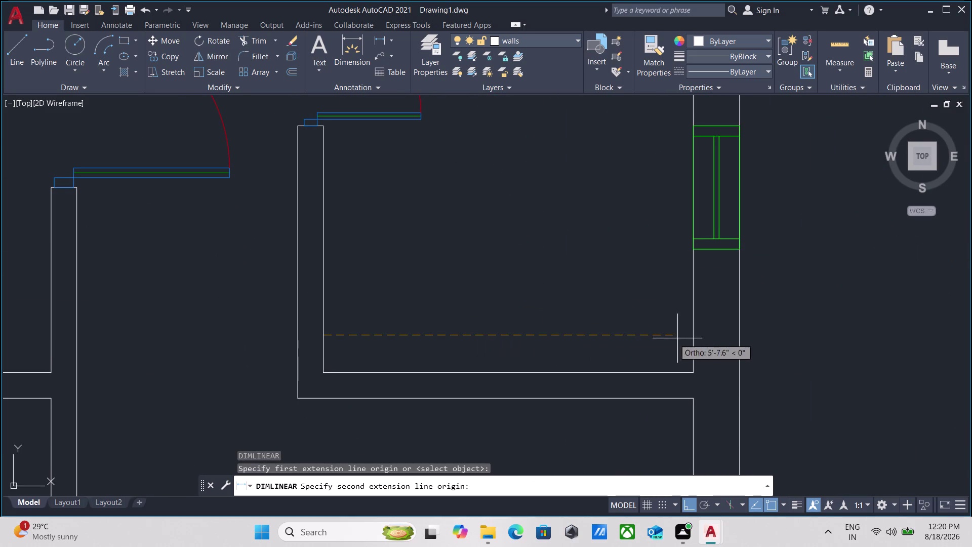
click(696, 338)
click(693, 329)
middle_drag(551, 254, 512, 335)
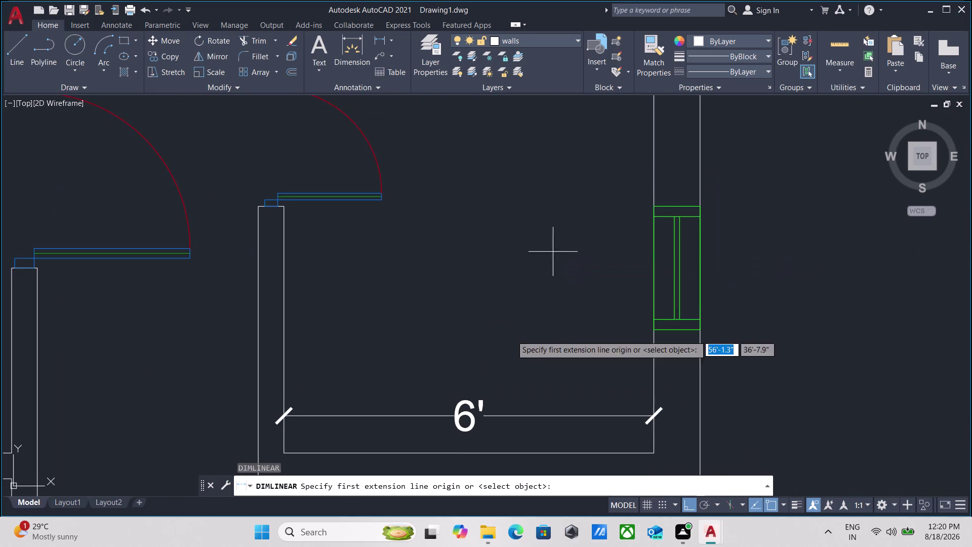
scroll(down, 3)
middle_drag(518, 279, 501, 337)
click(526, 261)
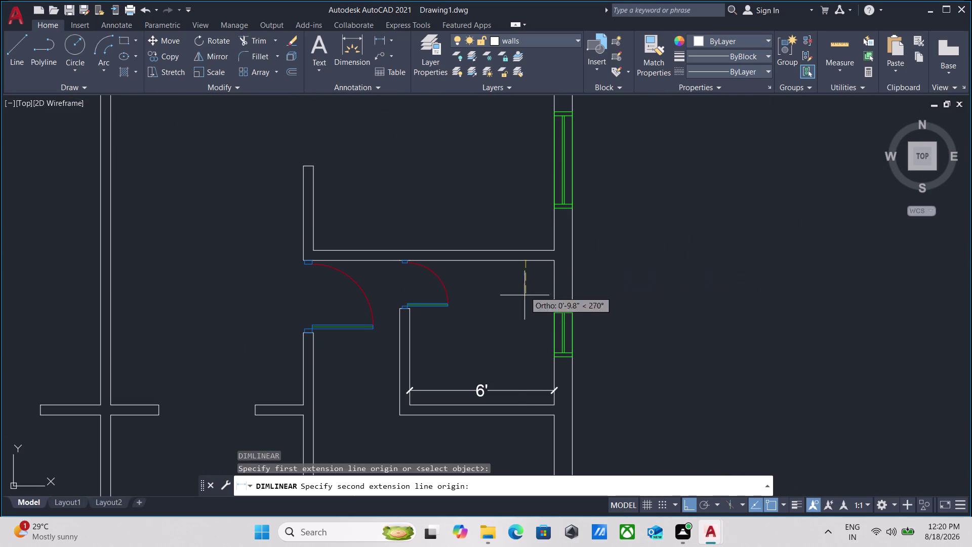
click(527, 404)
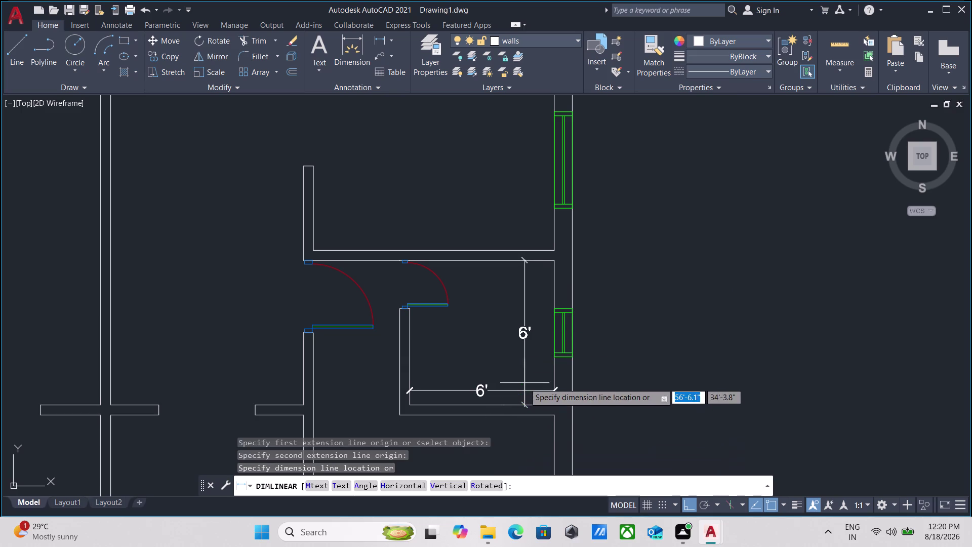
click(524, 383)
scroll(down, 3)
Dimension the room above it: 7'-6.0" height and 10' width.
middle_drag(447, 313, 446, 374)
scroll(up, 3)
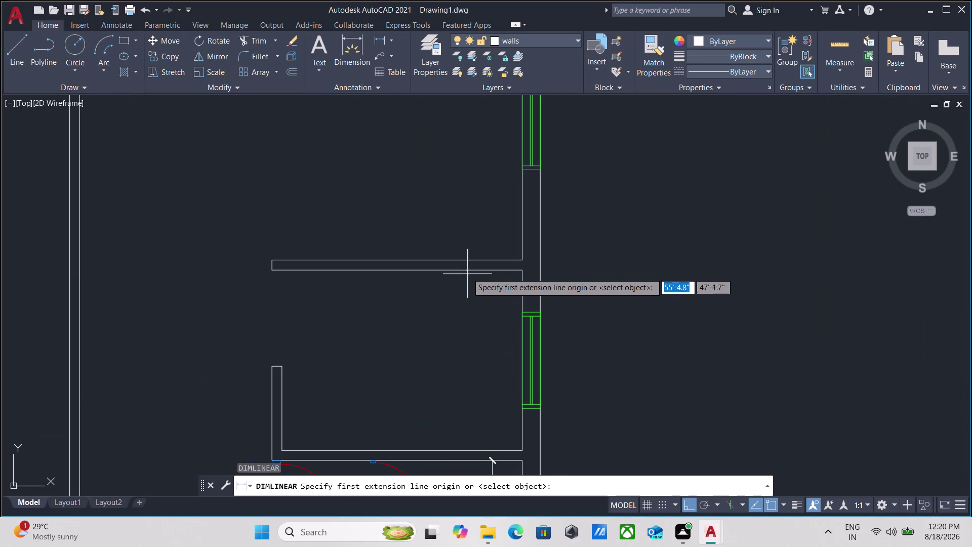
click(468, 270)
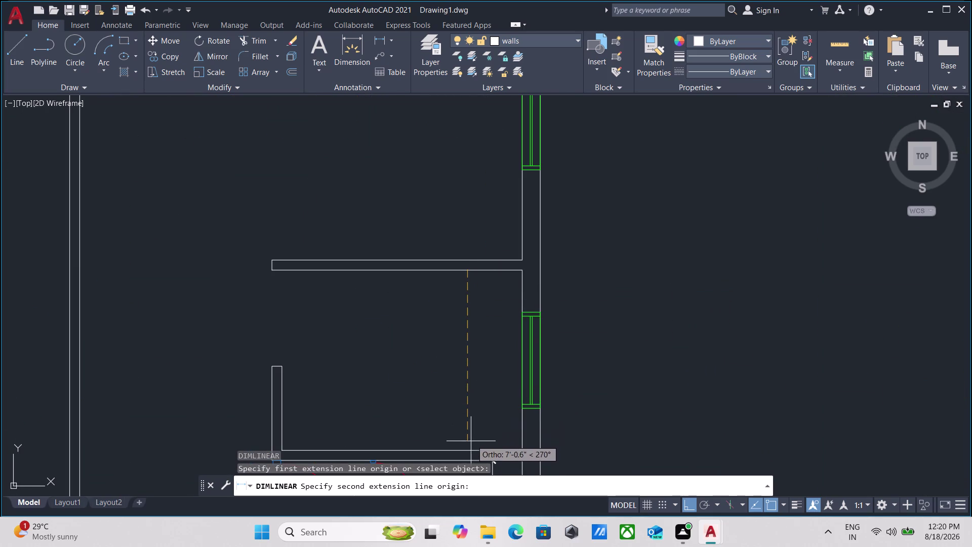
click(466, 449)
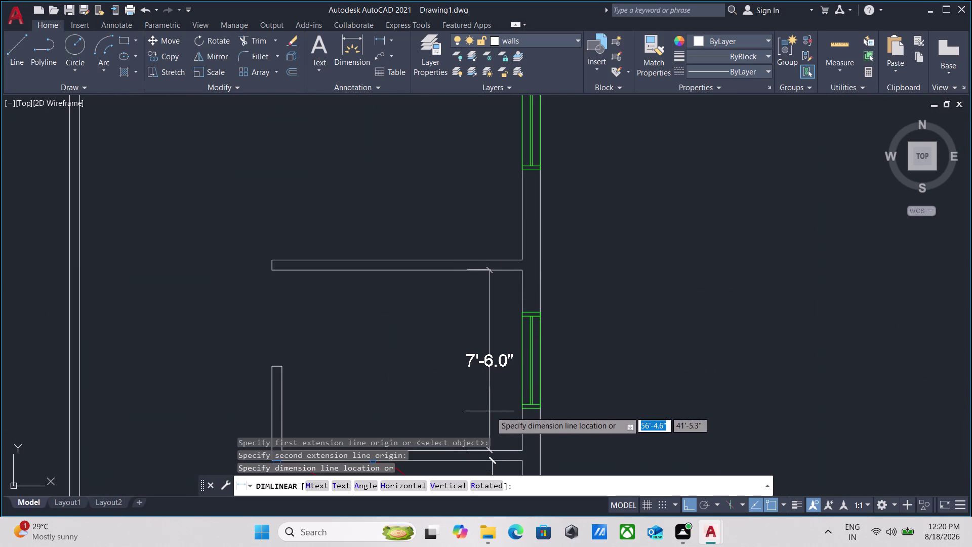
click(495, 411)
middle_drag(312, 433, 312, 345)
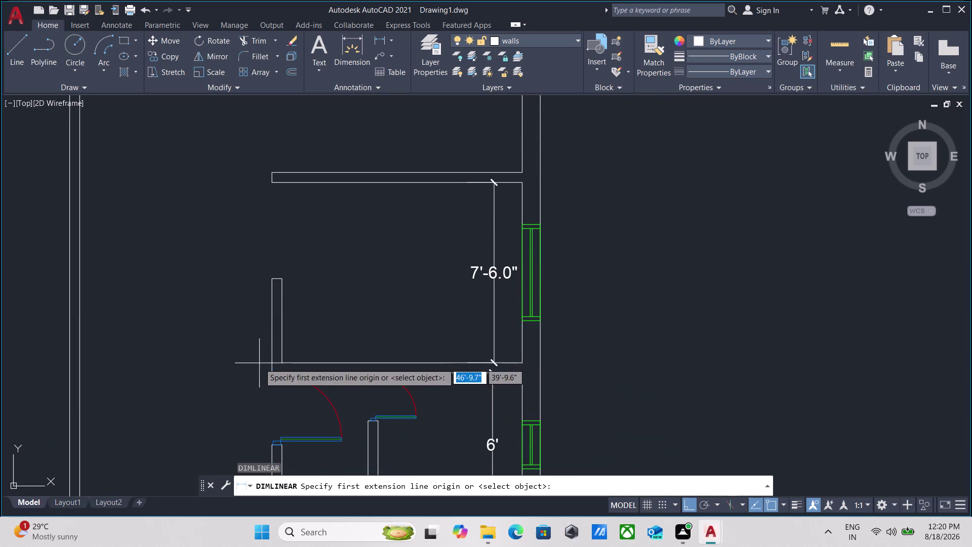
click(284, 350)
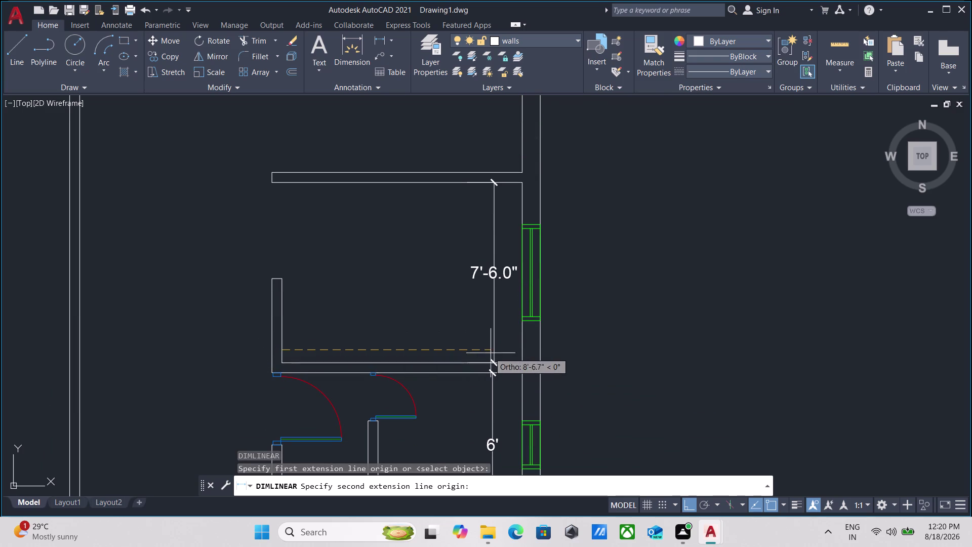
click(522, 351)
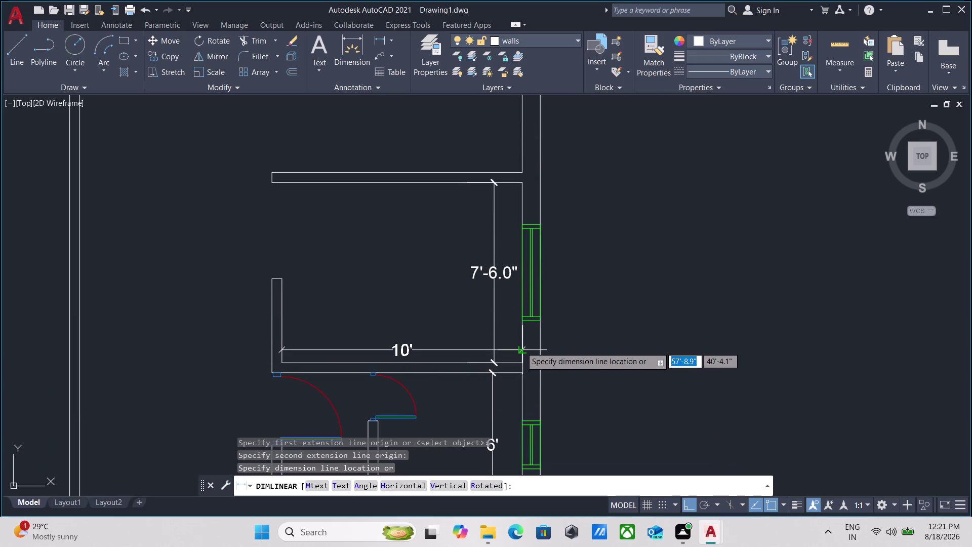
click(520, 343)
scroll(down, 3)
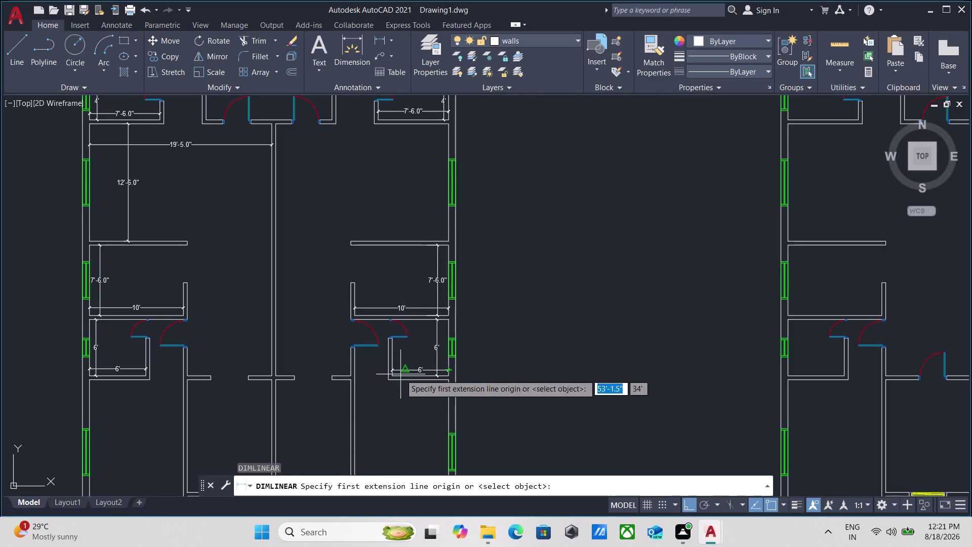
Add a 10' width dimension to the lower-right room.
middle_drag(400, 374, 376, 236)
scroll(up, 3)
scroll(down, 3)
middle_drag(360, 345, 377, 331)
scroll(down, 3)
scroll(up, 3)
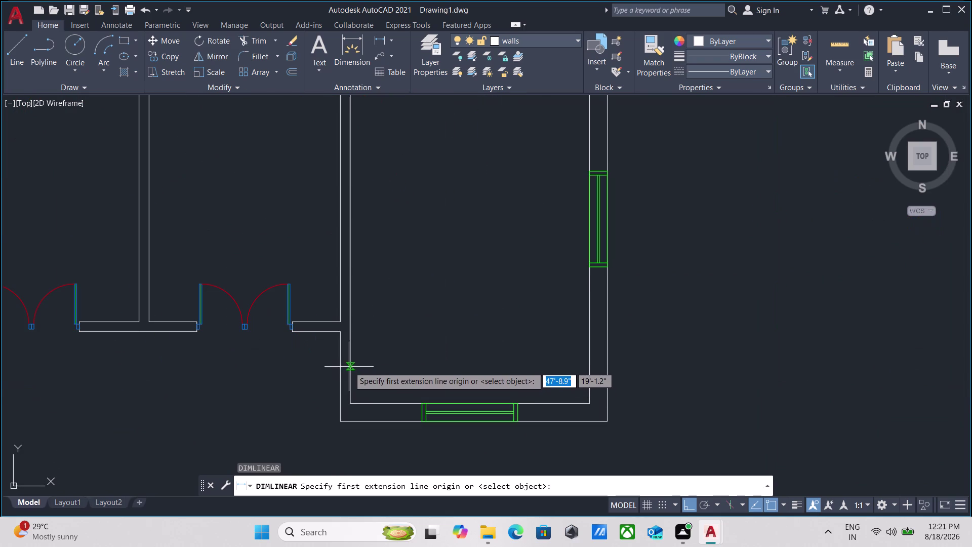
click(349, 362)
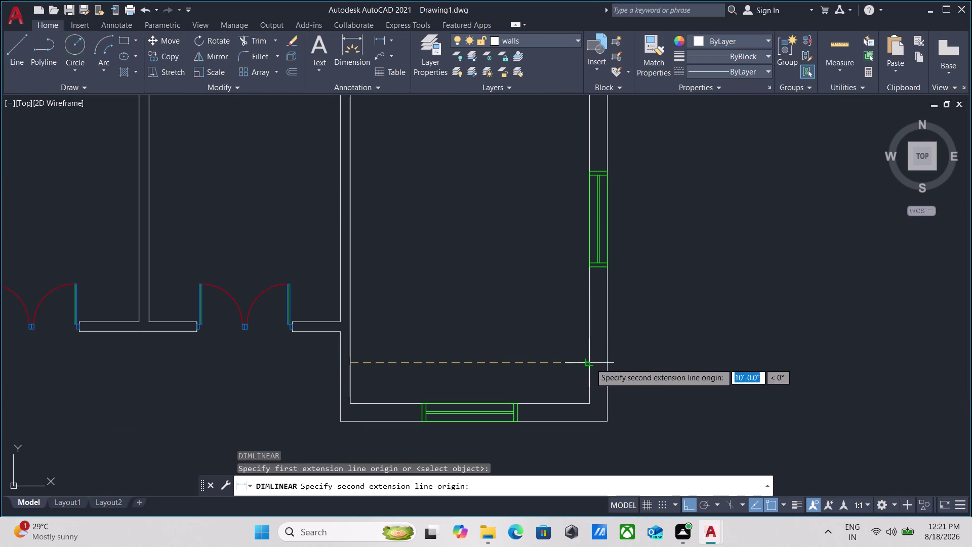
click(591, 364)
click(587, 344)
Add the 16'-5.0" depth dimension to the lower-right room and view the whole plan.
scroll(down, 3)
middle_drag(493, 251, 422, 368)
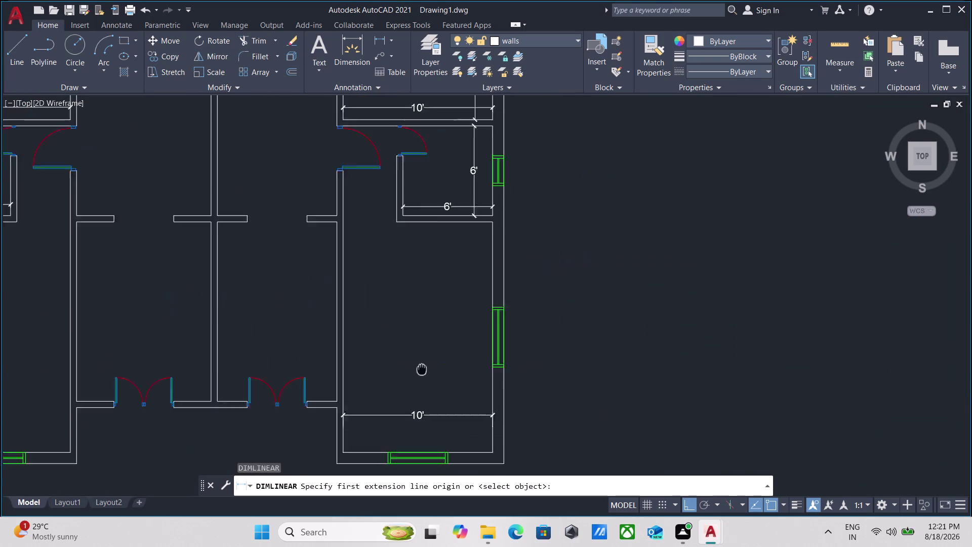
middle_drag(422, 368, 419, 373)
scroll(up, 3)
scroll(up, 3)
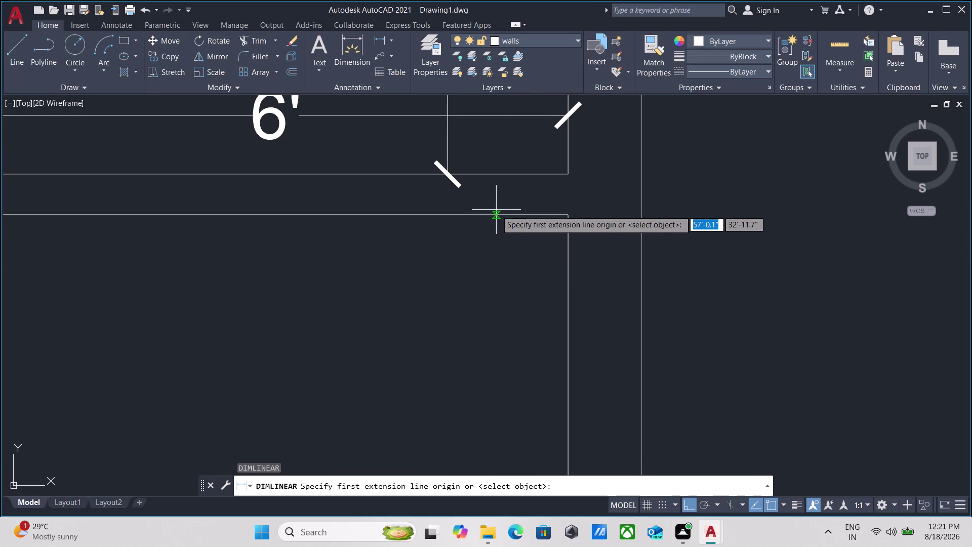
click(499, 216)
scroll(down, 3)
middle_drag(483, 364, 471, 186)
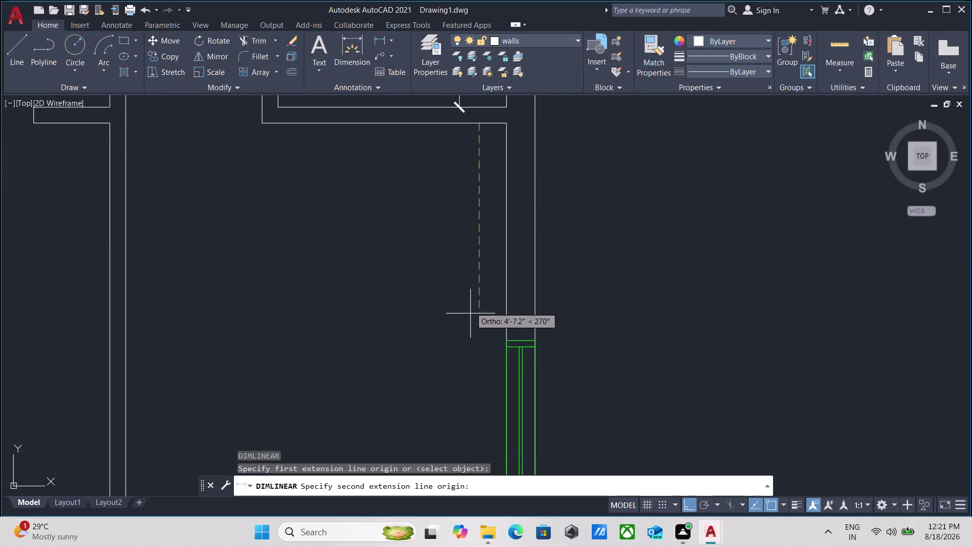
scroll(down, 3)
middle_drag(470, 340, 469, 242)
scroll(up, 3)
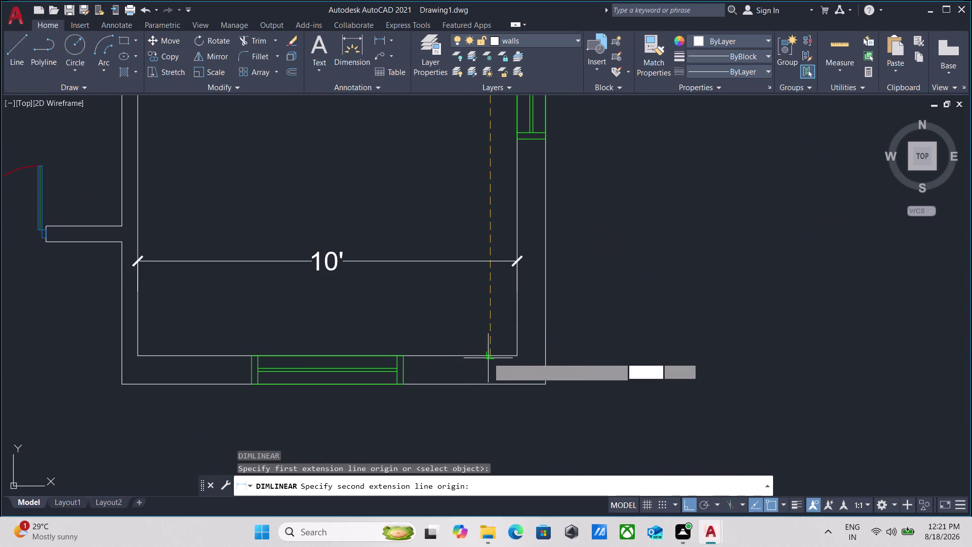
click(488, 356)
scroll(down, 3)
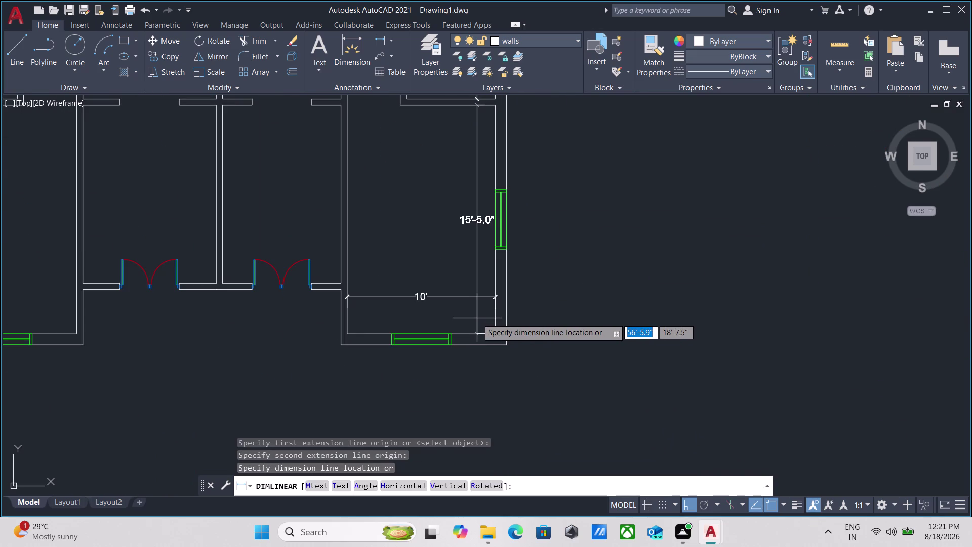
click(477, 318)
scroll(down, 3)
middle_drag(417, 236, 445, 310)
scroll(up, 3)
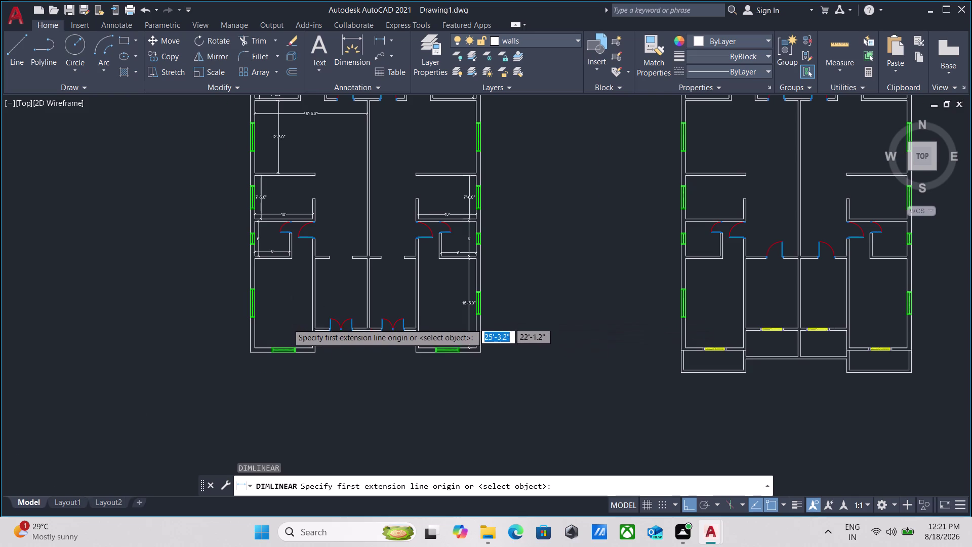
Dimension the lower-left room's length as 15'-5.0" beside the left wall.
scroll(up, 3)
middle_drag(287, 323, 302, 377)
scroll(down, 3)
middle_drag(301, 378, 295, 403)
scroll(up, 3)
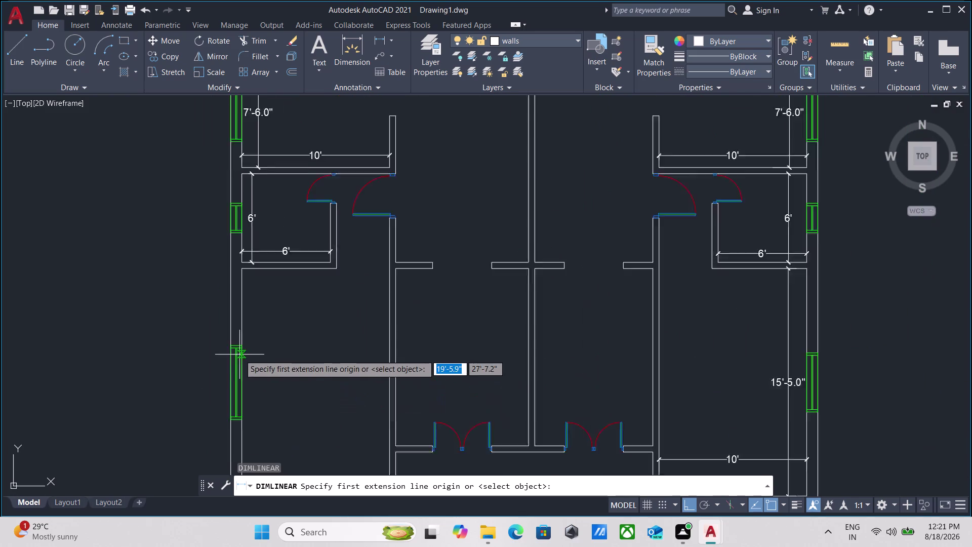
click(271, 217)
scroll(down, 3)
middle_drag(270, 355, 292, 218)
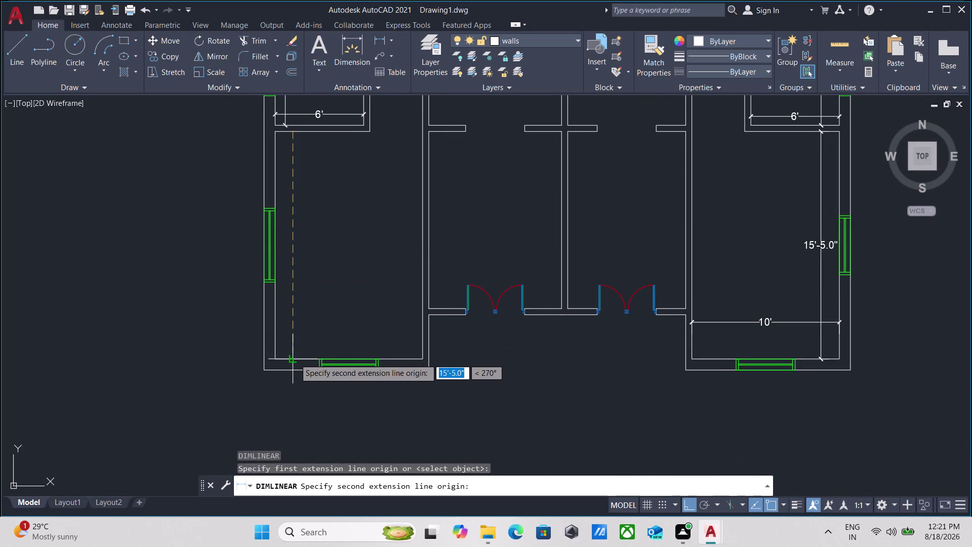
click(295, 359)
click(299, 335)
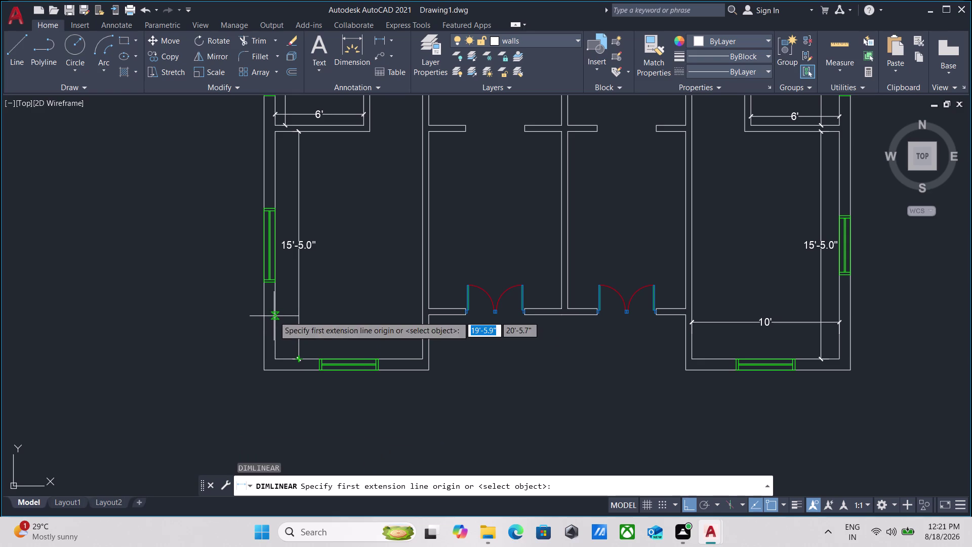
Add the room's 10' width dimension inside the room.
click(274, 316)
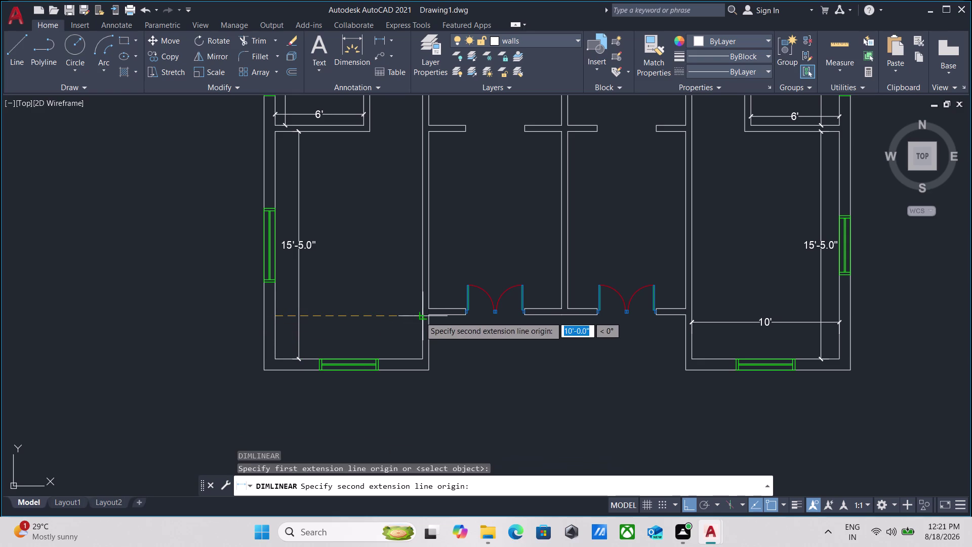
click(421, 315)
click(420, 333)
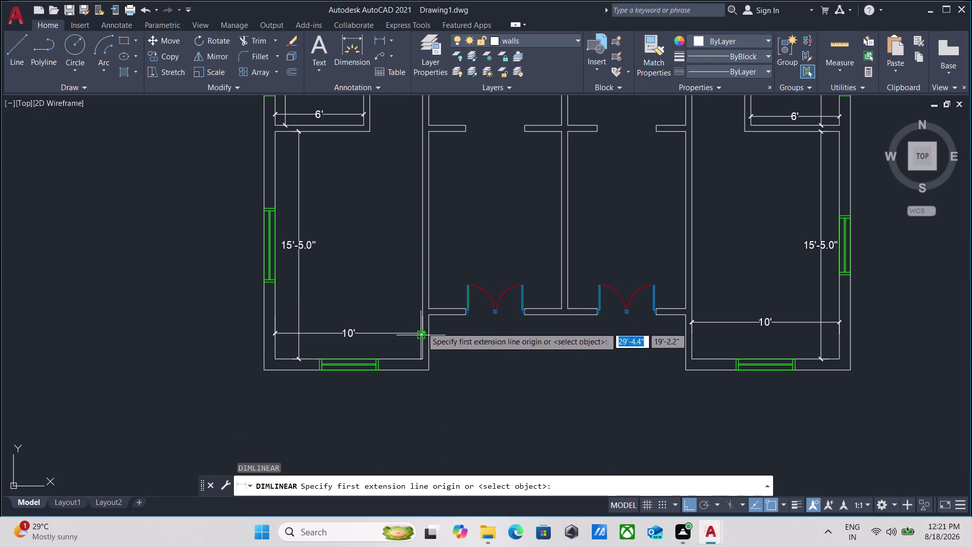
scroll(down, 3)
middle_drag(475, 199, 362, 345)
scroll(down, 3)
scroll(up, 3)
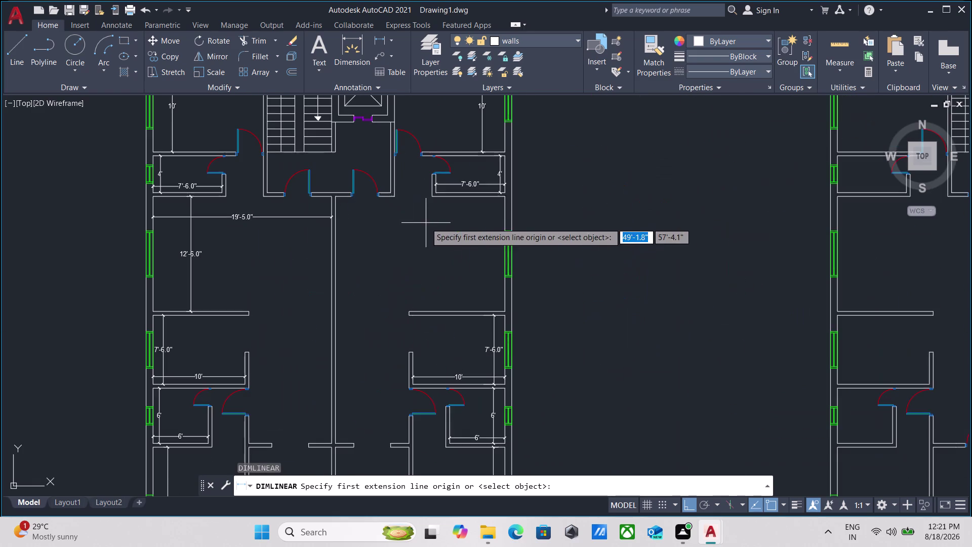
Dimension the right unit's large room depth as 12'-6.0", top wall to bottom.
scroll(down, 3)
middle_drag(443, 253, 433, 265)
scroll(up, 3)
middle_drag(451, 241, 402, 326)
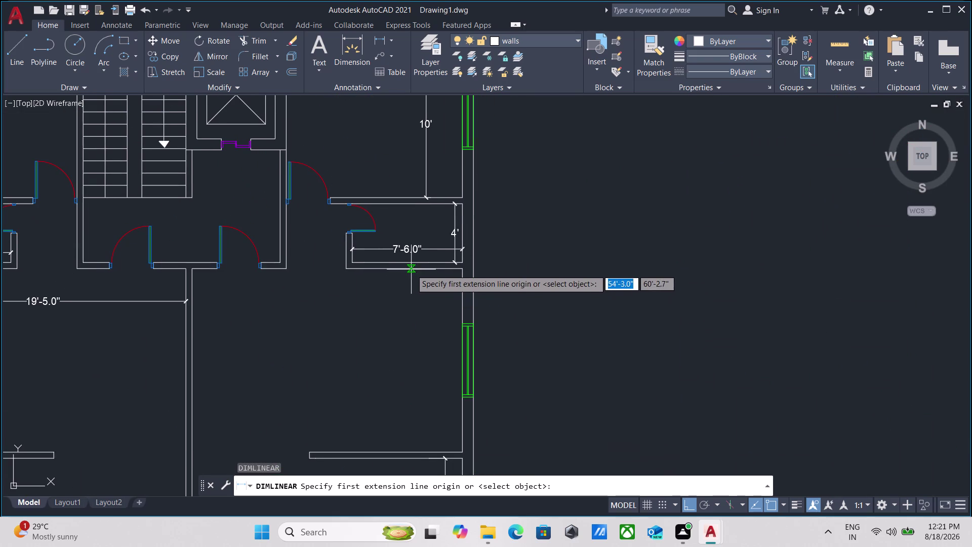
click(411, 269)
middle_drag(408, 405, 411, 346)
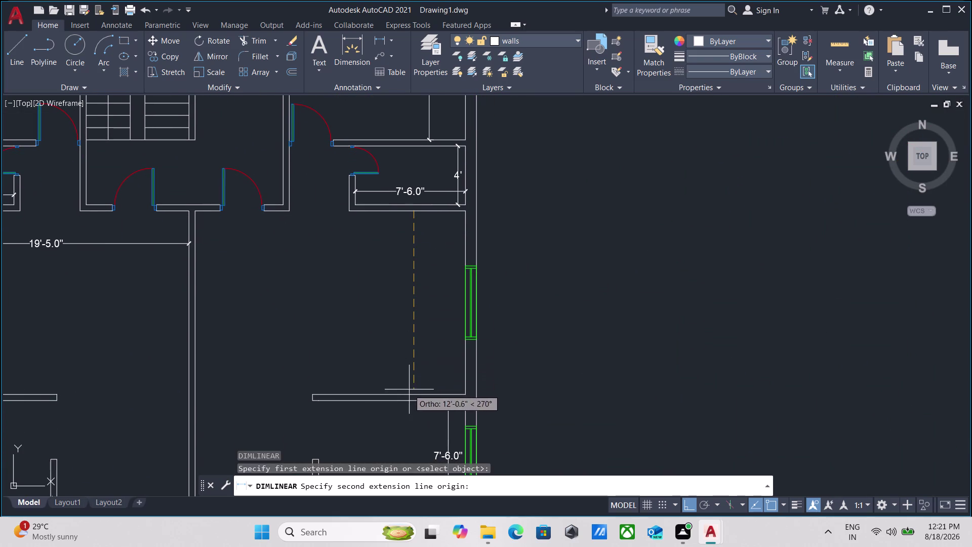
click(412, 392)
click(404, 358)
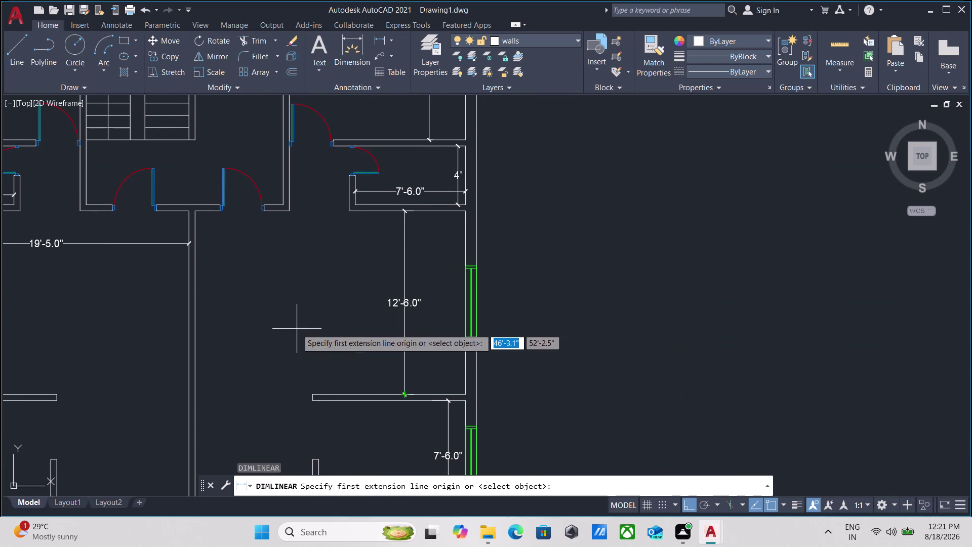
Add the 18'-5.0" width dimension from the central wall to the outer wall.
scroll(down, 3)
middle_drag(297, 328, 334, 345)
scroll(up, 3)
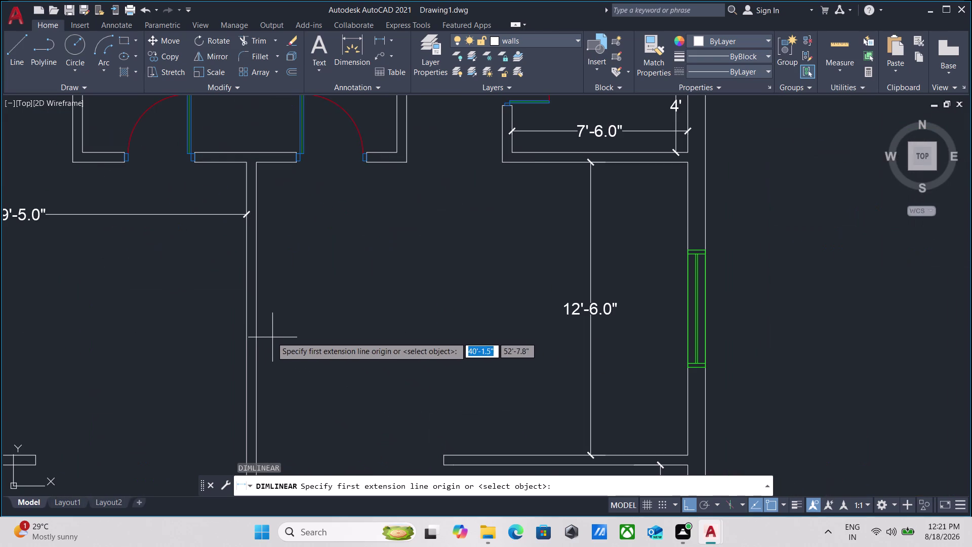
middle_drag(269, 276, 261, 379)
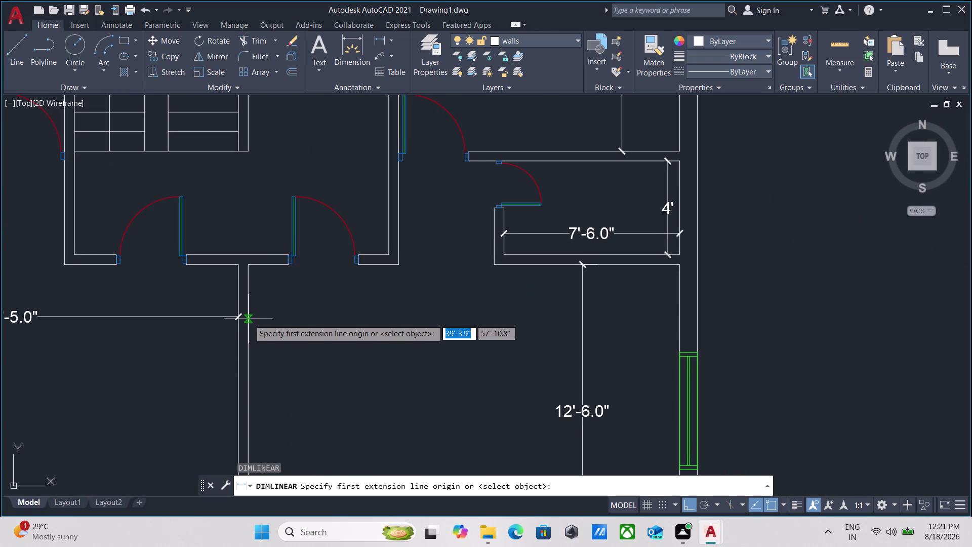
scroll(up, 3)
click(232, 315)
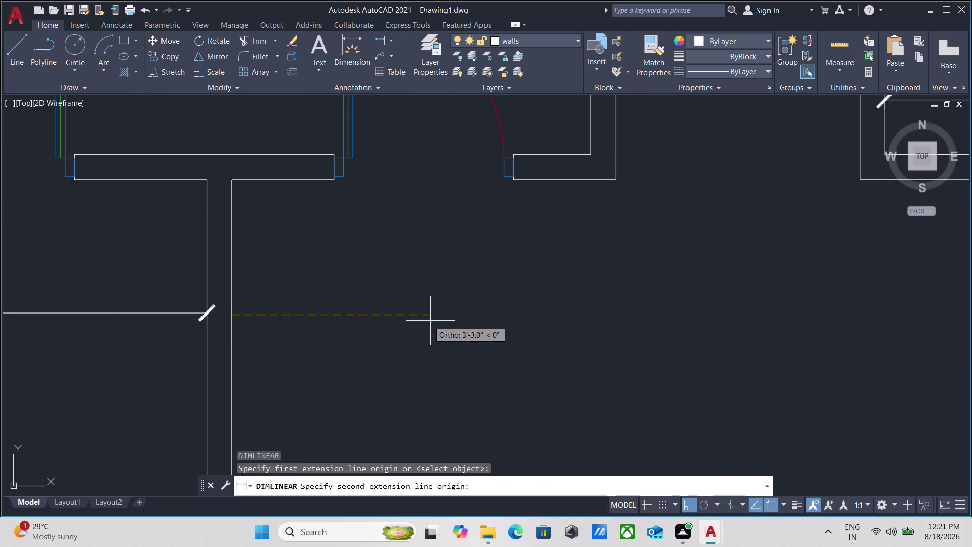
scroll(down, 3)
middle_drag(434, 320, 177, 321)
scroll(down, 3)
middle_click(372, 333)
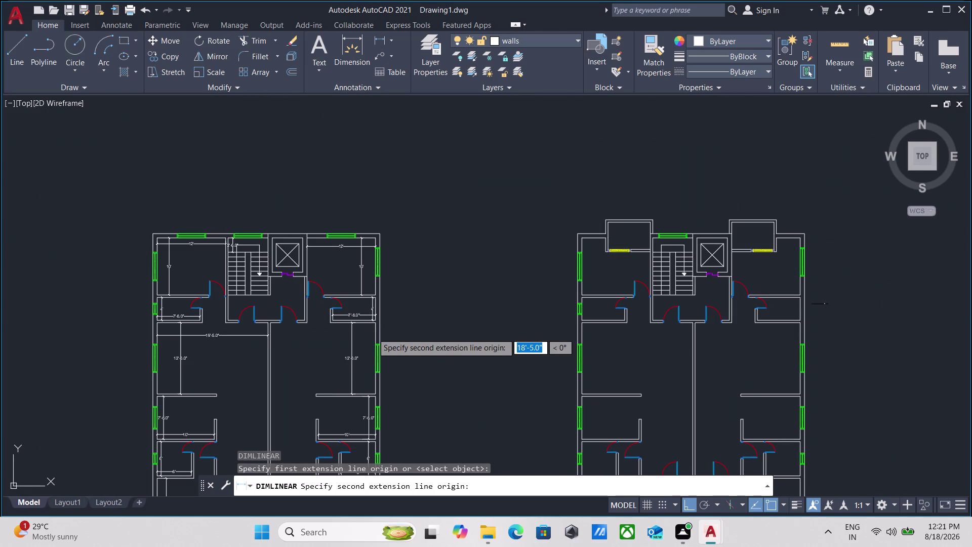
scroll(up, 3)
click(391, 317)
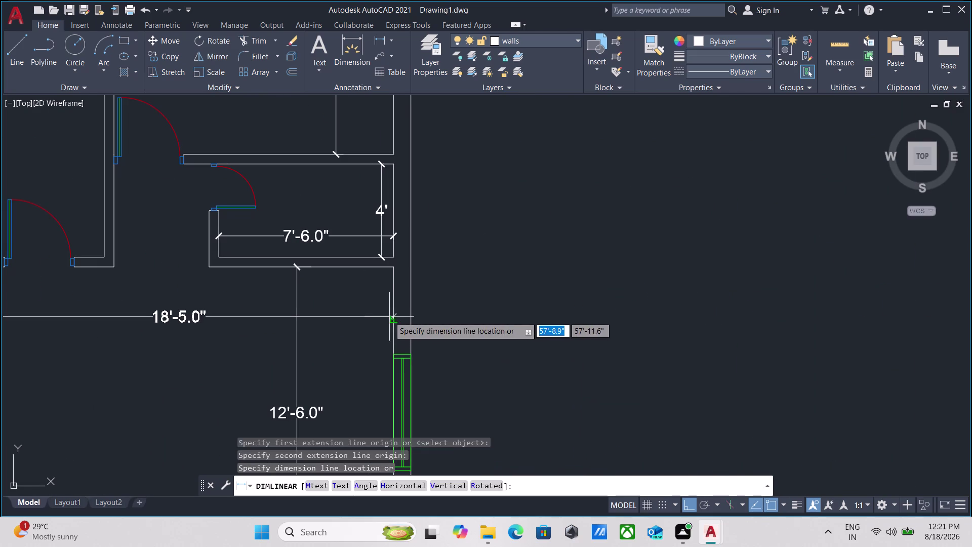
click(379, 315)
scroll(down, 3)
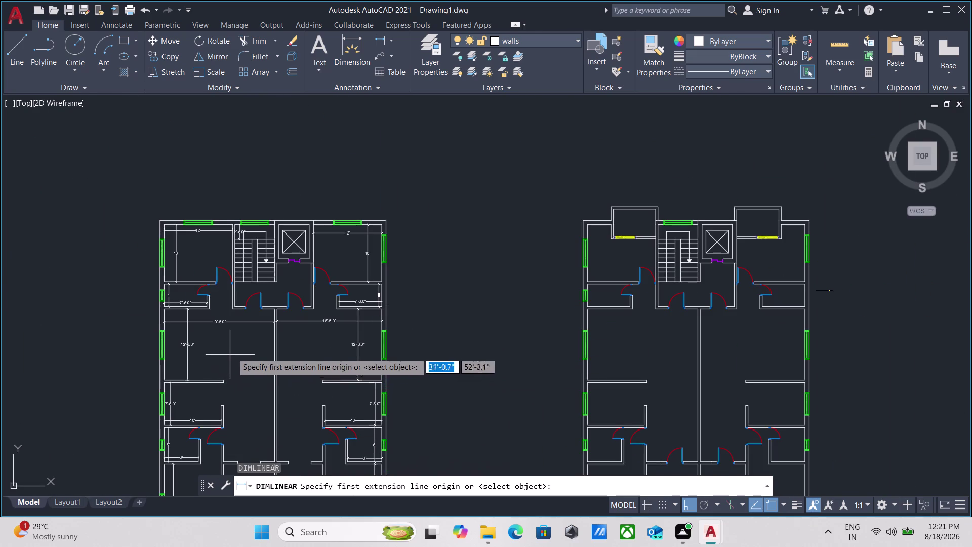
Dimension the central passage between the lower units with a 12' linear dimension.
middle_drag(283, 360, 298, 248)
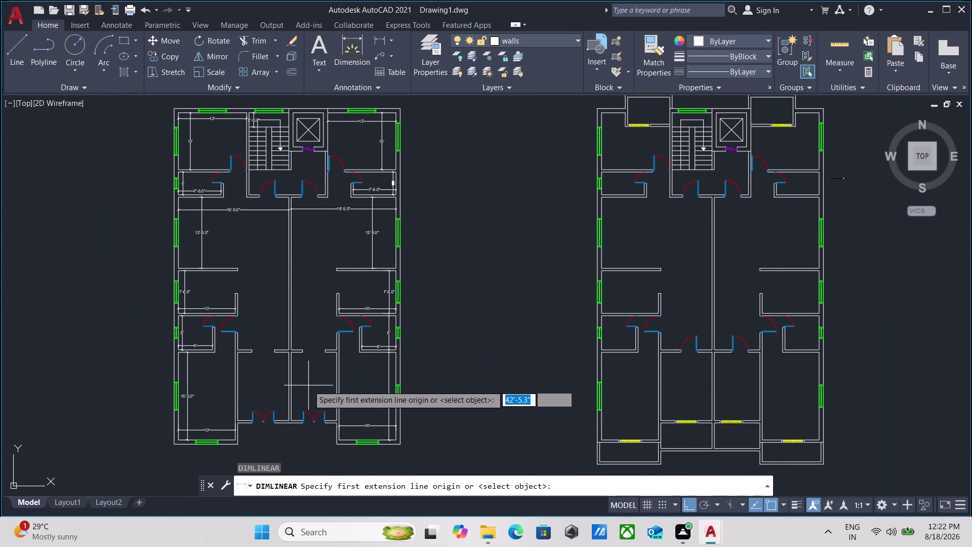
scroll(up, 3)
middle_drag(309, 385, 313, 327)
scroll(up, 3)
middle_drag(299, 306, 304, 270)
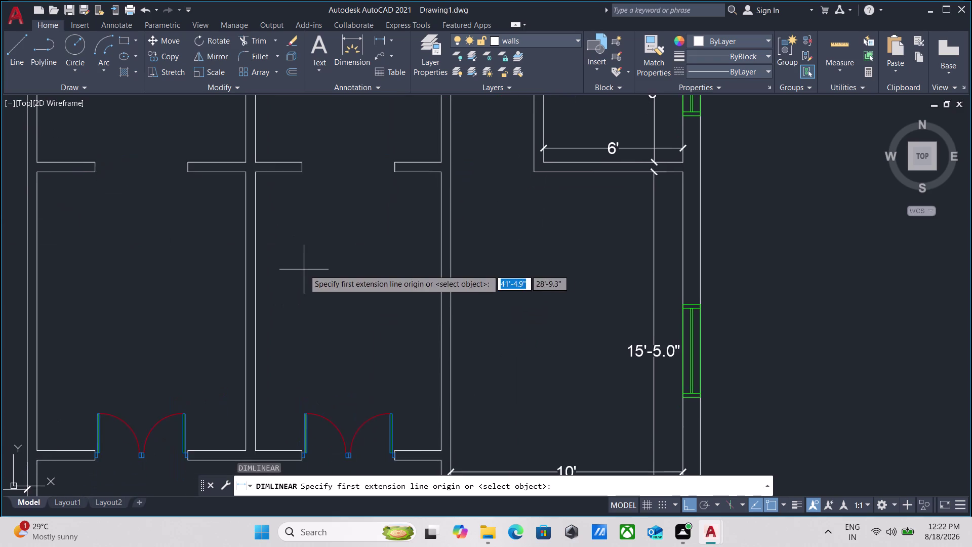
scroll(down, 3)
middle_click(303, 270)
click(290, 209)
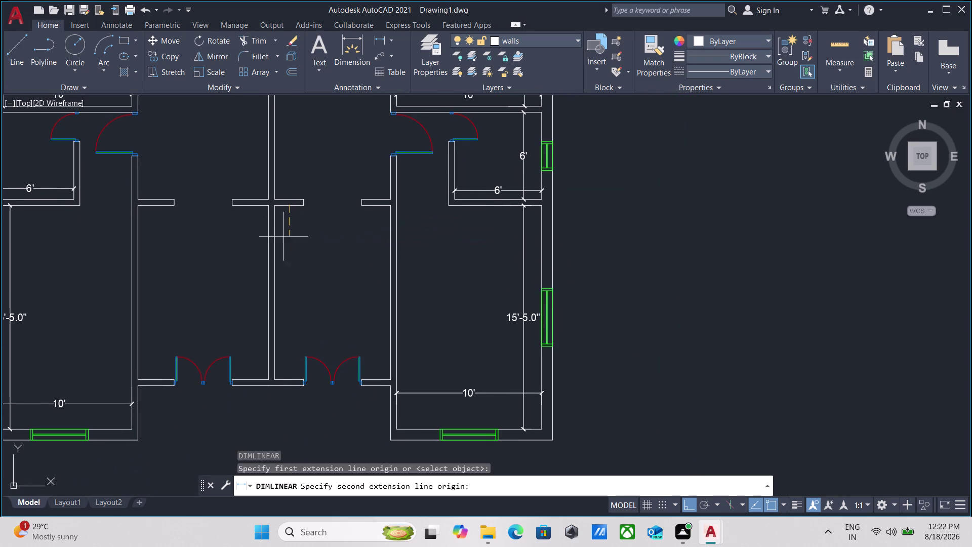
click(288, 379)
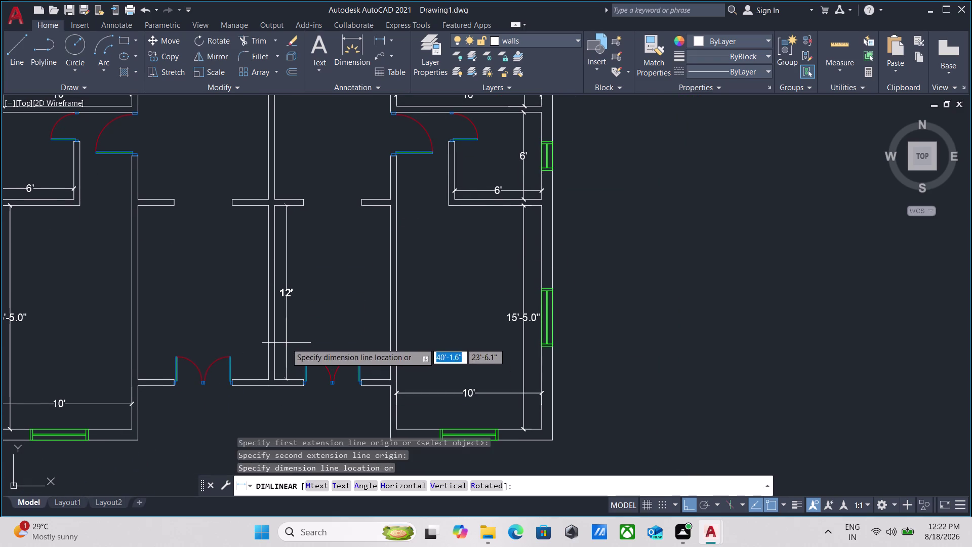
click(286, 342)
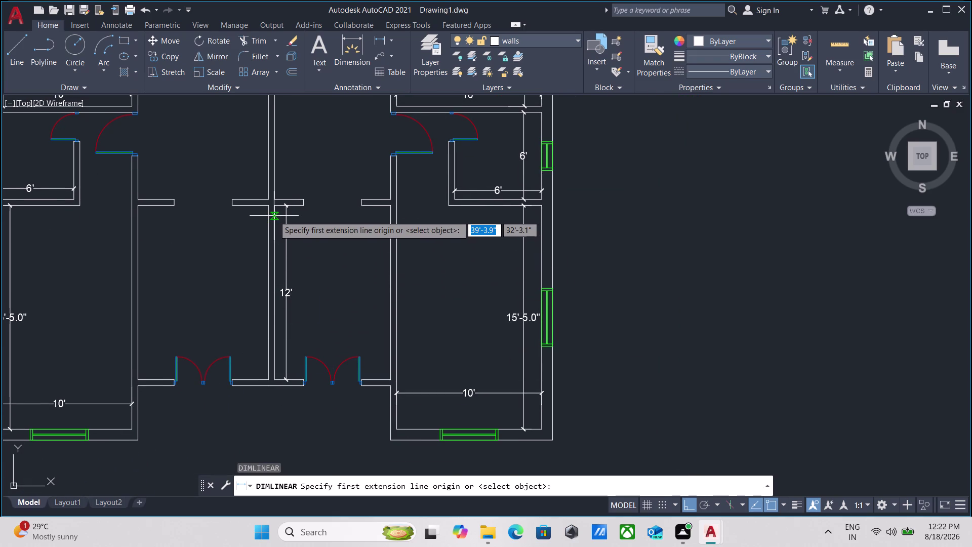
Start an 8'-0.8" passage width dimension, then cancel it with Esc.
click(274, 216)
click(389, 216)
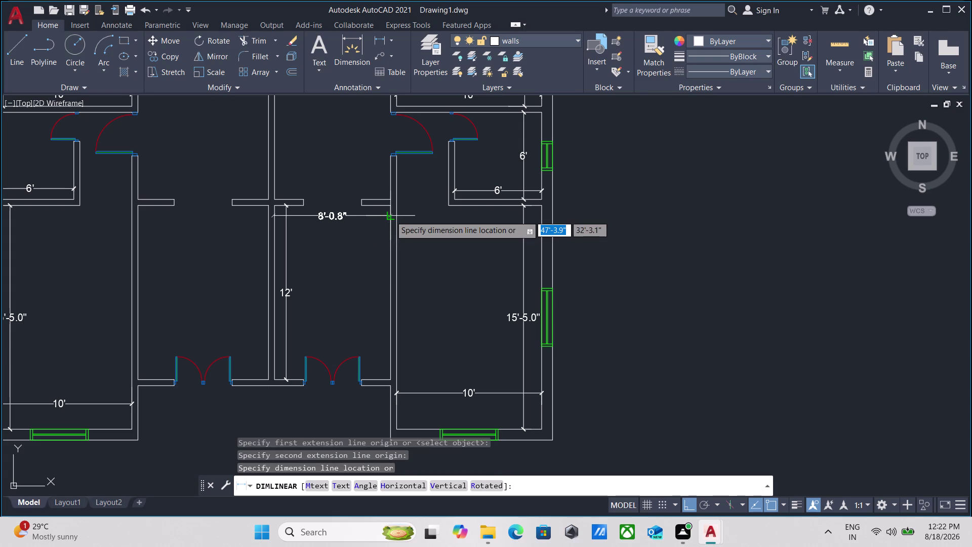
scroll(up, 3)
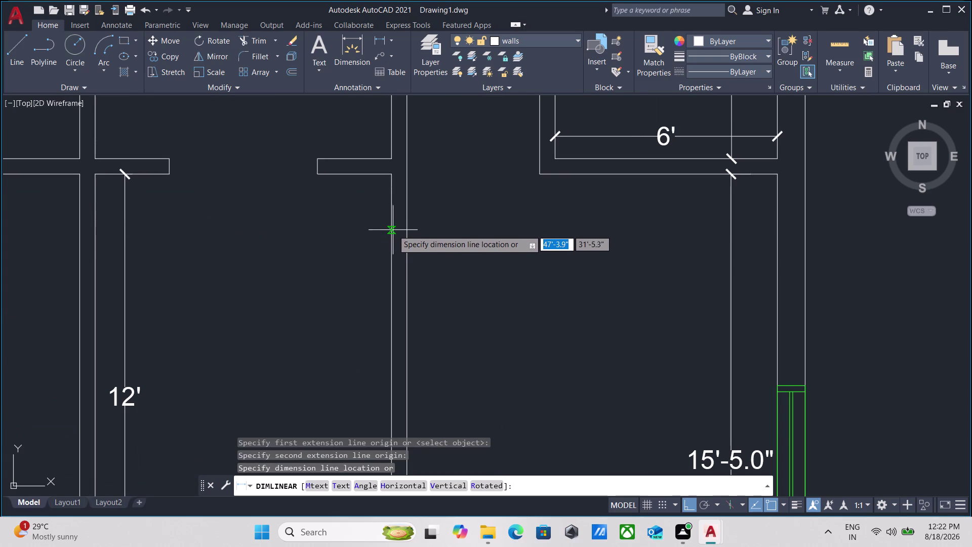
scroll(up, 3)
scroll(down, 3)
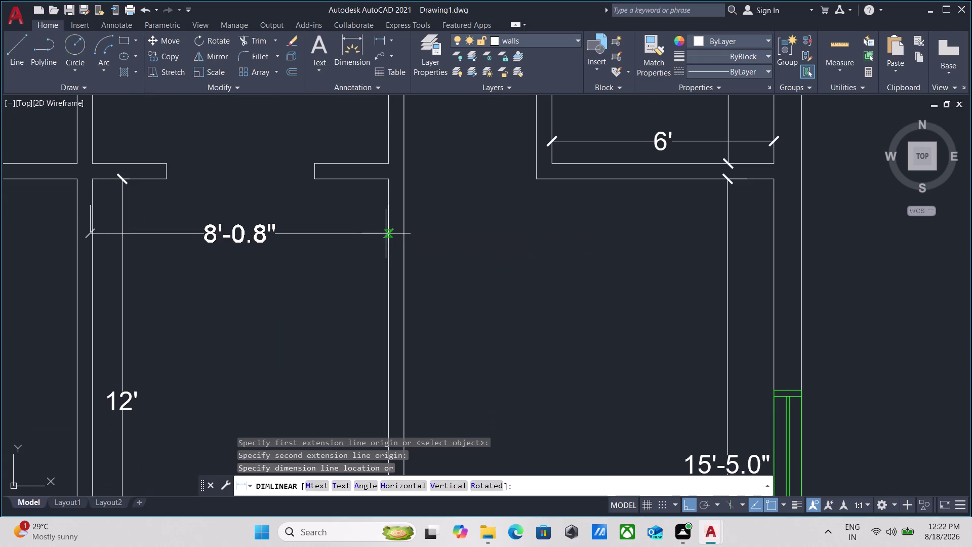
key(Escape)
scroll(down, 3)
middle_drag(318, 241, 369, 268)
Make linear dimensioning repeat automatically using MULTIPLE with DLI.
text(m)
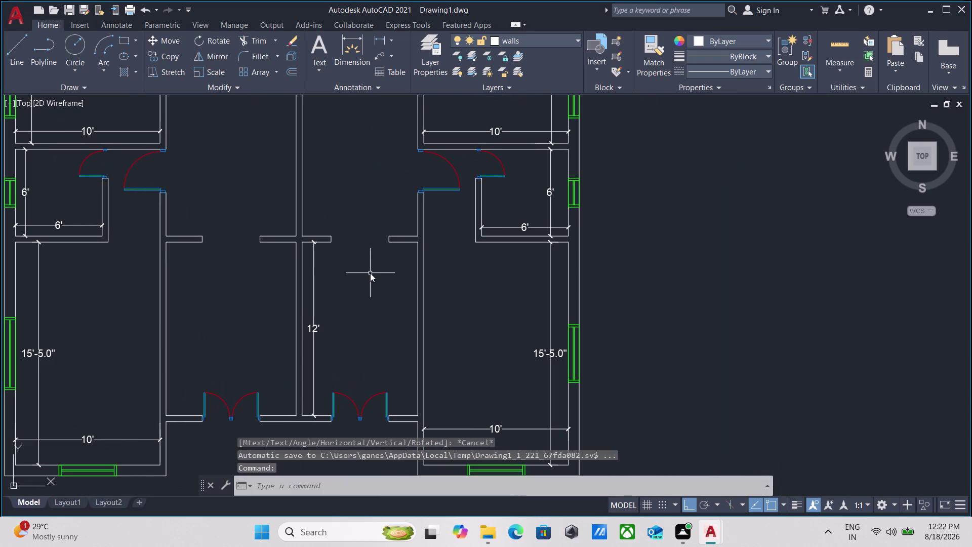
text(u)
key(Return)
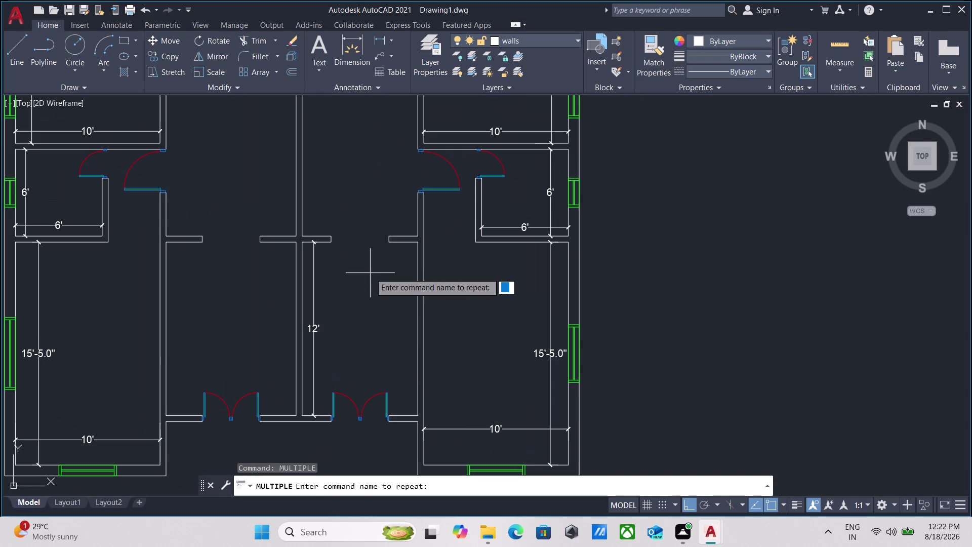
text(dl)
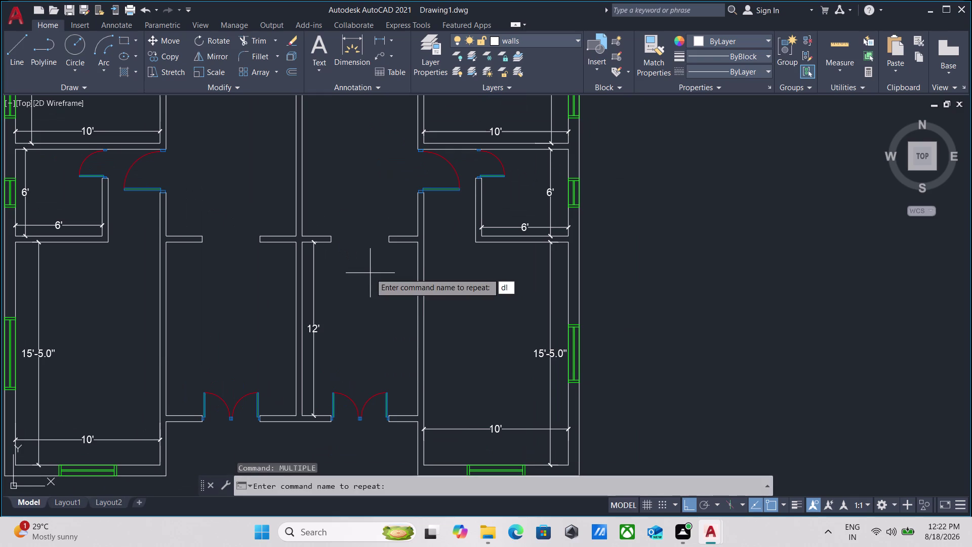
text(i)
key(Return)
Pick the first extension line origin at the passage's wall corner.
scroll(up, 3)
scroll(up, 3)
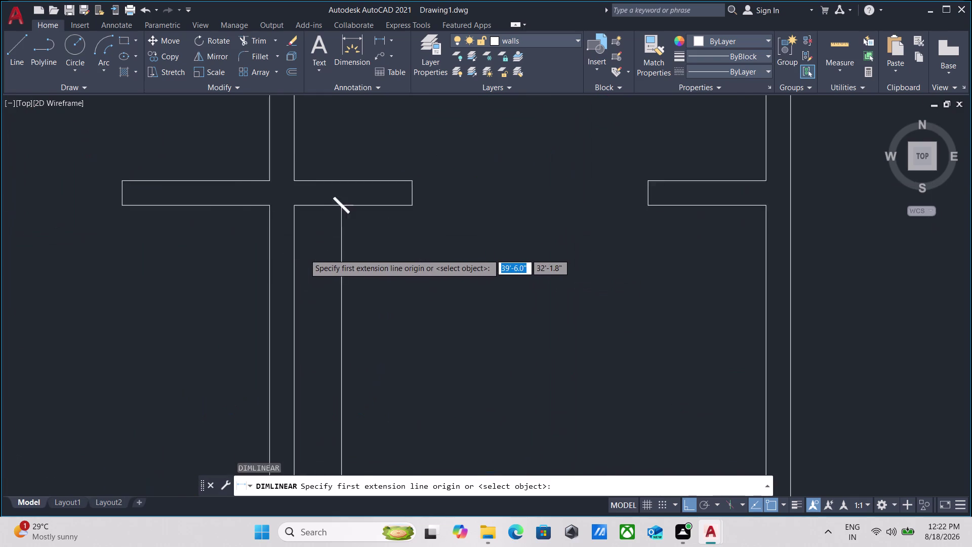
scroll(up, 3)
click(289, 214)
middle_drag(491, 224, 464, 234)
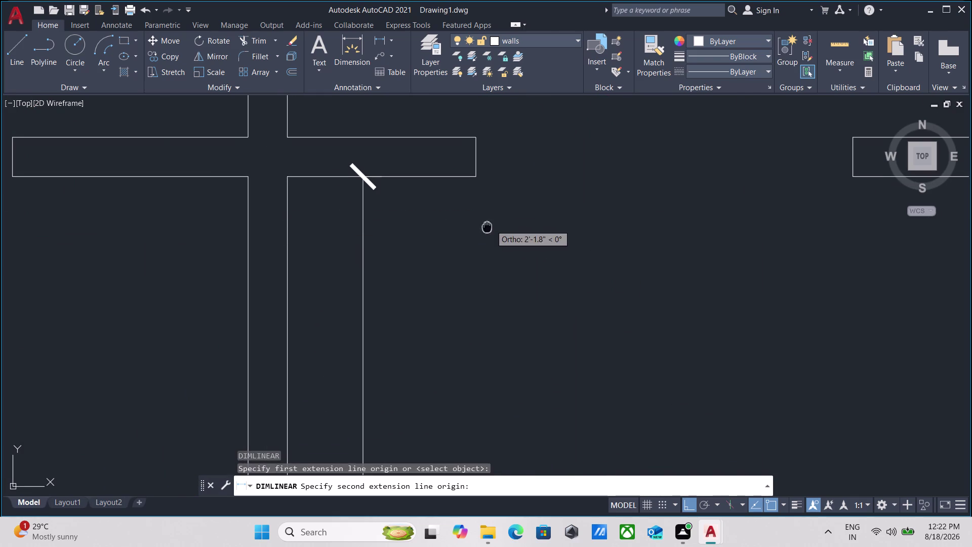